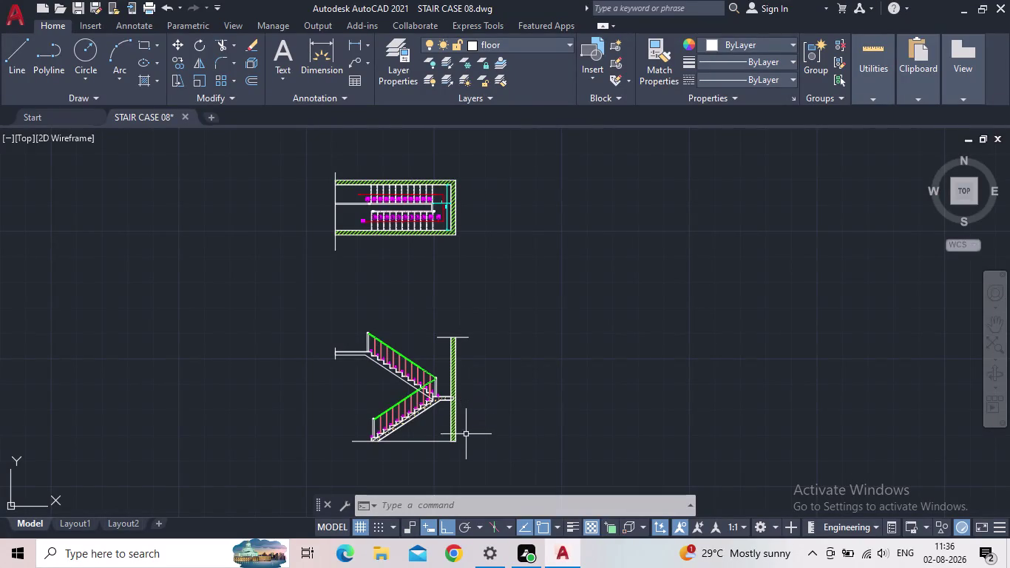
Recenter the view on the staircase plan and begin a multileader note.
scroll(up, 3)
middle_drag(488, 456, 498, 406)
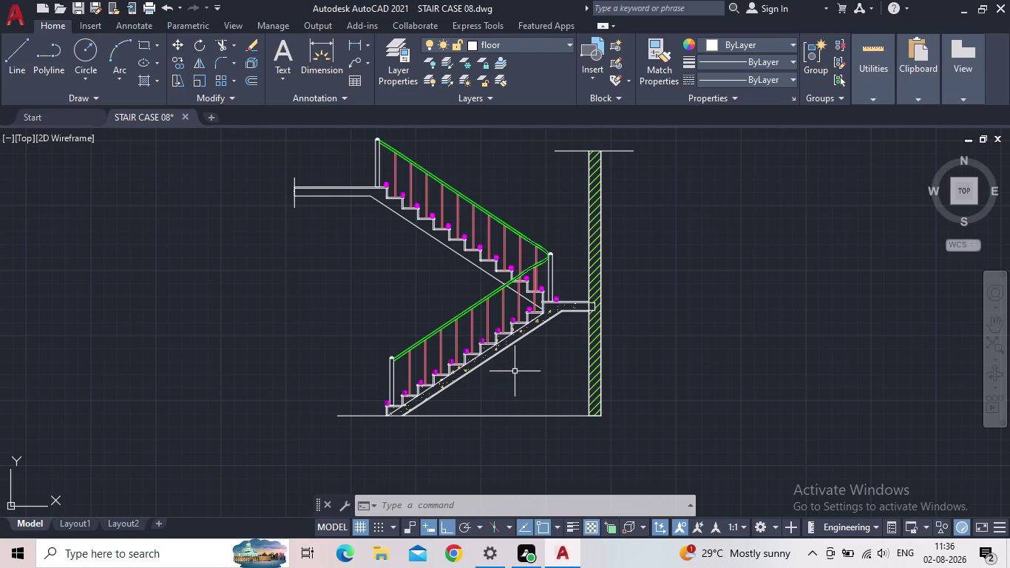
middle_drag(514, 372, 532, 471)
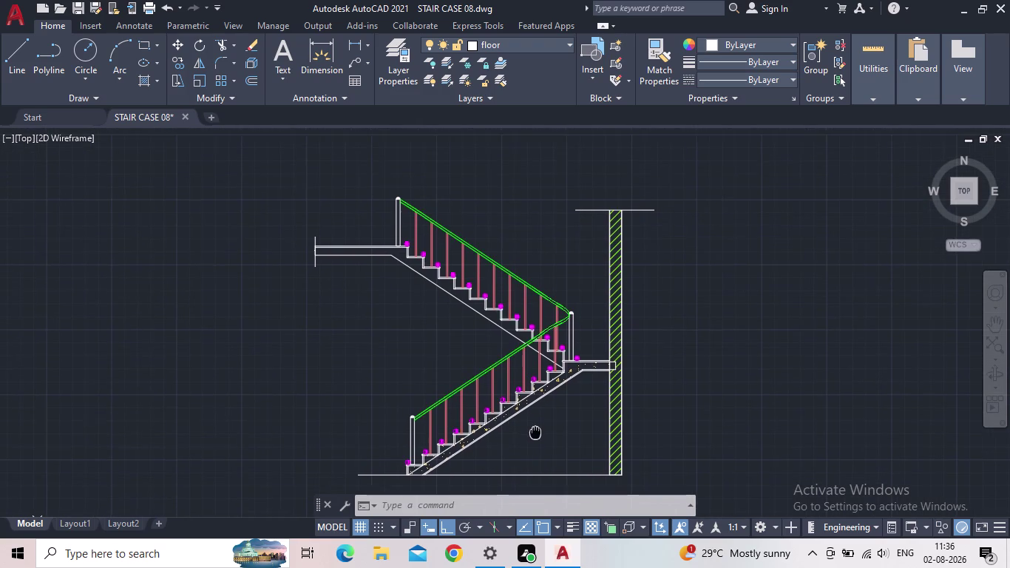
scroll(down, 3)
middle_drag(488, 228, 495, 355)
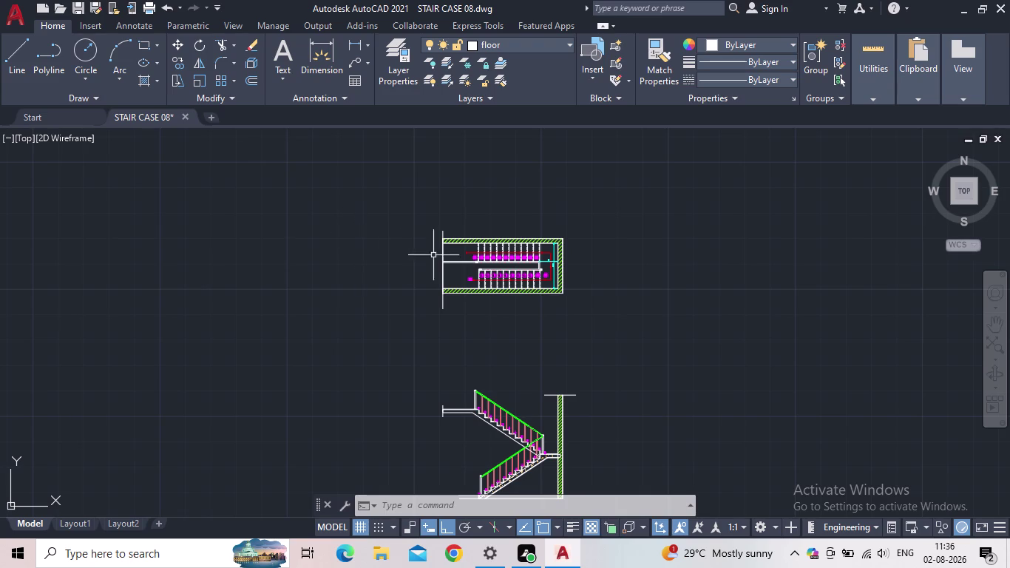
middle_drag(606, 249, 472, 288)
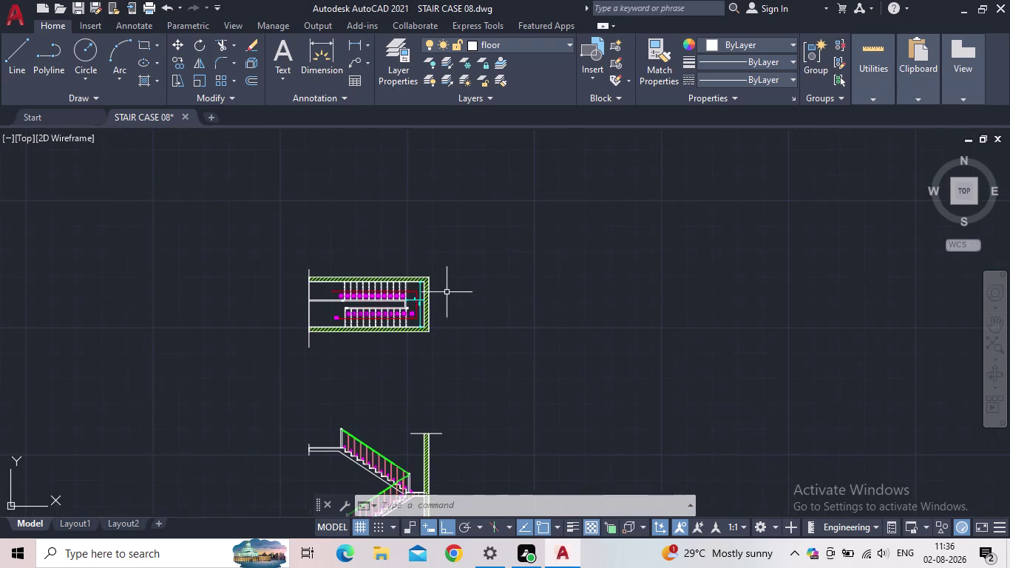
scroll(up, 3)
scroll(up, 3)
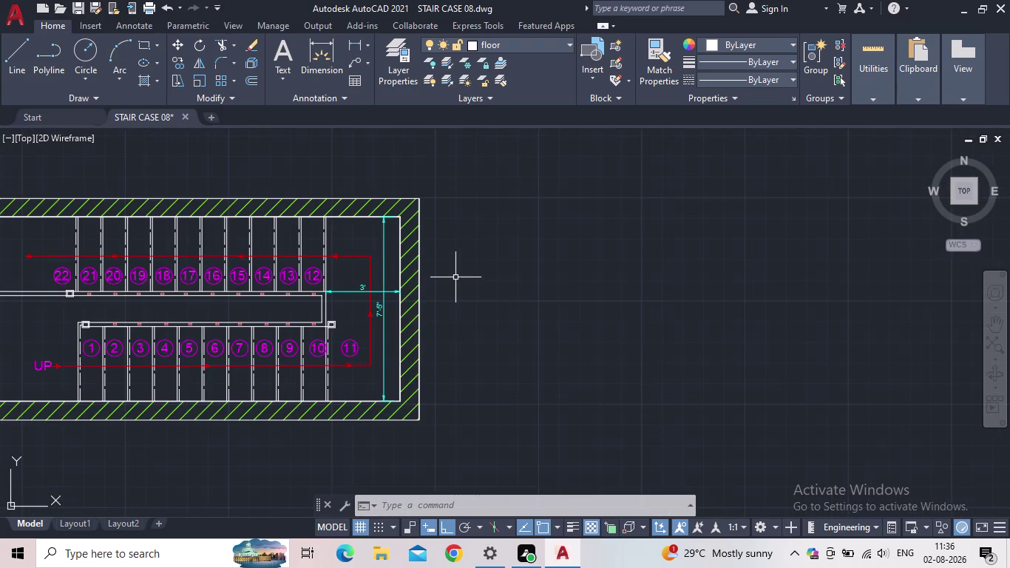
text(MULT)
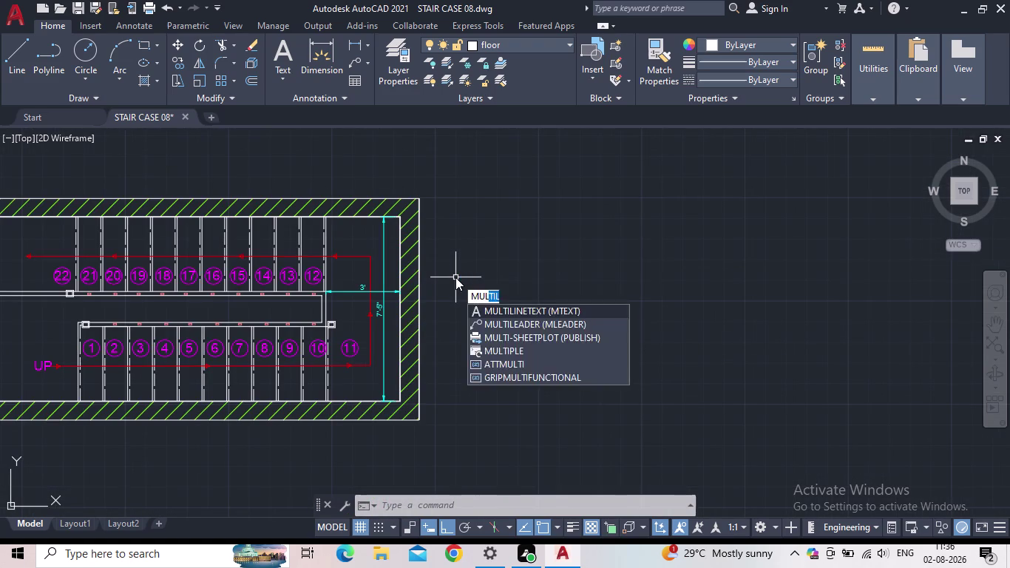
click(493, 327)
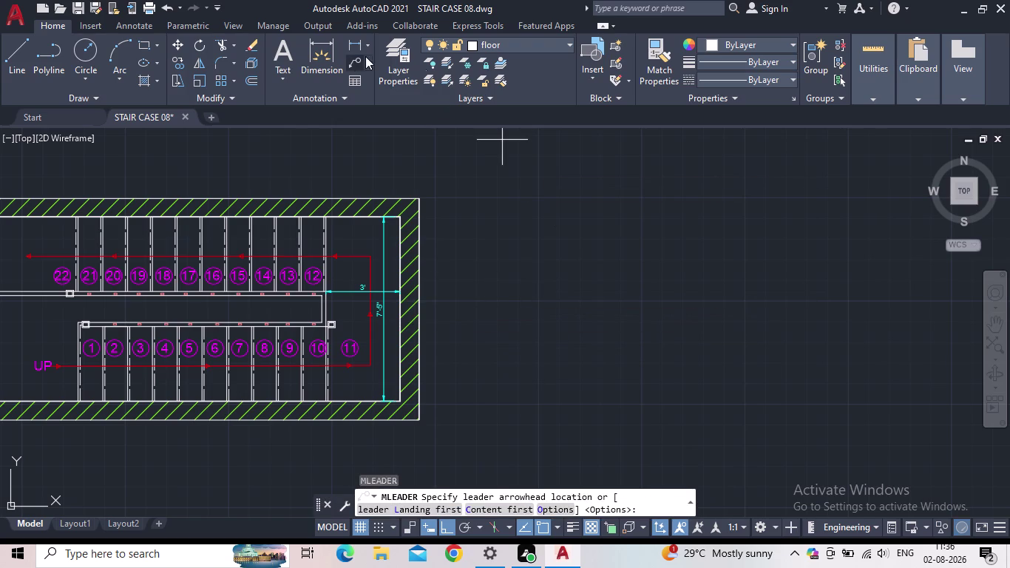
Set the 'text' layer current from the layer list and close it.
click(407, 78)
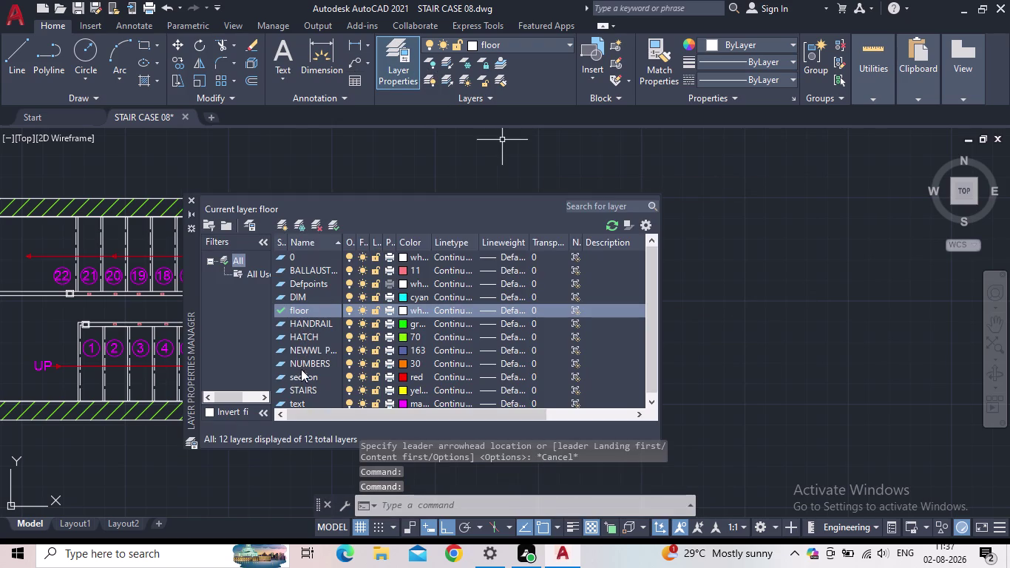
scroll(down, 3)
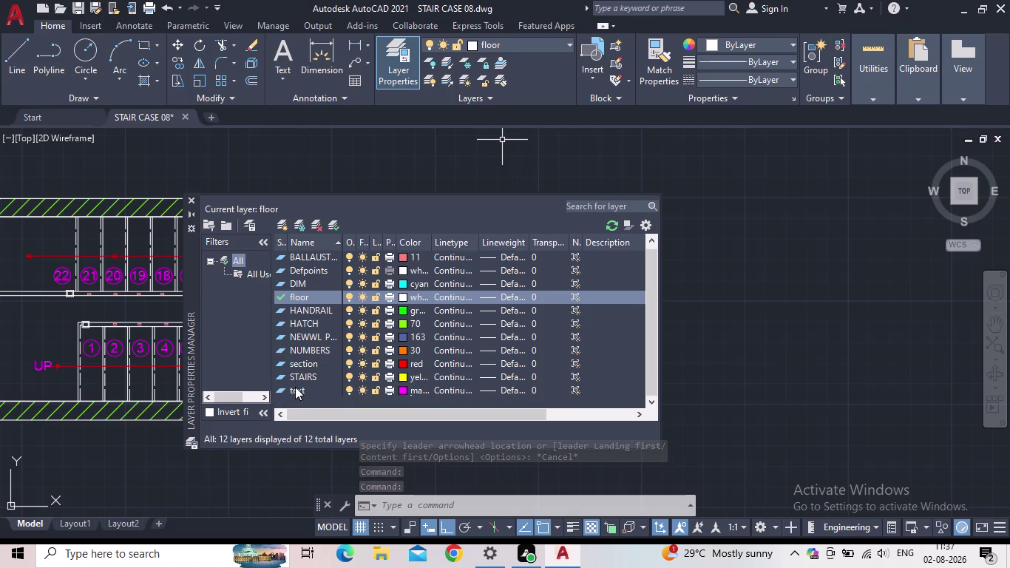
double_click(278, 388)
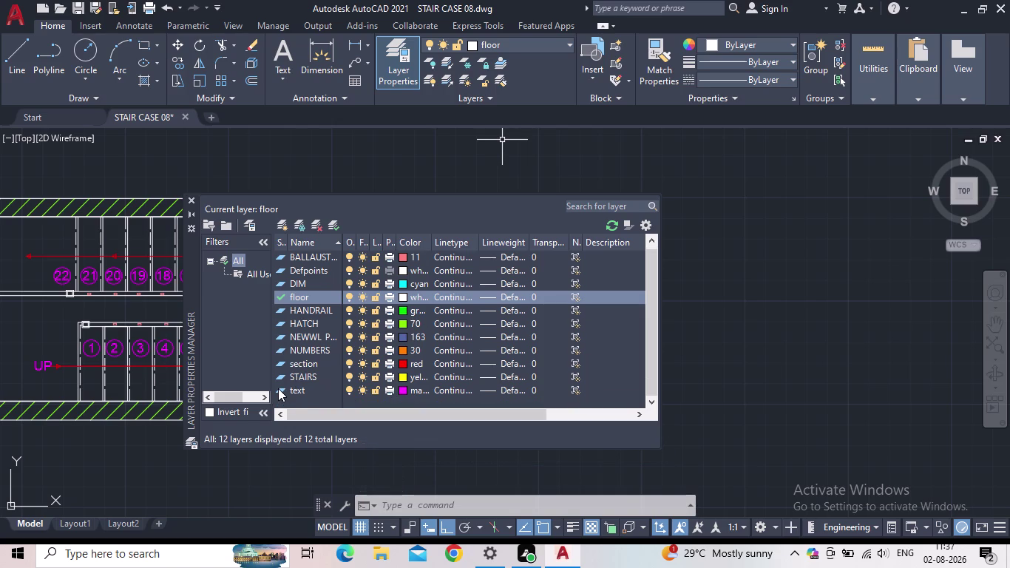
click(190, 201)
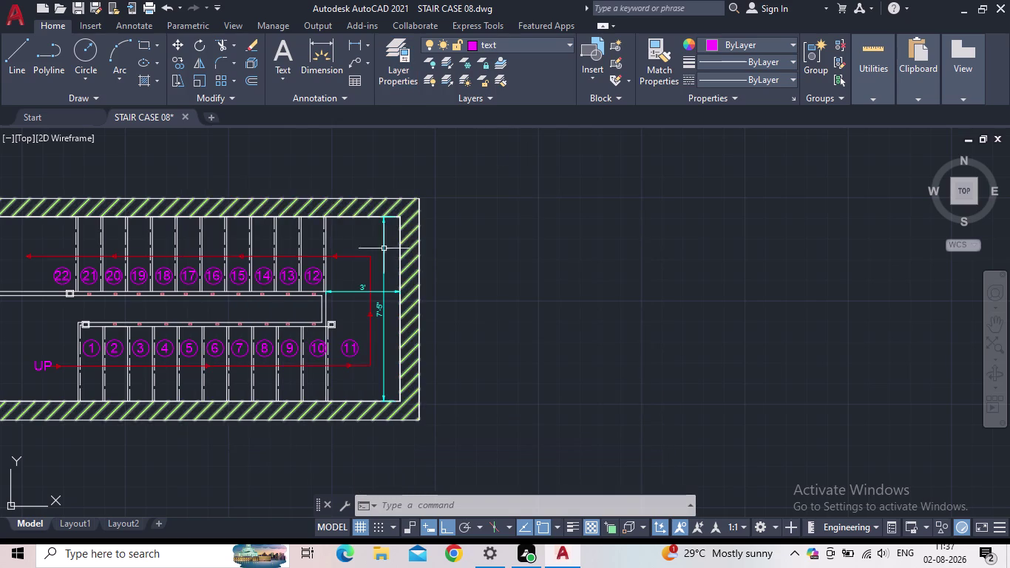
scroll(up, 3)
key(space)
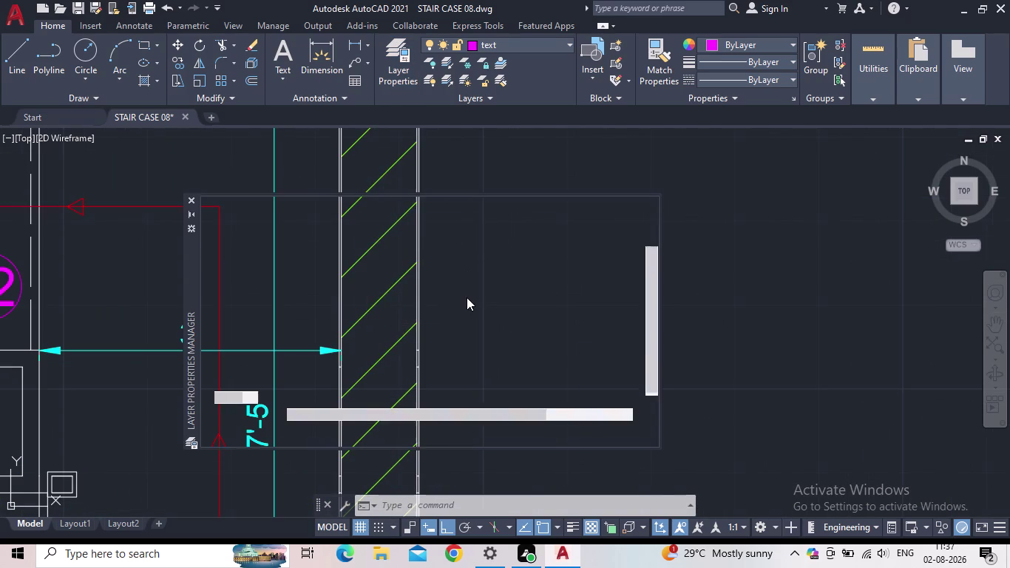
key(Escape)
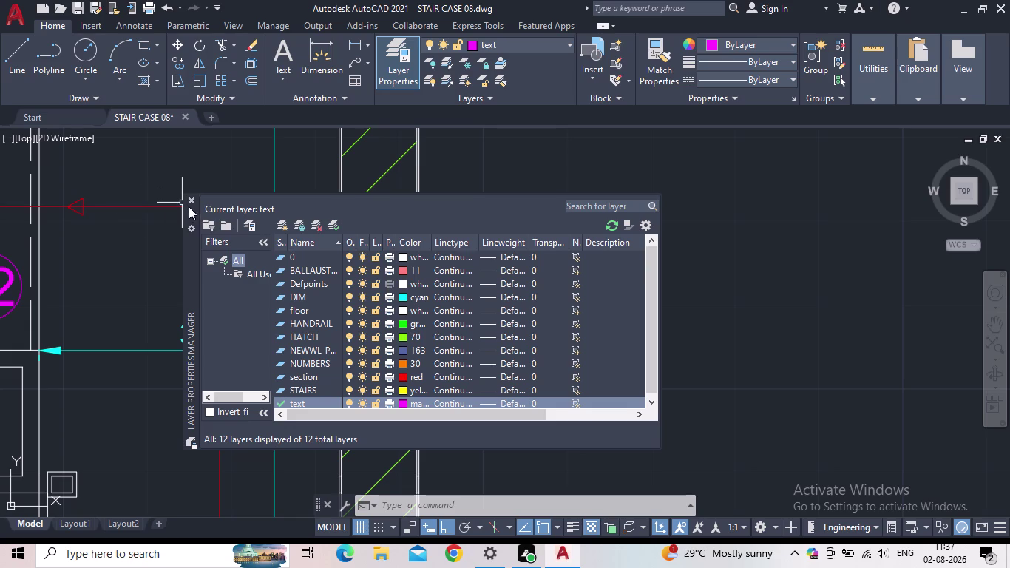
click(189, 198)
Start MLEADER with its arrowhead on the right wall's outer face and landing to its right.
key(m)
key(u)
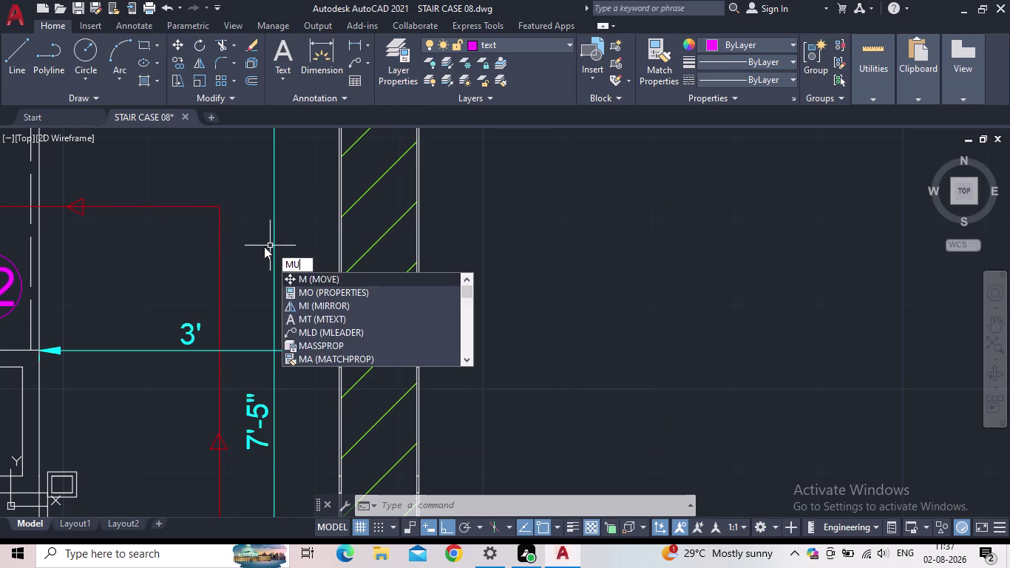
key(l)
key(t)
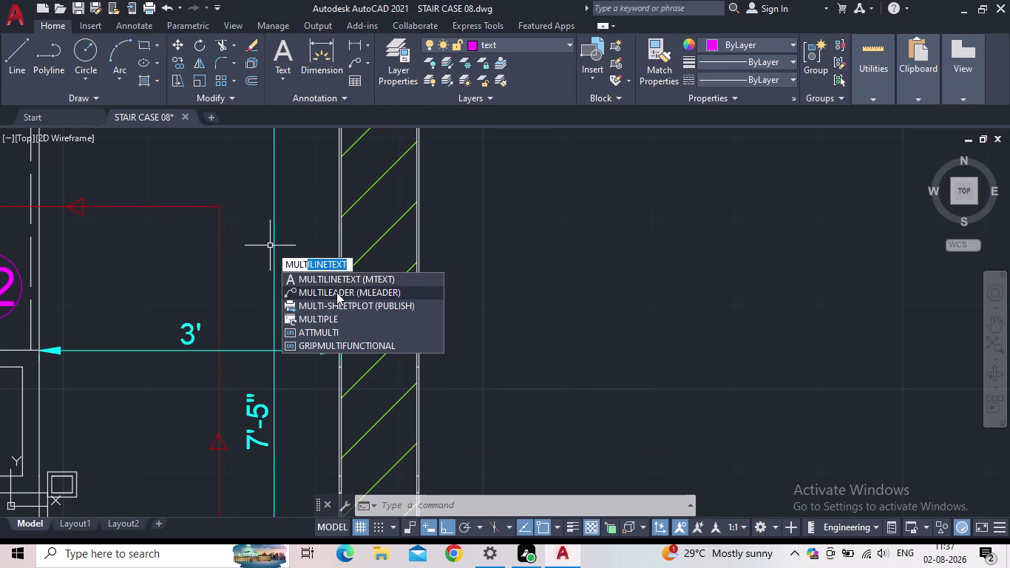
click(337, 292)
scroll(up, 3)
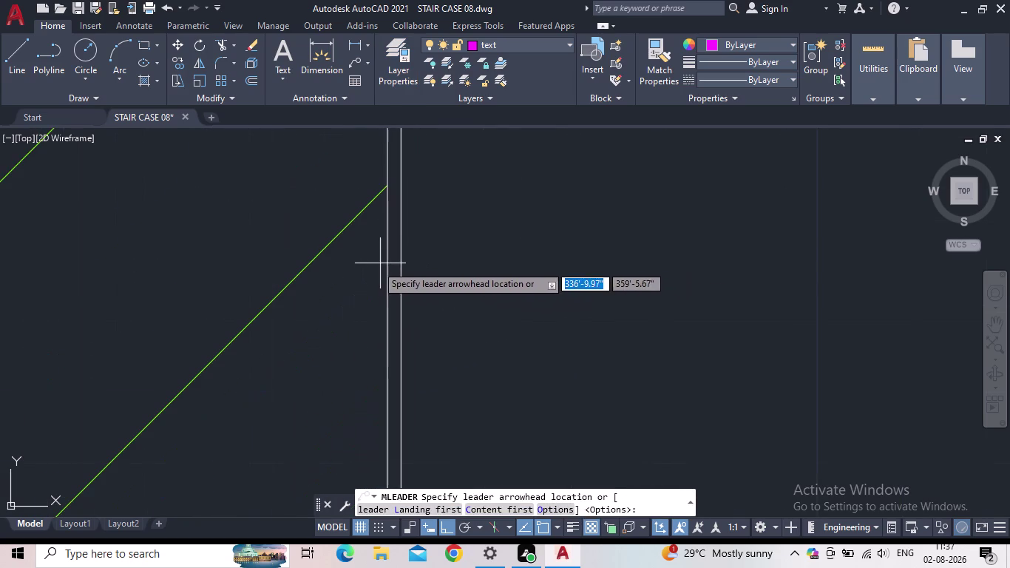
click(350, 270)
scroll(down, 3)
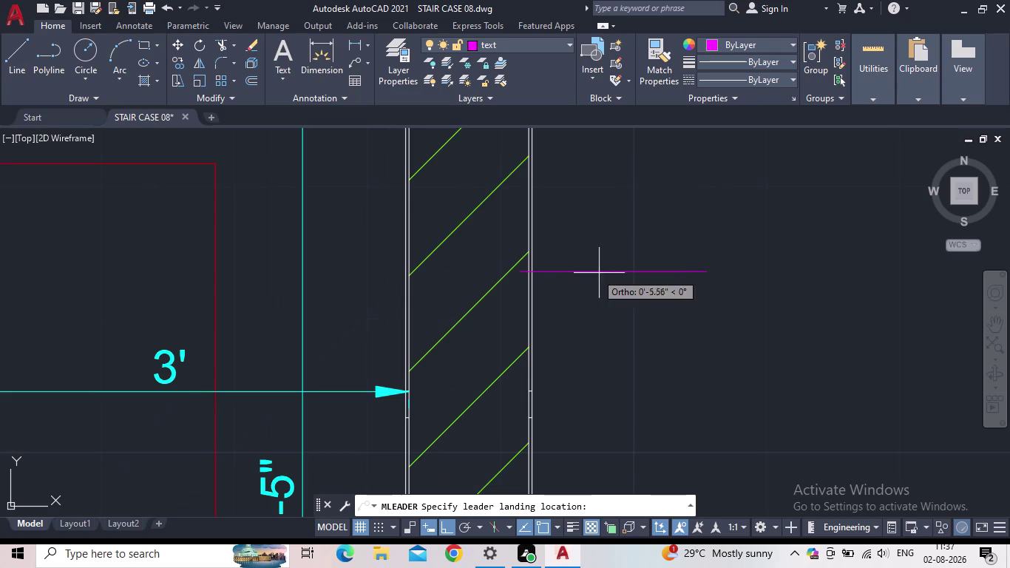
middle_drag(688, 277, 456, 276)
scroll(down, 3)
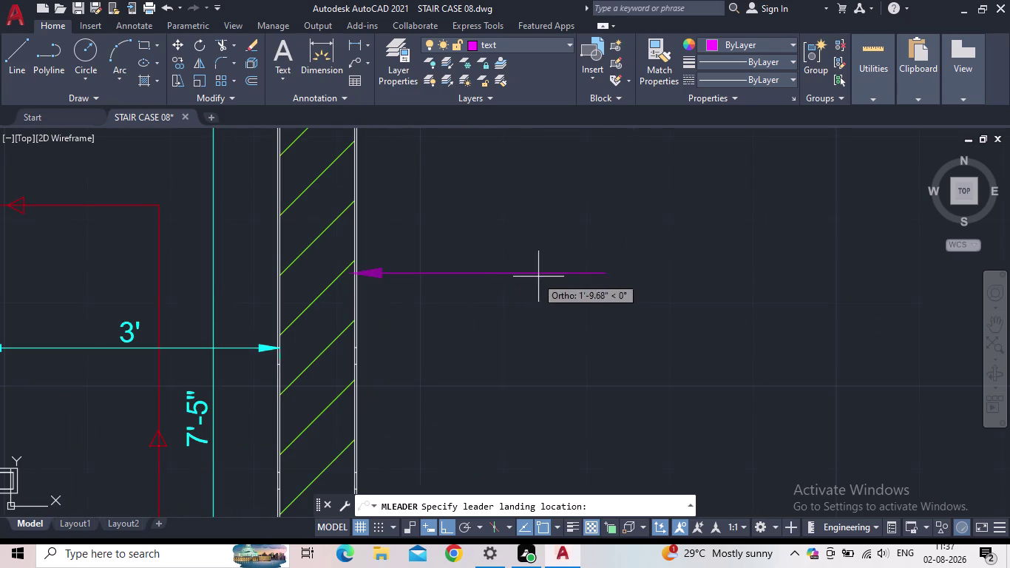
click(519, 274)
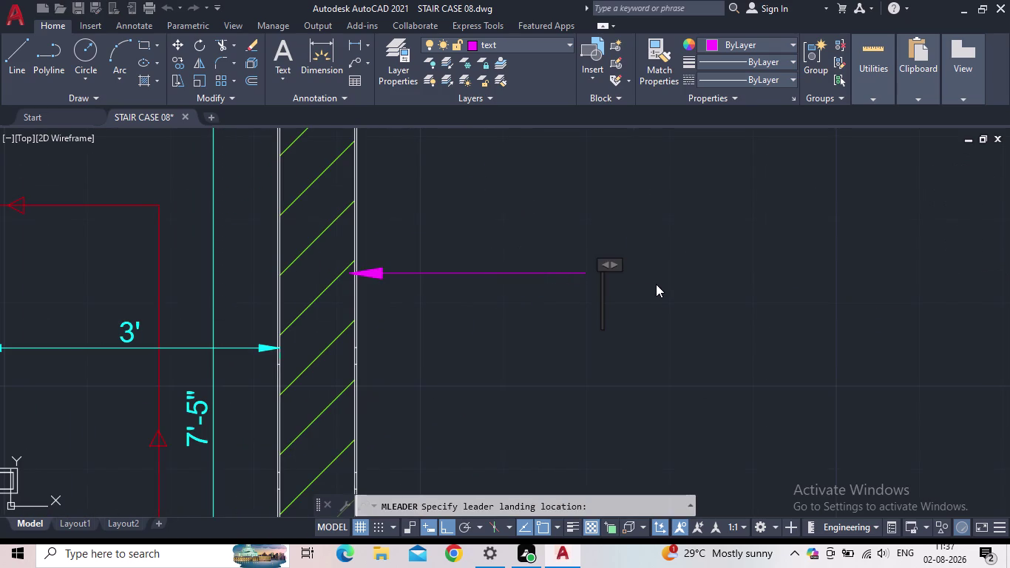
middle_drag(652, 285, 565, 290)
scroll(down, 3)
middle_drag(667, 308, 629, 302)
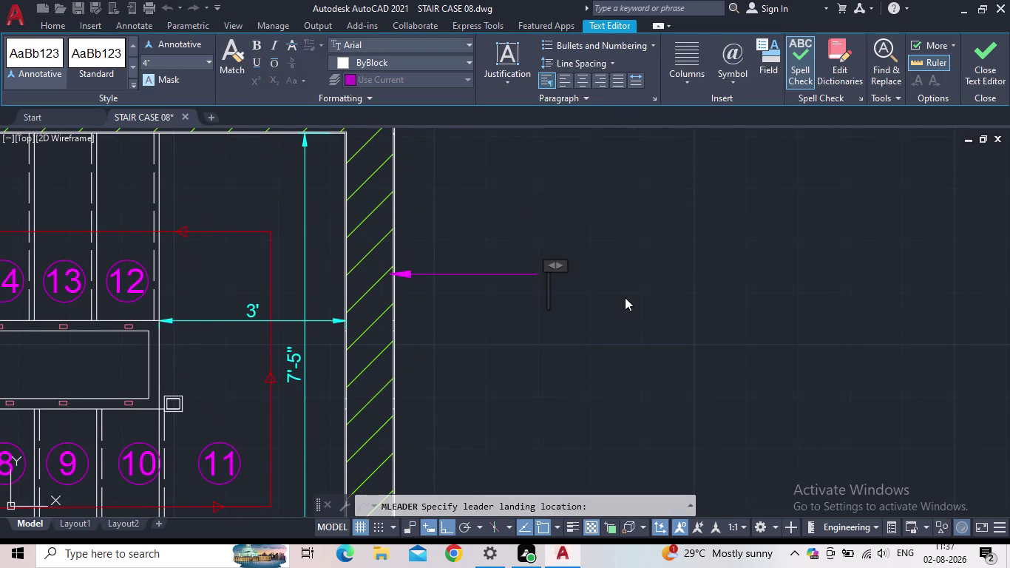
Enter the note text BRICKWALL 9" and close the text editor.
text(B)
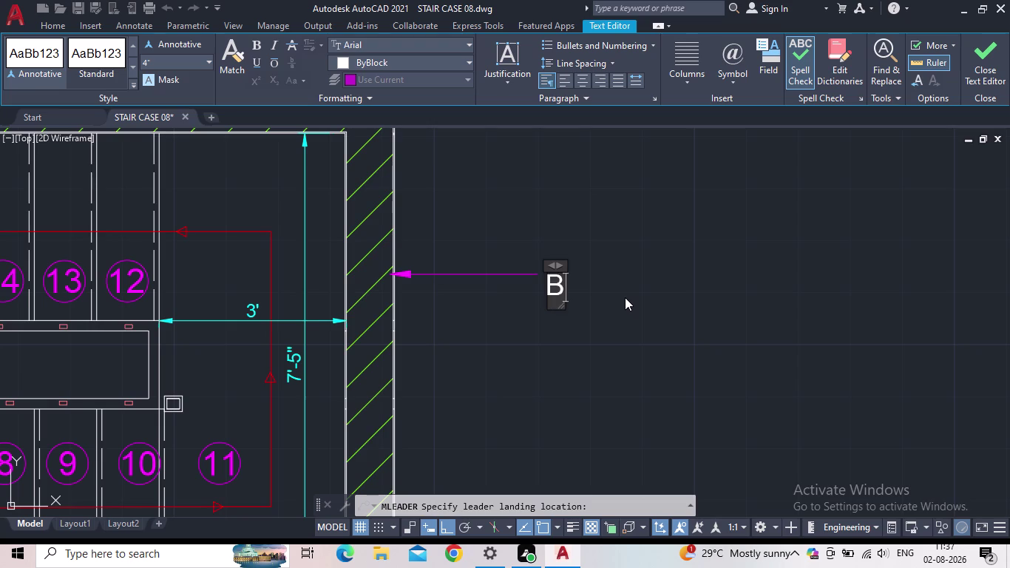
text(RI)
text(C)
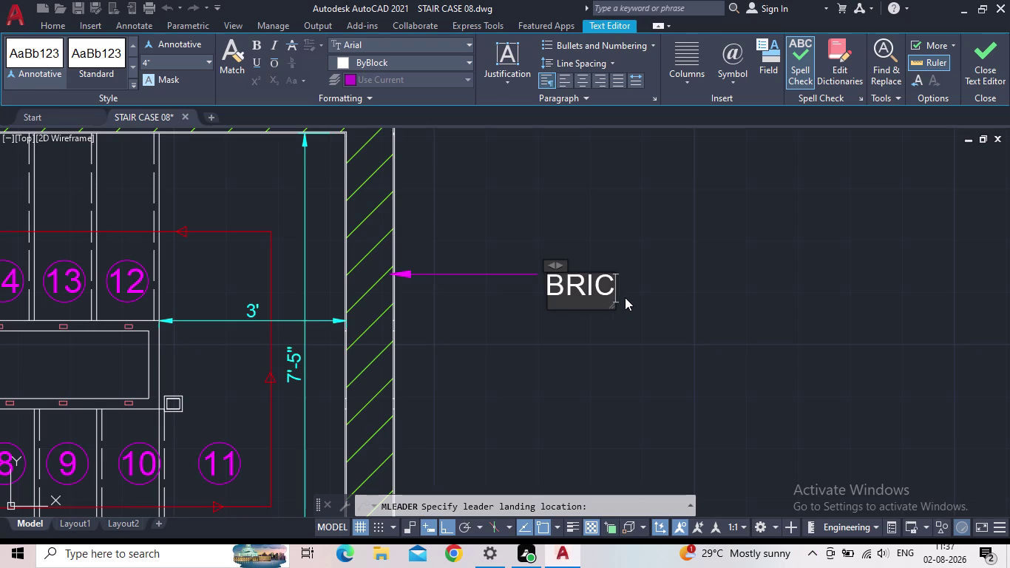
text(L)
key(BackSpace)
text(KWAL)
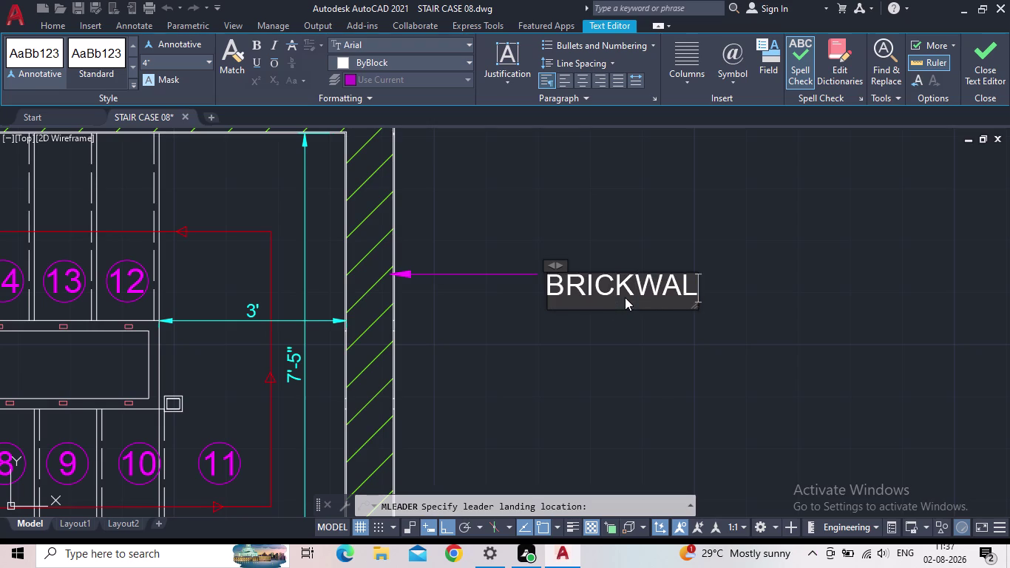
text(L)
key(space)
text(9")
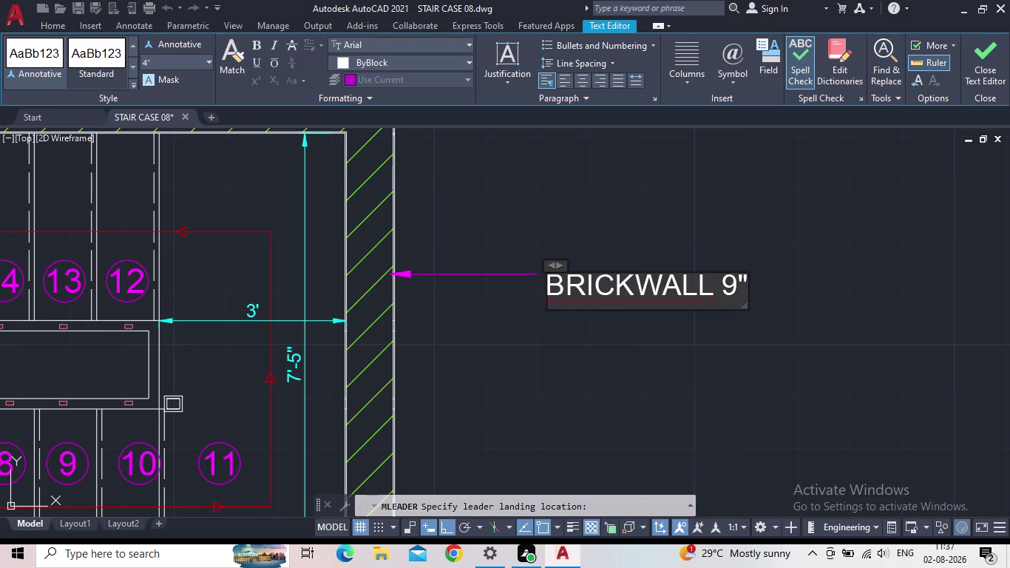
key(Return)
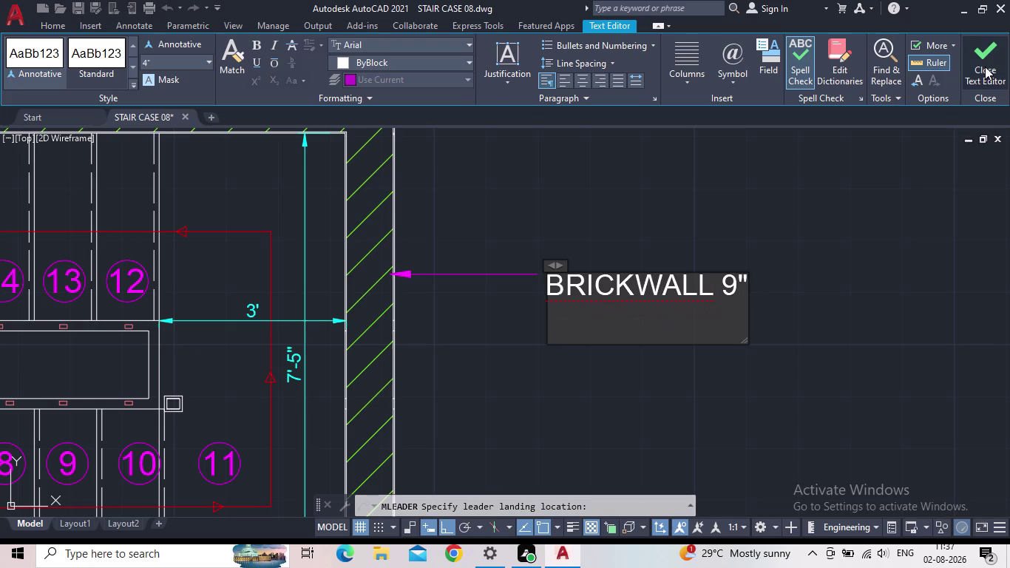
click(985, 66)
scroll(down, 3)
middle_click(486, 270)
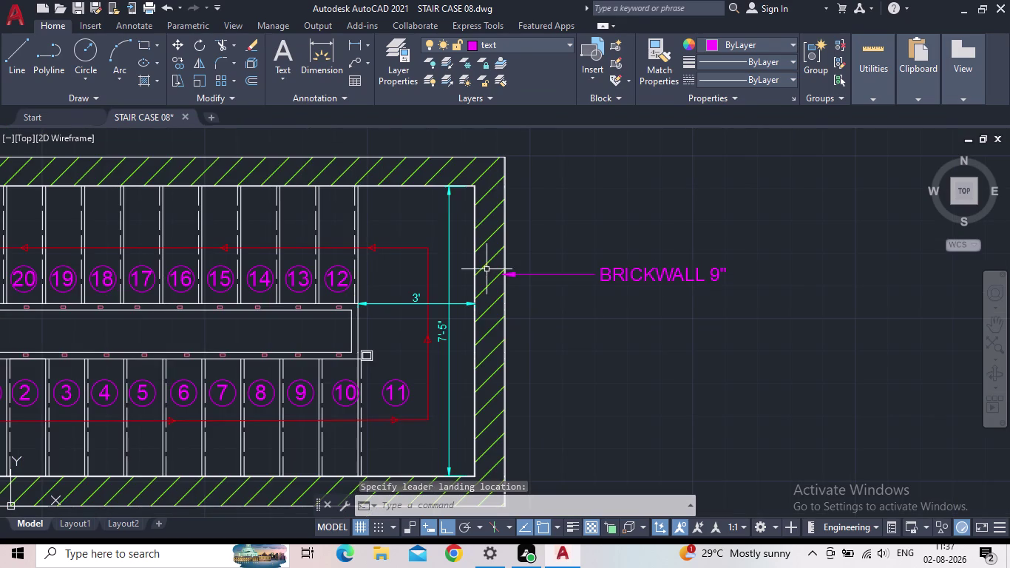
Try repositioning the leader's arrowhead, then cancel the move.
scroll(up, 3)
scroll(up, 3)
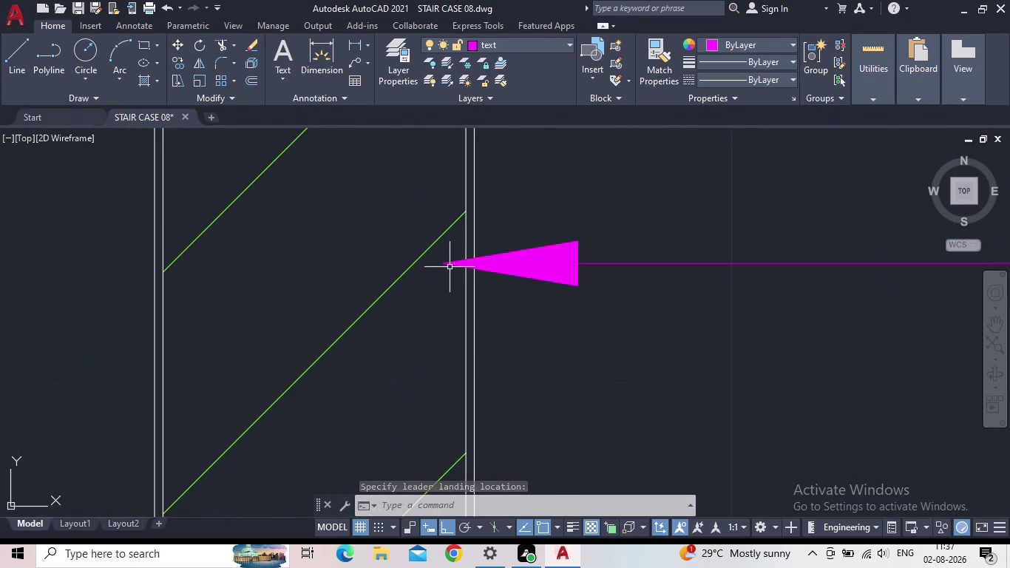
click(448, 265)
click(442, 264)
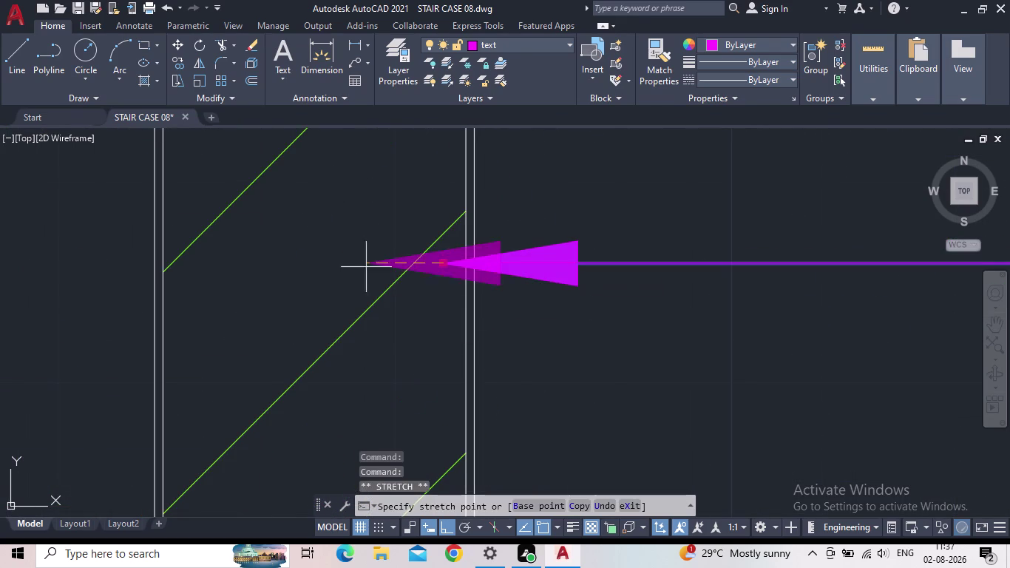
click(340, 268)
scroll(down, 3)
key(Escape)
Select the BRICKWALL 9" leader and start COPY with CO.
scroll(down, 3)
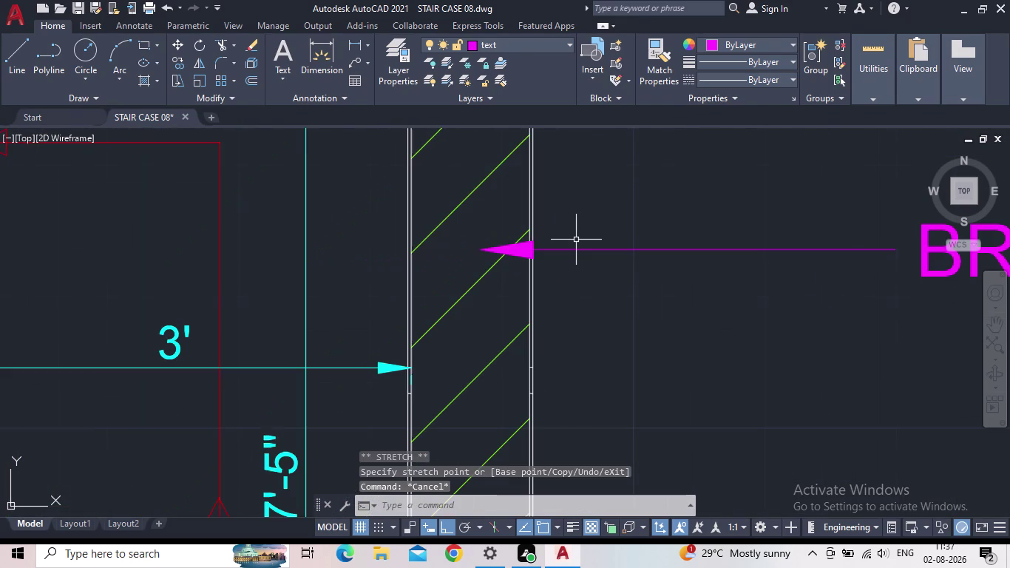
middle_drag(468, 237, 463, 250)
scroll(down, 3)
middle_drag(579, 253, 546, 210)
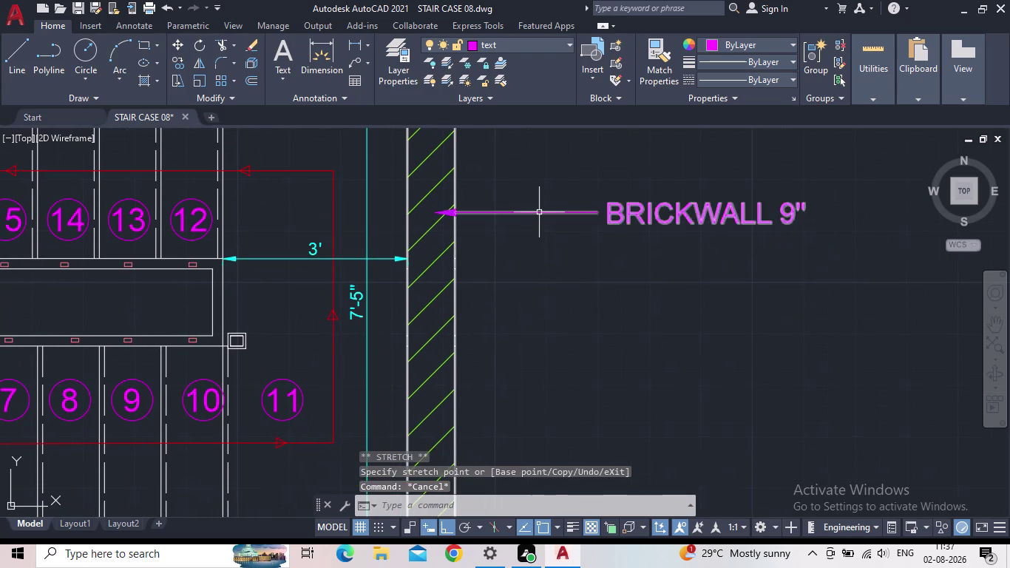
click(622, 215)
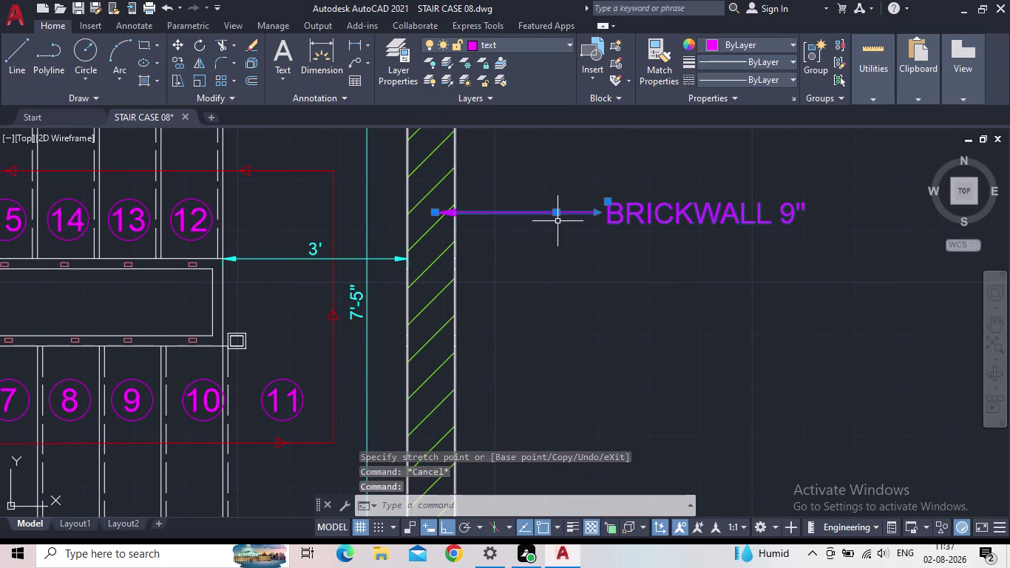
key(c)
key(o)
key(Return)
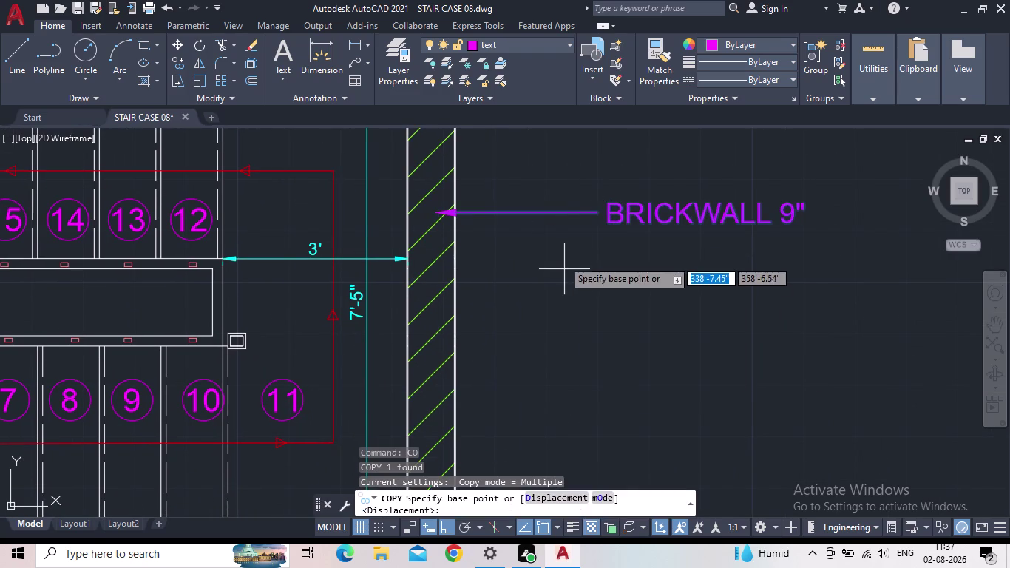
Place the copied label below the original and stretch its arrow tip to the wall line.
click(609, 225)
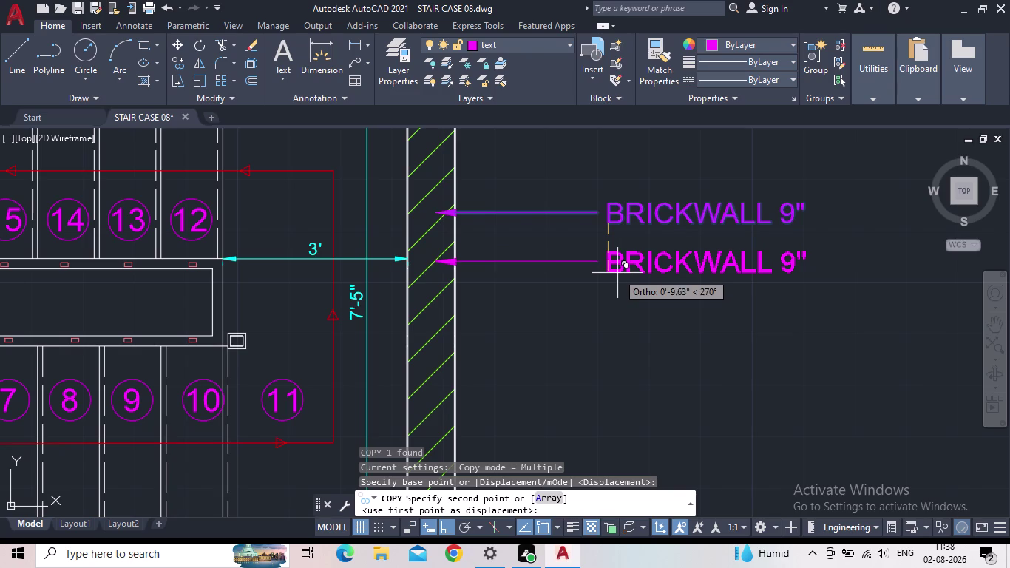
click(620, 272)
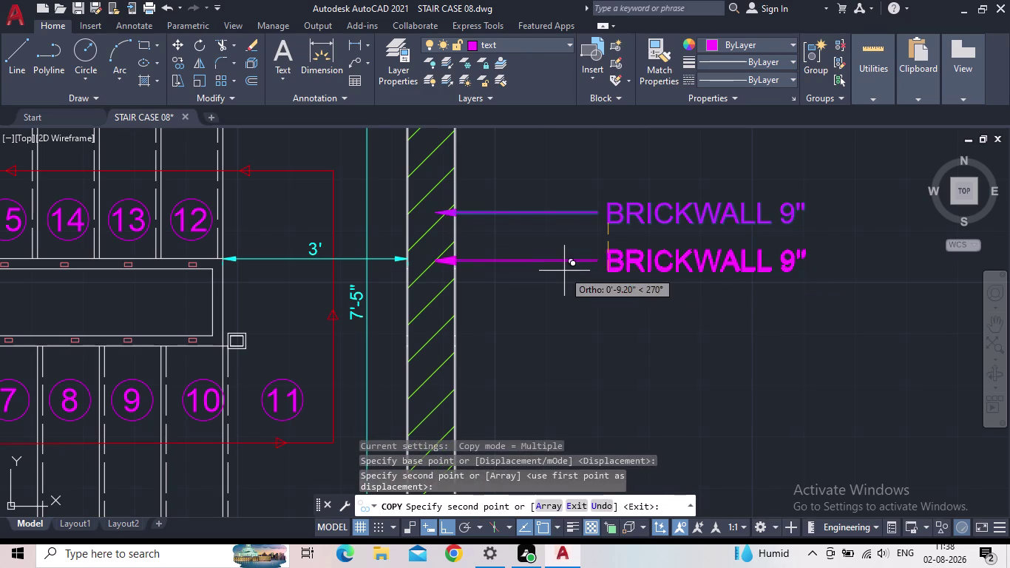
key(Escape)
scroll(up, 3)
click(338, 266)
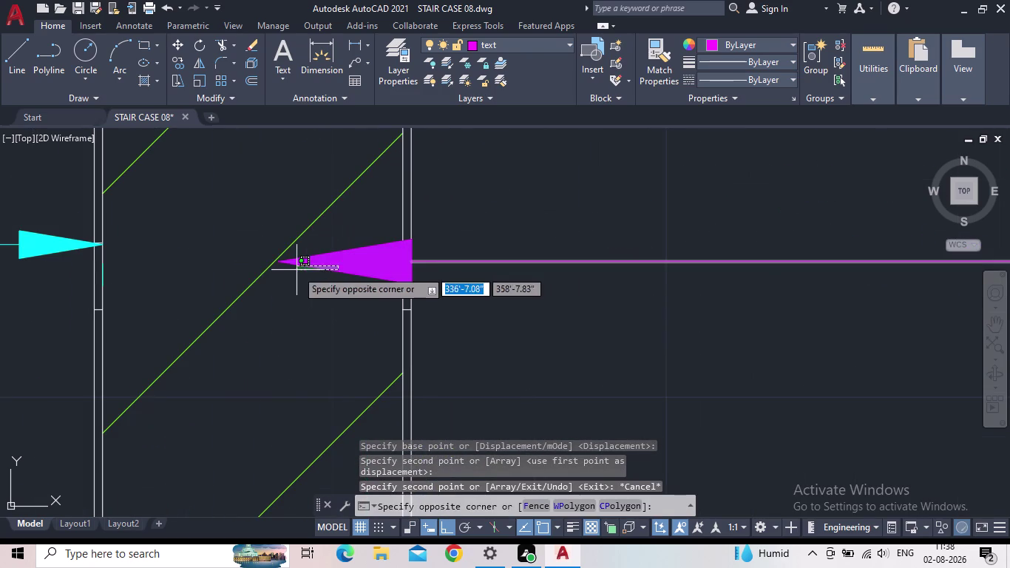
click(294, 271)
click(276, 264)
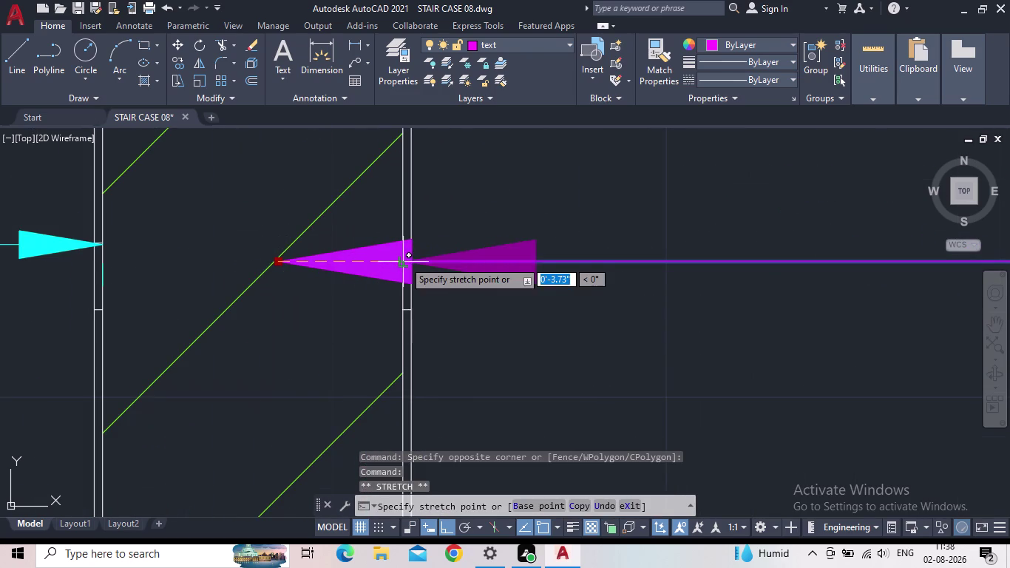
scroll(up, 3)
click(404, 261)
key(Escape)
Run a TRIM fence across the wall line, then cancel and view both labels.
scroll(down, 3)
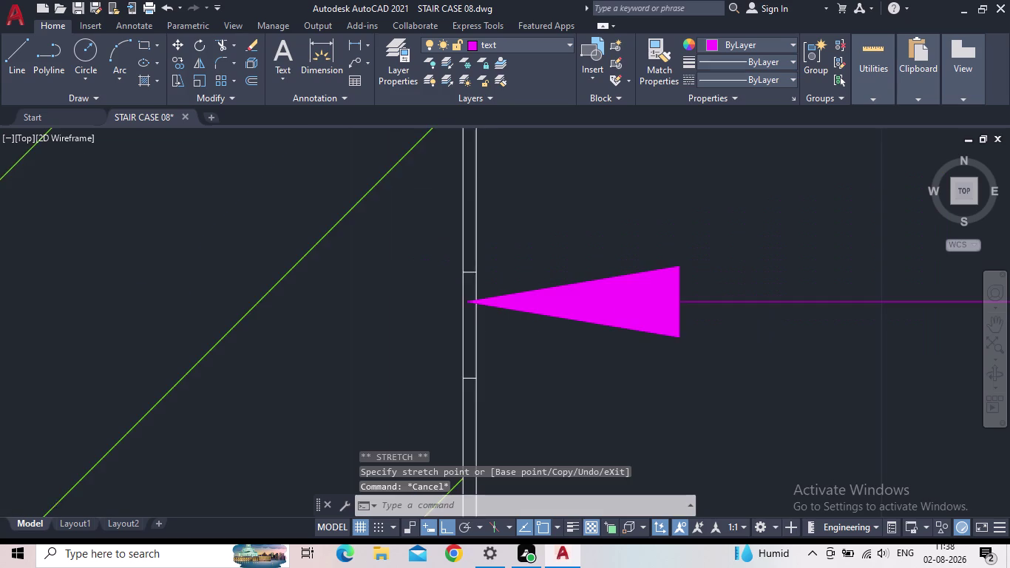
middle_drag(533, 350, 467, 315)
scroll(up, 3)
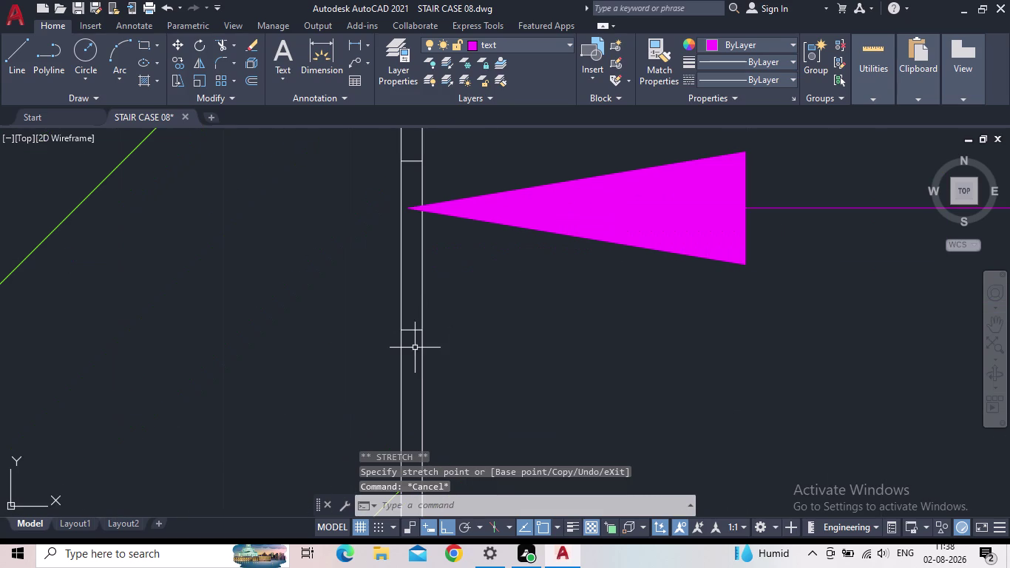
key(t)
text(R)
key(space)
click(411, 348)
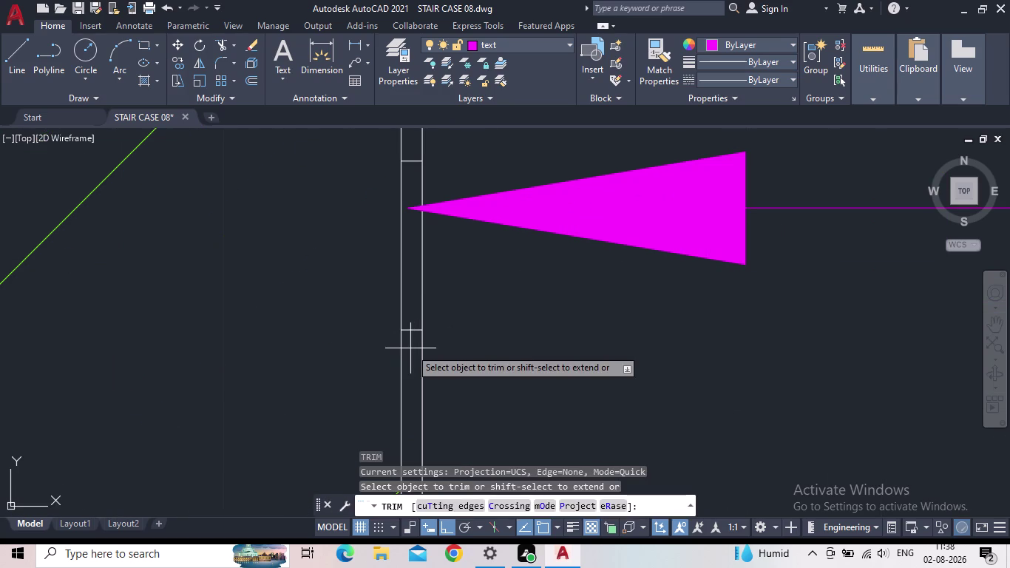
click(410, 323)
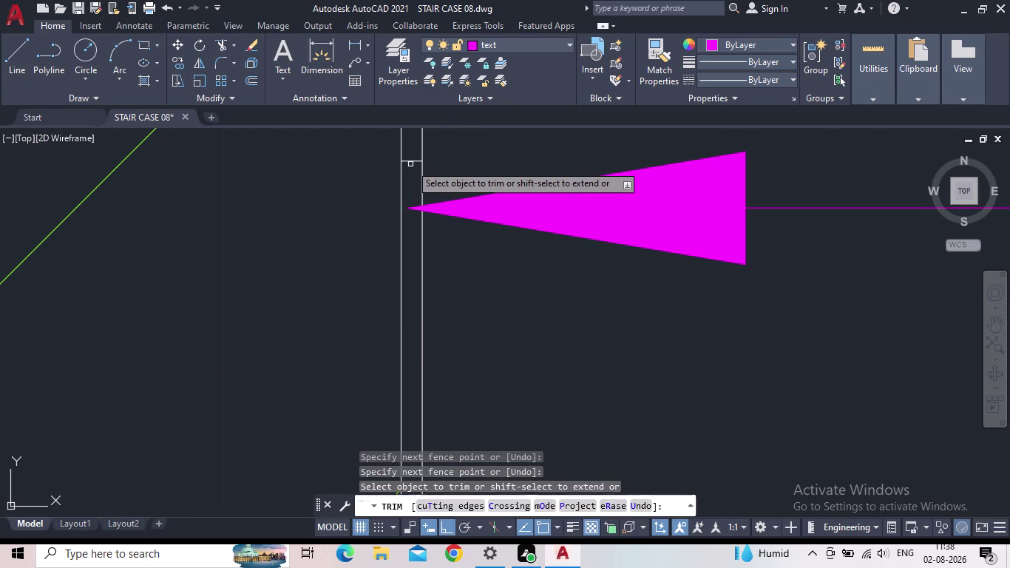
click(412, 162)
key(Escape)
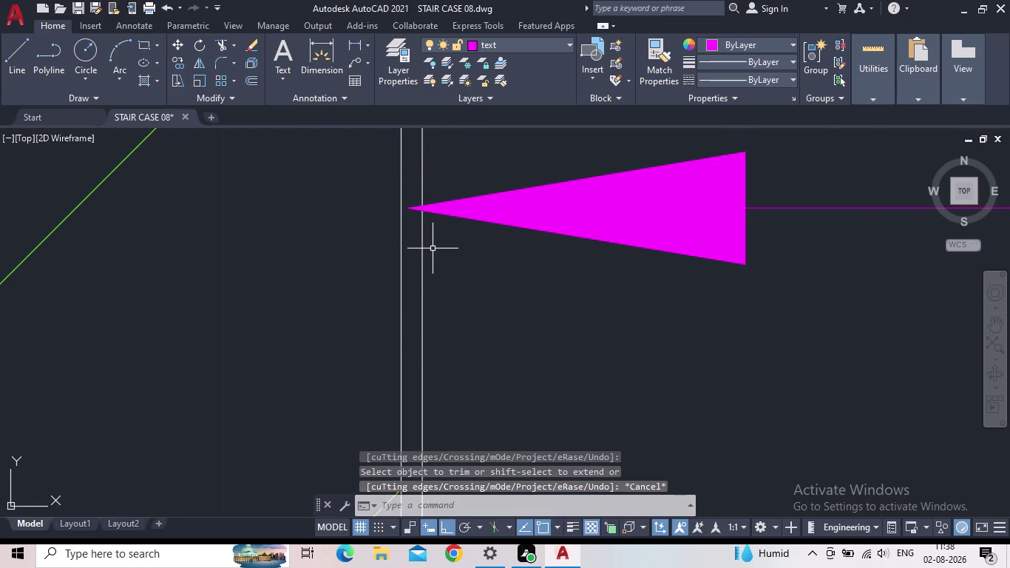
scroll(down, 3)
middle_drag(559, 367, 256, 335)
scroll(down, 3)
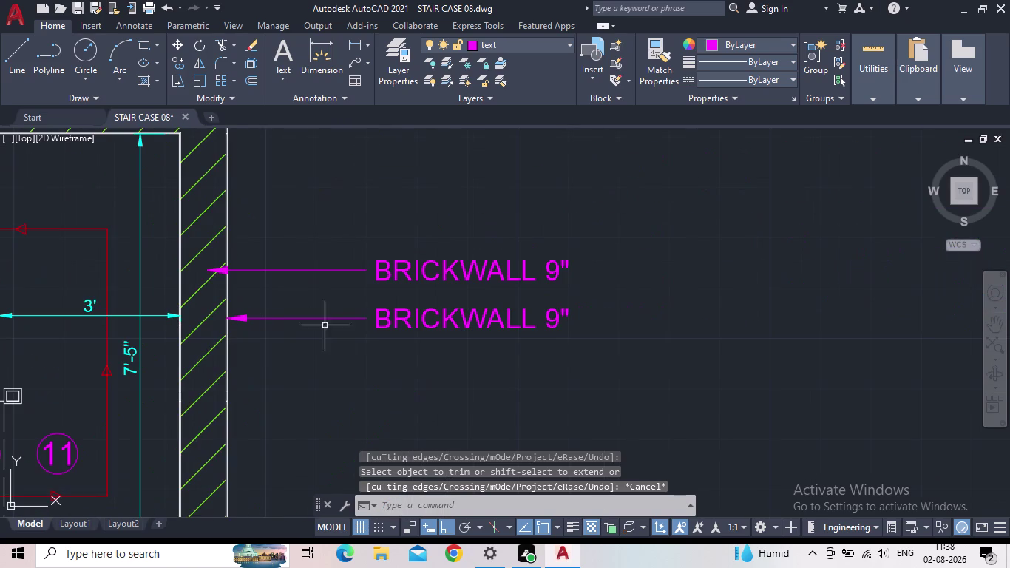
Save the drawing and select all the text of the lower label.
click(76, 7)
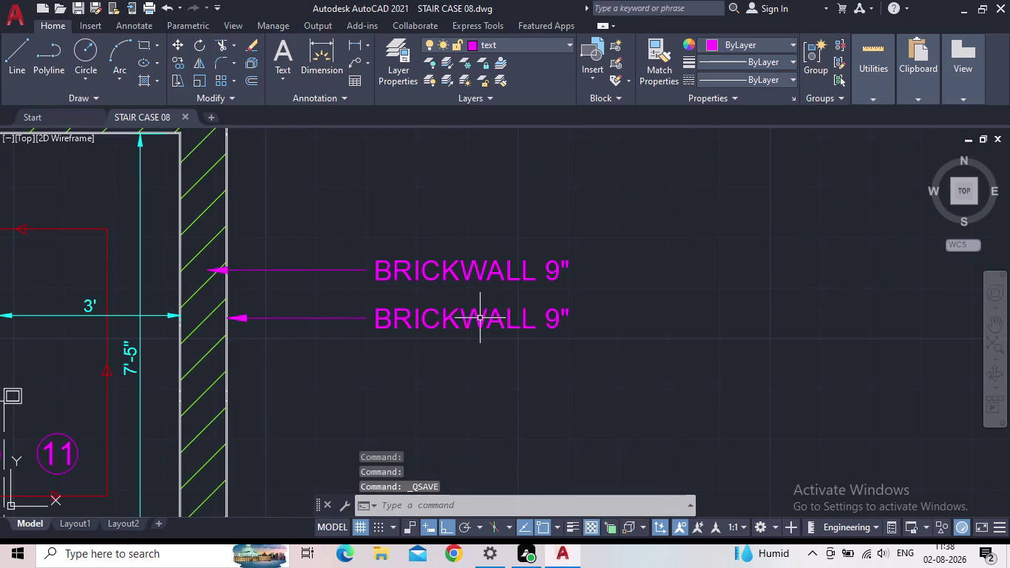
double_click(480, 318)
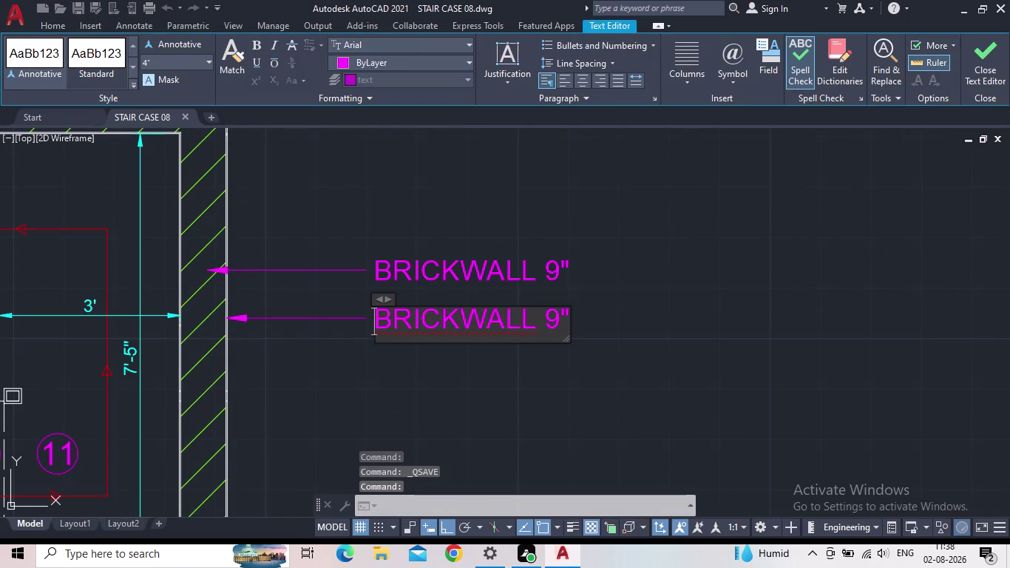
click(569, 321)
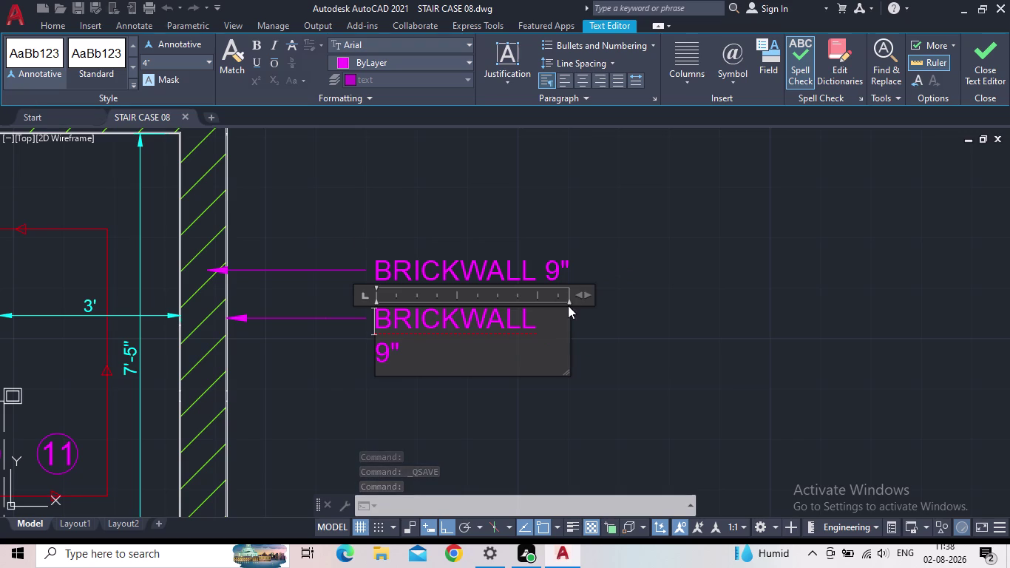
drag(568, 311, 624, 309)
drag(599, 323, 376, 324)
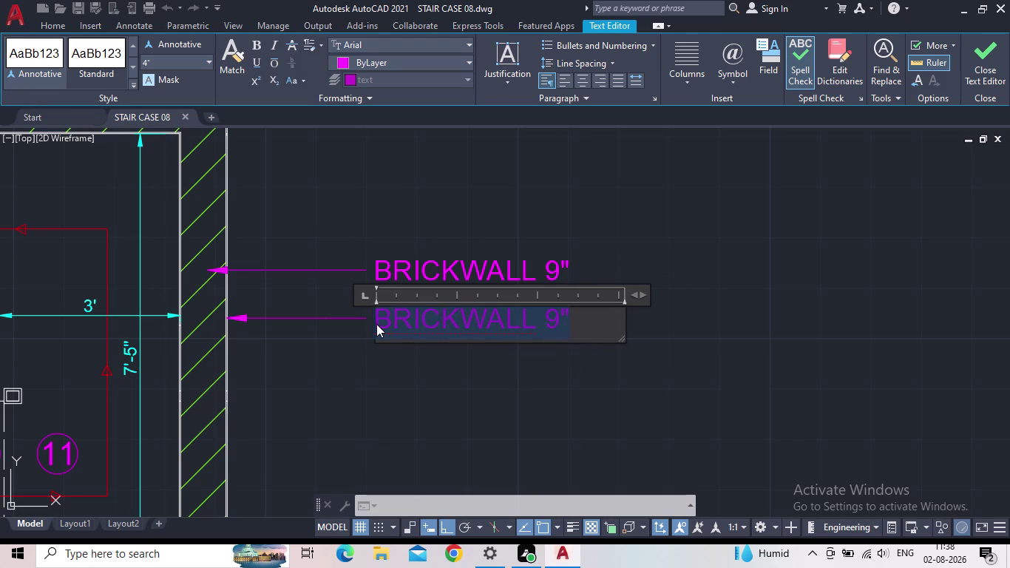
Replace the label text with CEMENT PLASTER and widen its text box to fit.
text(CE)
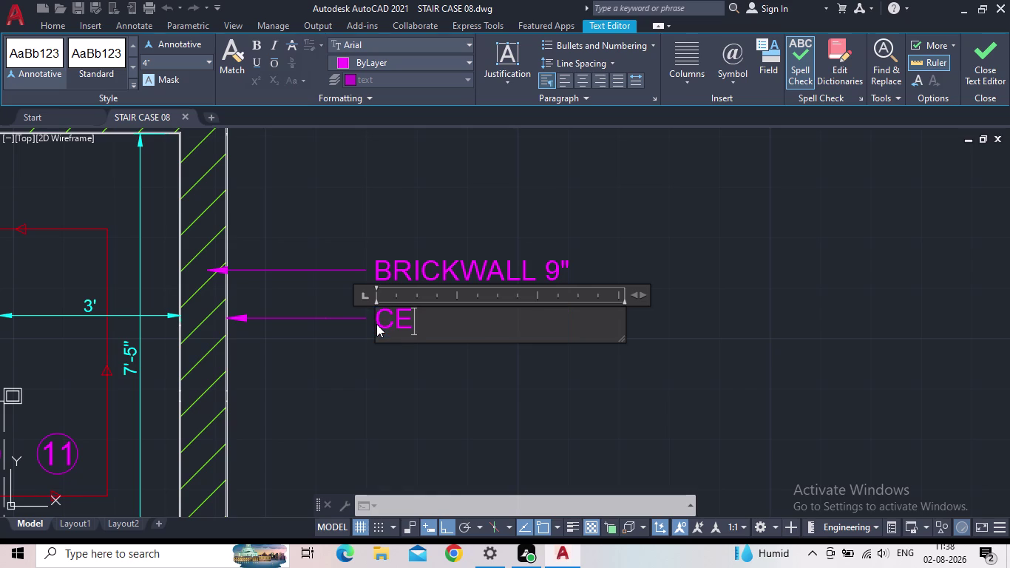
text(MENT)
key(space)
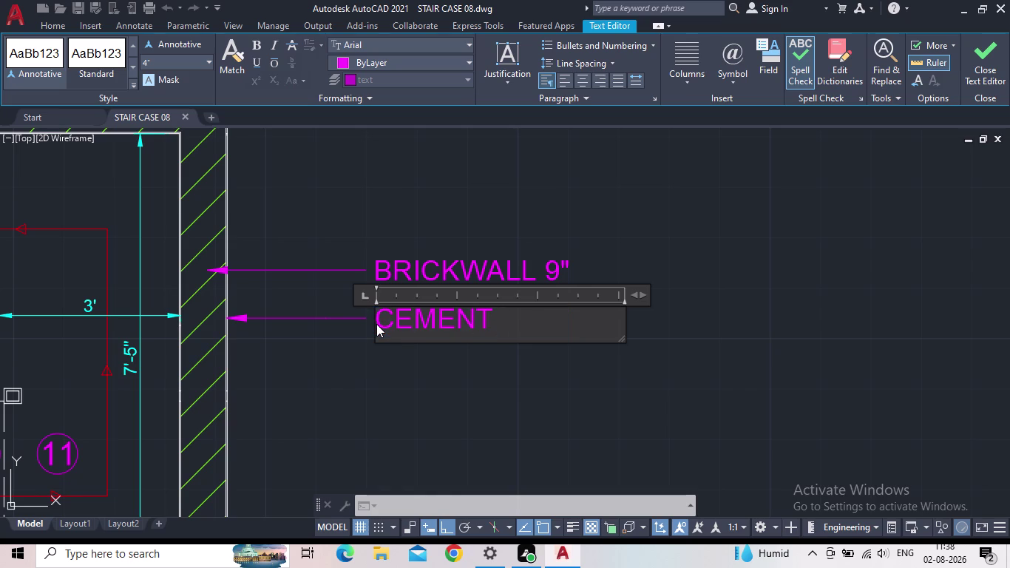
text(PLASTER)
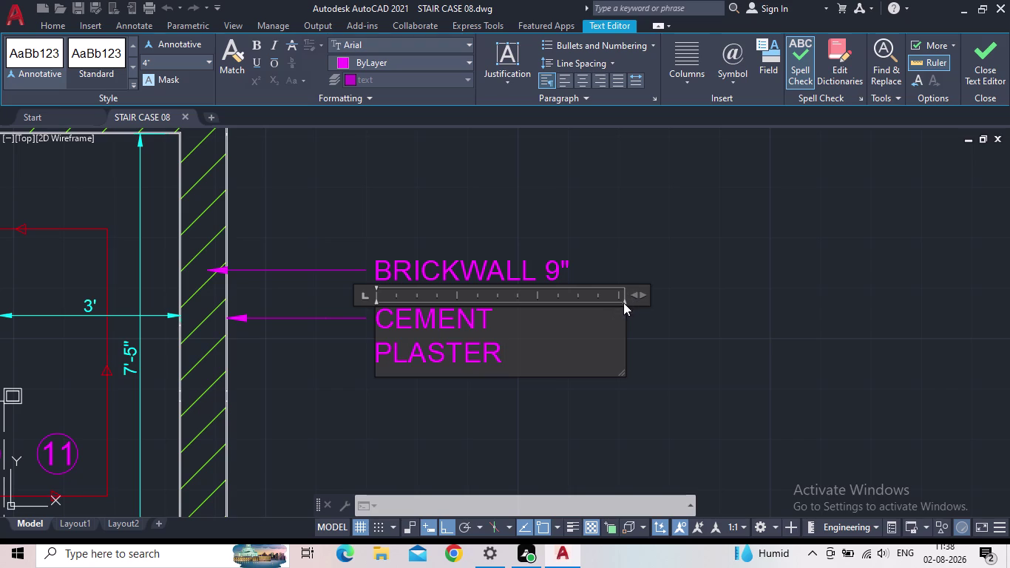
drag(625, 323, 660, 311)
drag(660, 312, 674, 310)
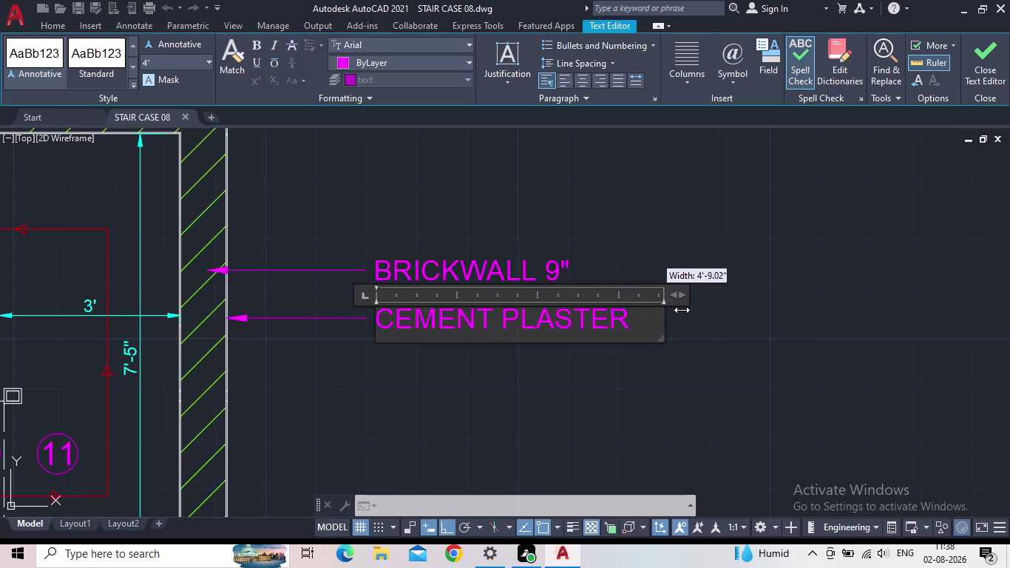
drag(674, 310, 697, 314)
drag(696, 315, 733, 311)
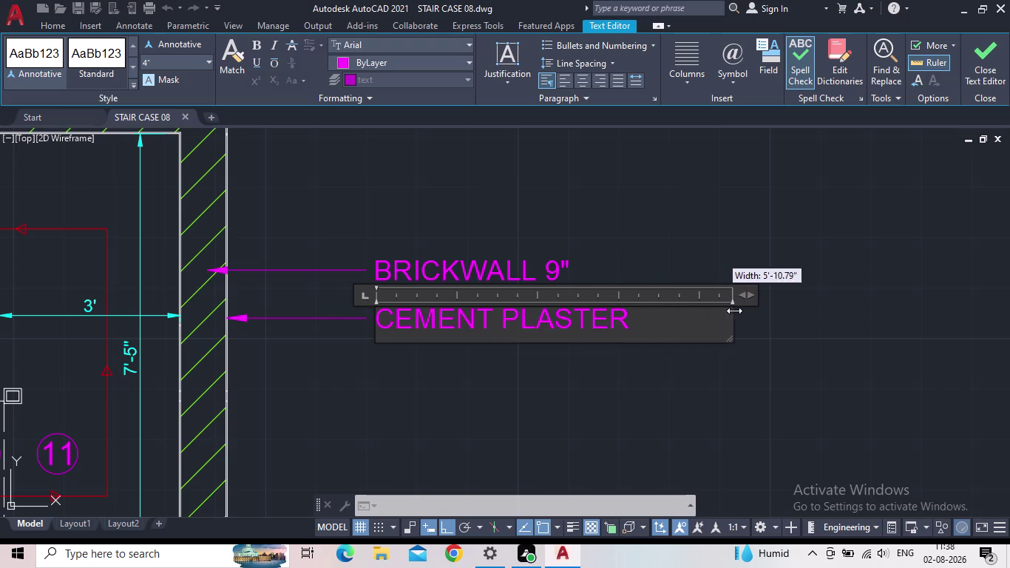
drag(732, 311, 816, 300)
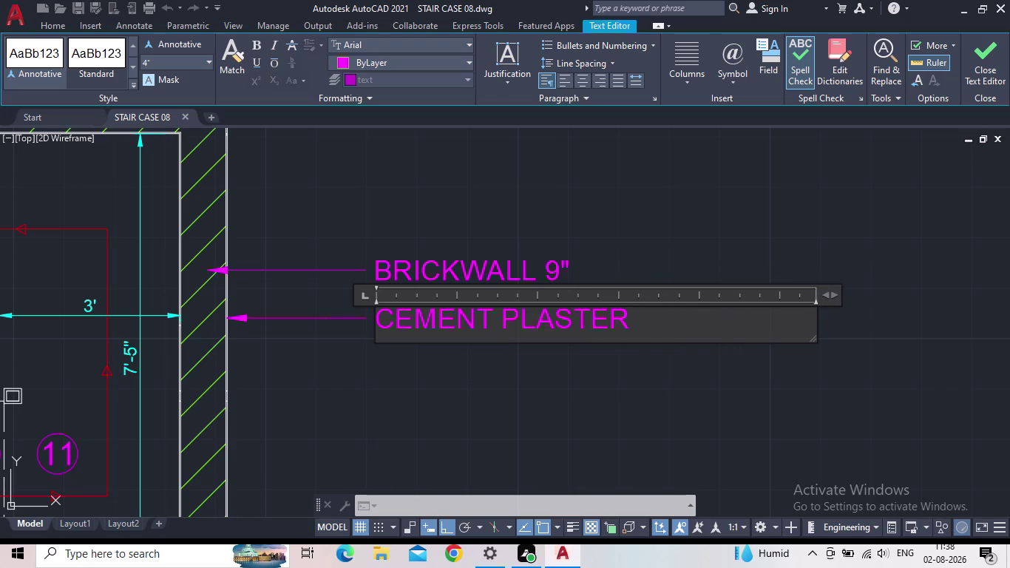
Add the thickness 0.75" after PLASTER and finish editing the label.
text(0.)
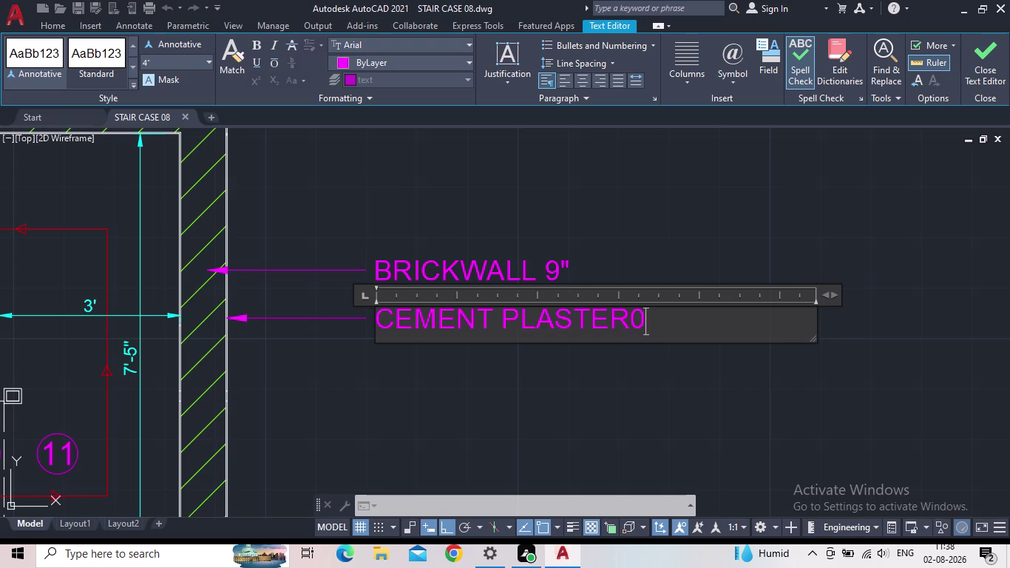
key(BackSpace)
key(BackSpace)
key(space)
text(0)
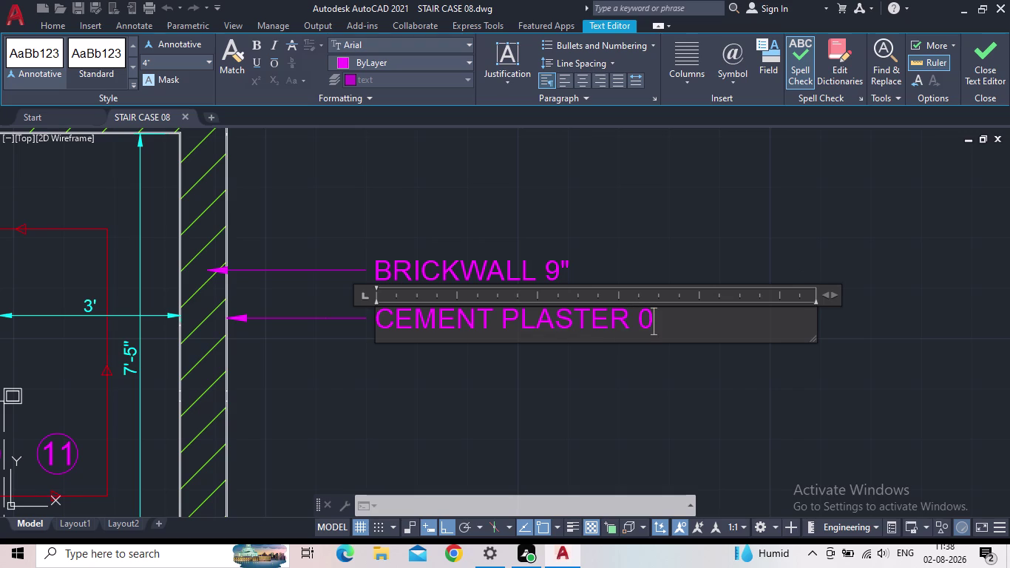
text(75")
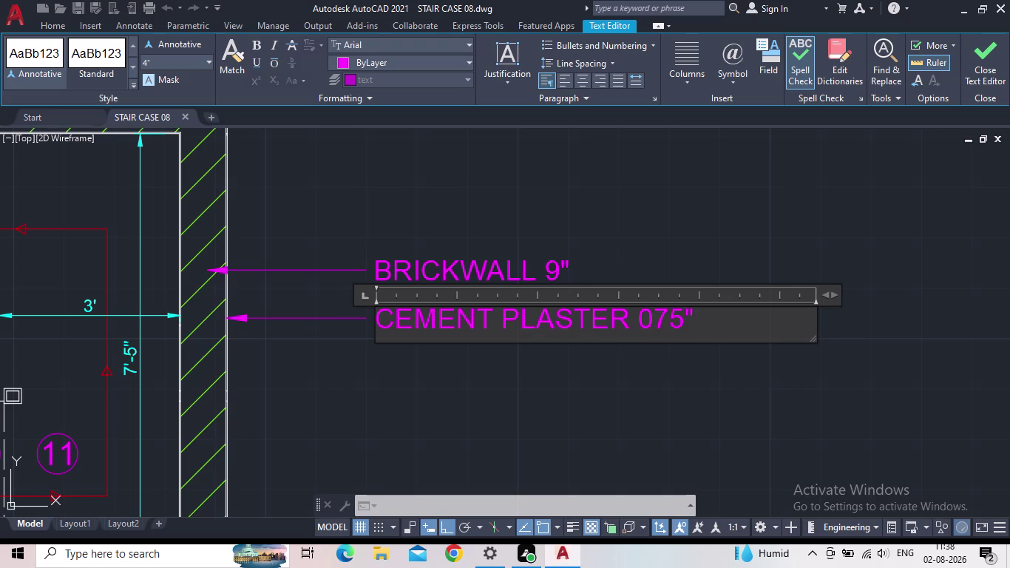
key(Left)
key(Left)
key(Left)
key(period)
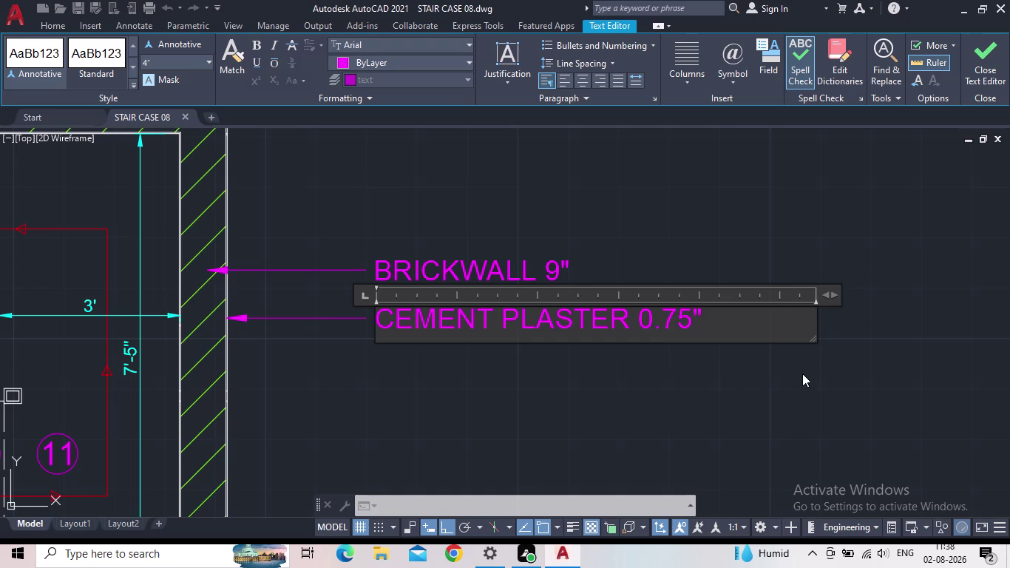
click(978, 65)
Zoom and pan around the plan to inspect both wall labels and arrow tips.
scroll(down, 3)
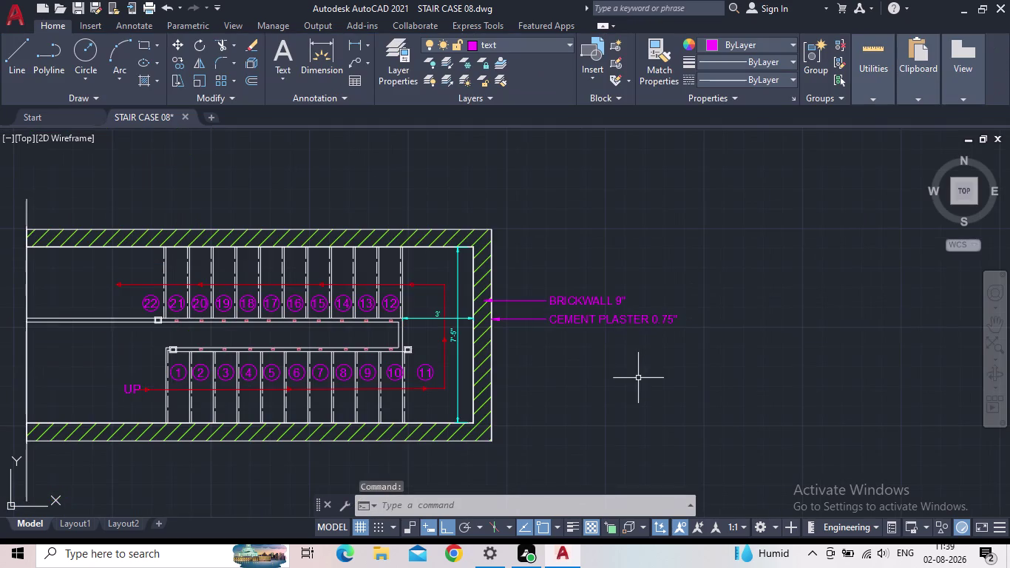
middle_drag(614, 361, 520, 286)
scroll(up, 3)
scroll(up, 3)
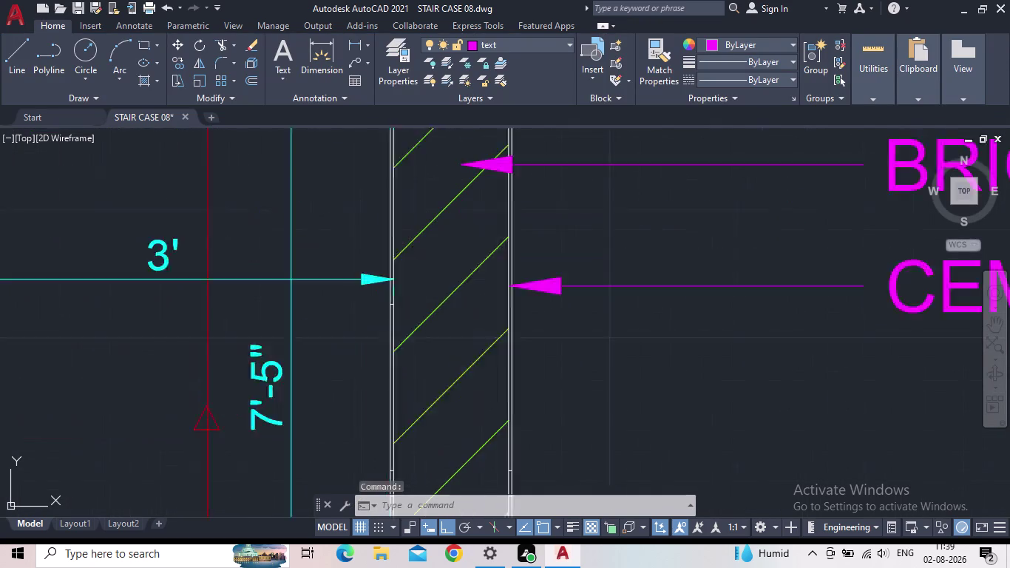
scroll(up, 3)
scroll(up, 3)
middle_drag(641, 325, 548, 304)
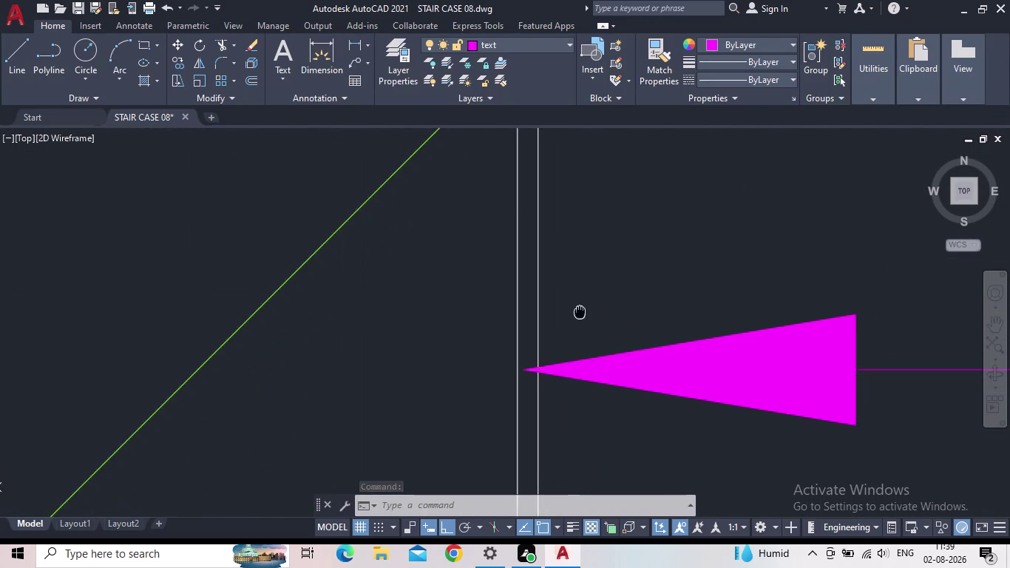
scroll(down, 3)
middle_drag(711, 385, 573, 330)
scroll(down, 3)
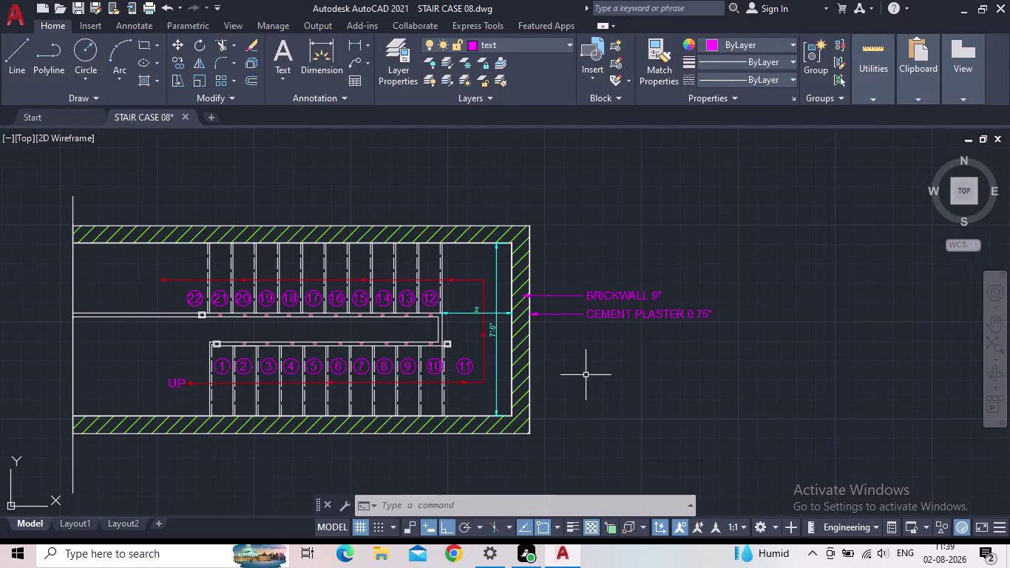
middle_drag(564, 390, 544, 349)
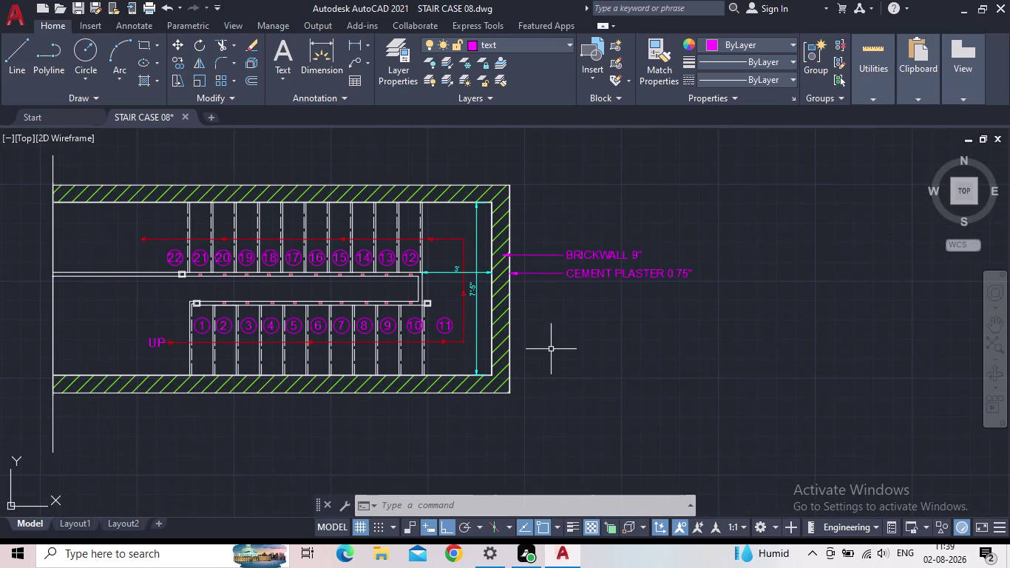
scroll(down, 3)
scroll(up, 3)
scroll(up, 3)
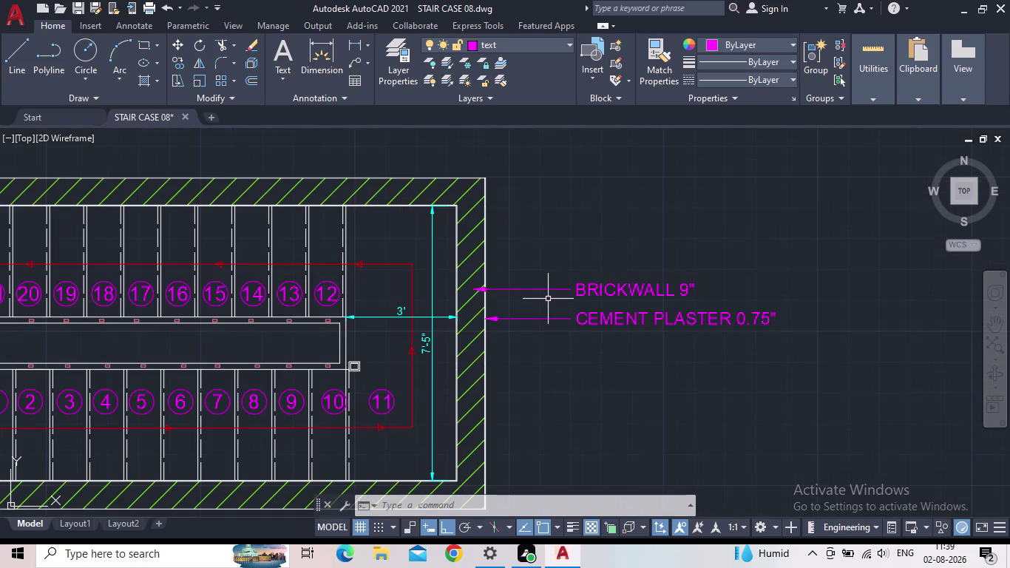
Start the COPY command with CO.
key(c)
key(o)
key(Return)
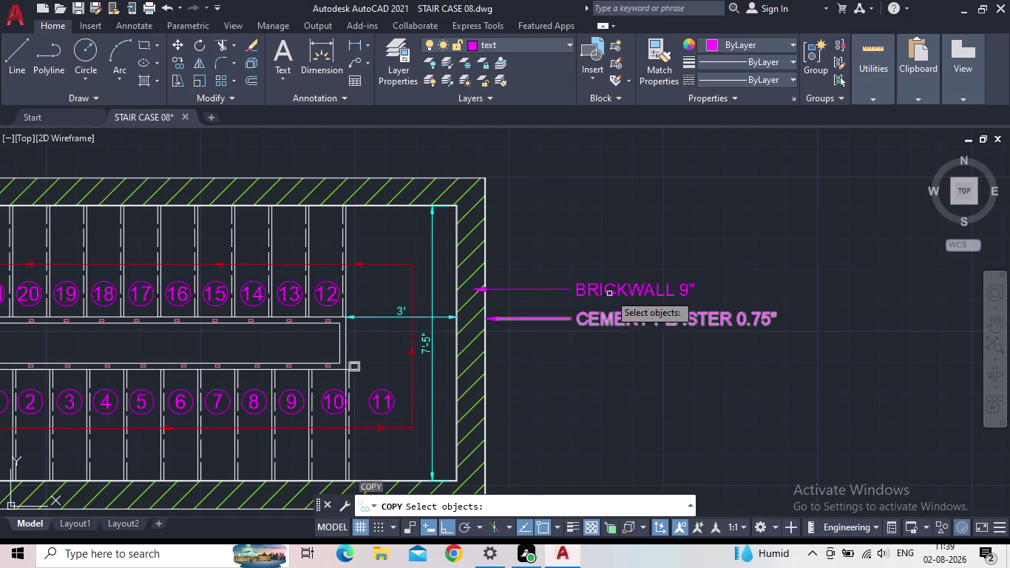
Copy the BRICKWALL 9" label to two spots beside the section wall.
click(609, 294)
key(Return)
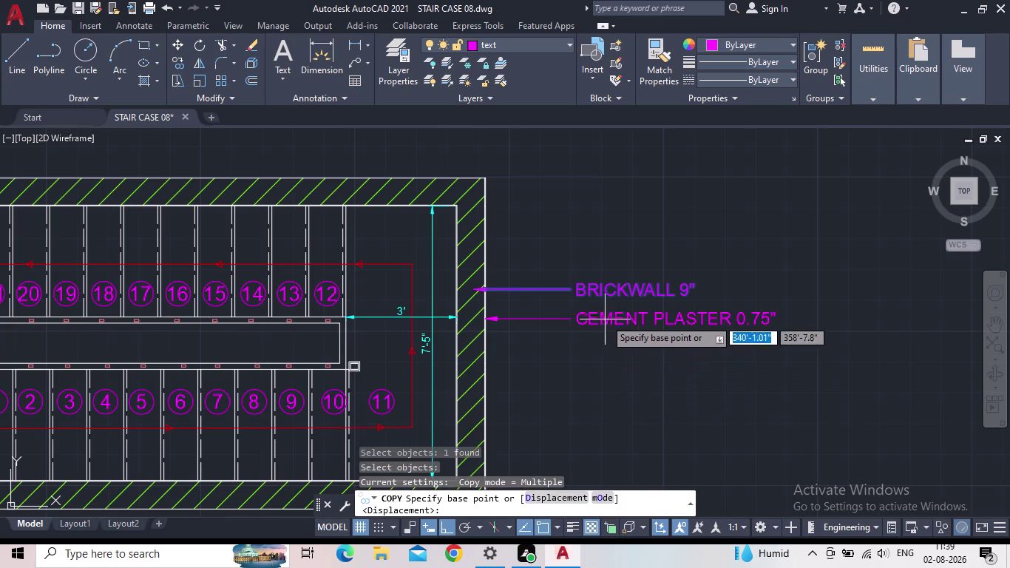
drag(577, 299, 585, 314)
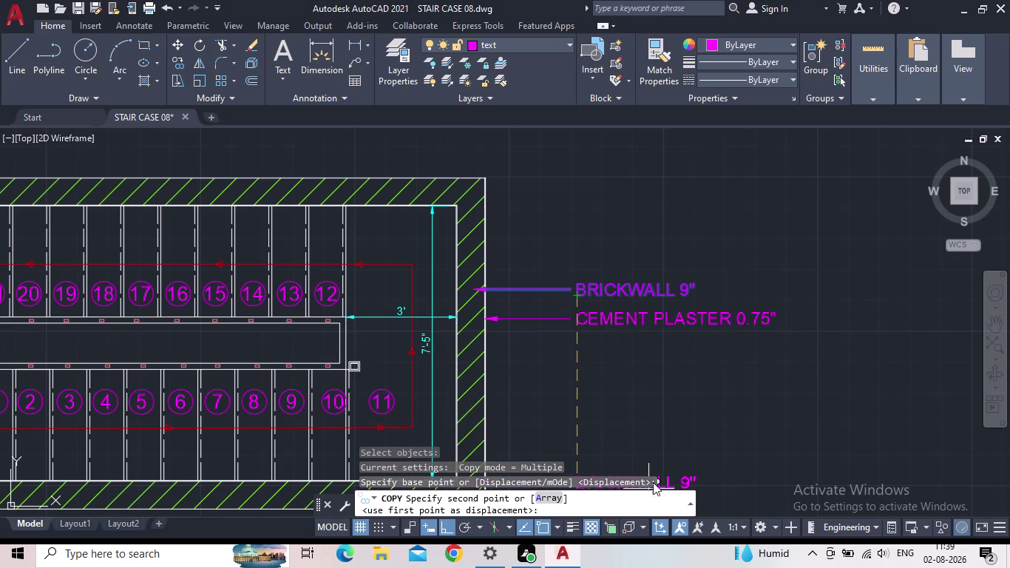
middle_drag(669, 420, 686, 342)
scroll(down, 3)
scroll(down, 3)
middle_drag(701, 407, 697, 307)
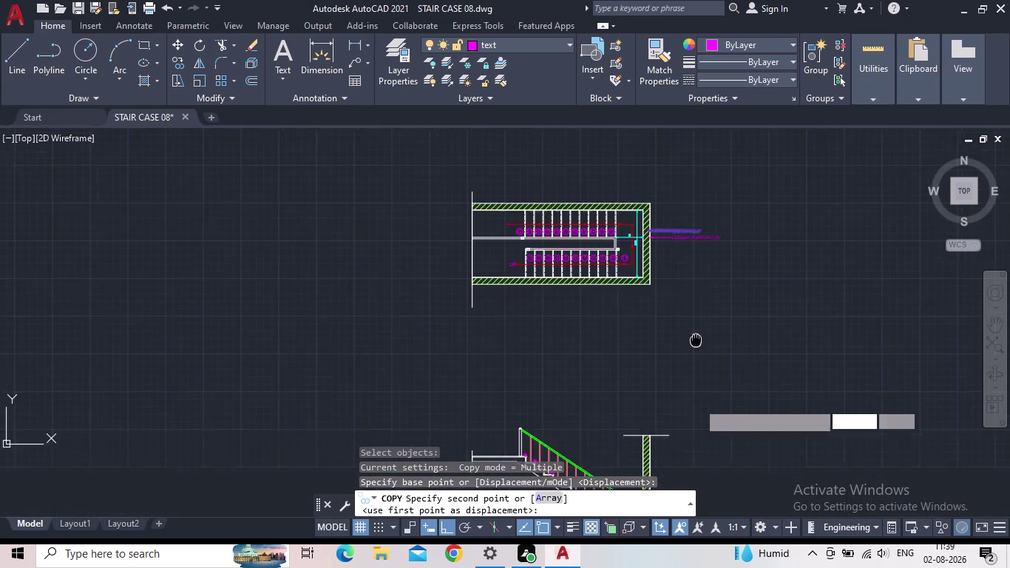
middle_drag(697, 308, 691, 285)
scroll(down, 3)
scroll(up, 3)
scroll(up, 3)
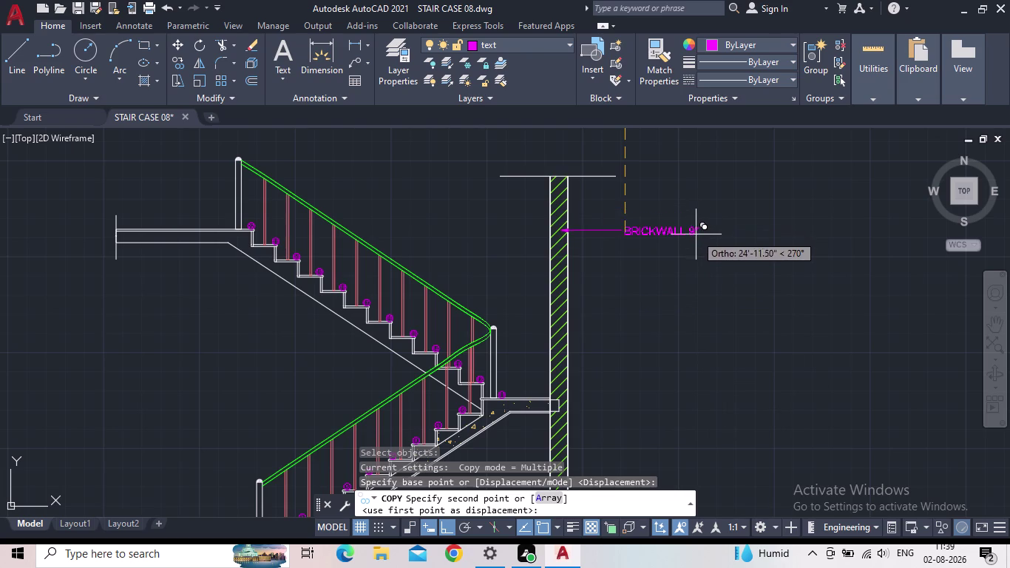
middle_click(699, 240)
scroll(up, 3)
click(698, 242)
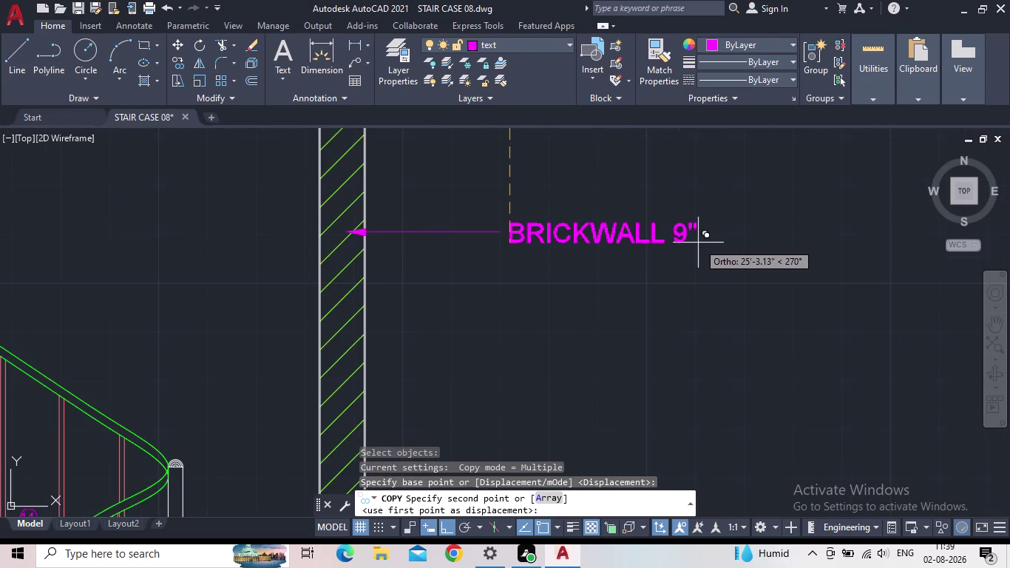
click(701, 314)
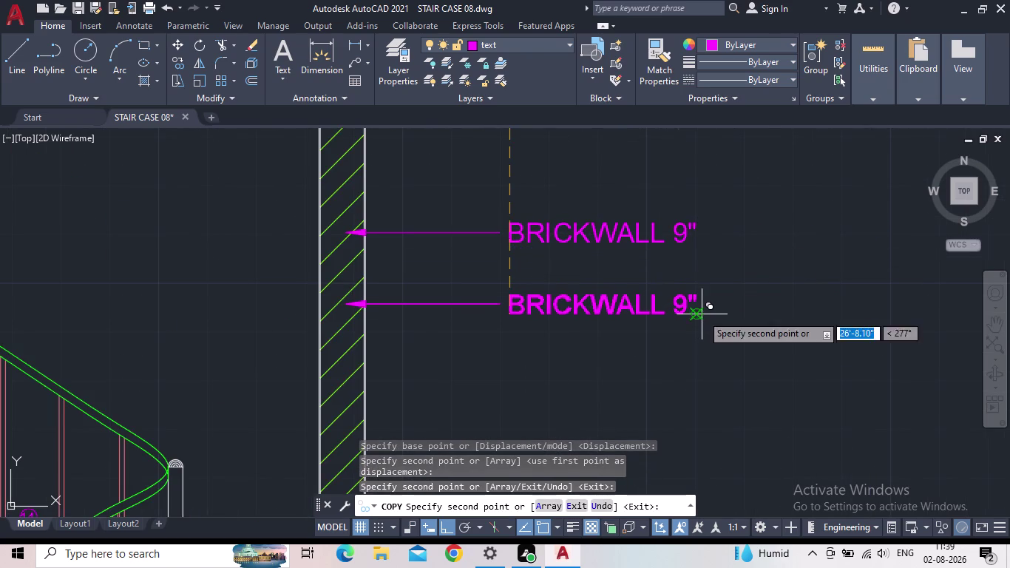
With ortho off, place more BRICKWALL 9" copies along the stair and left of it.
scroll(down, 3)
middle_drag(742, 343, 783, 275)
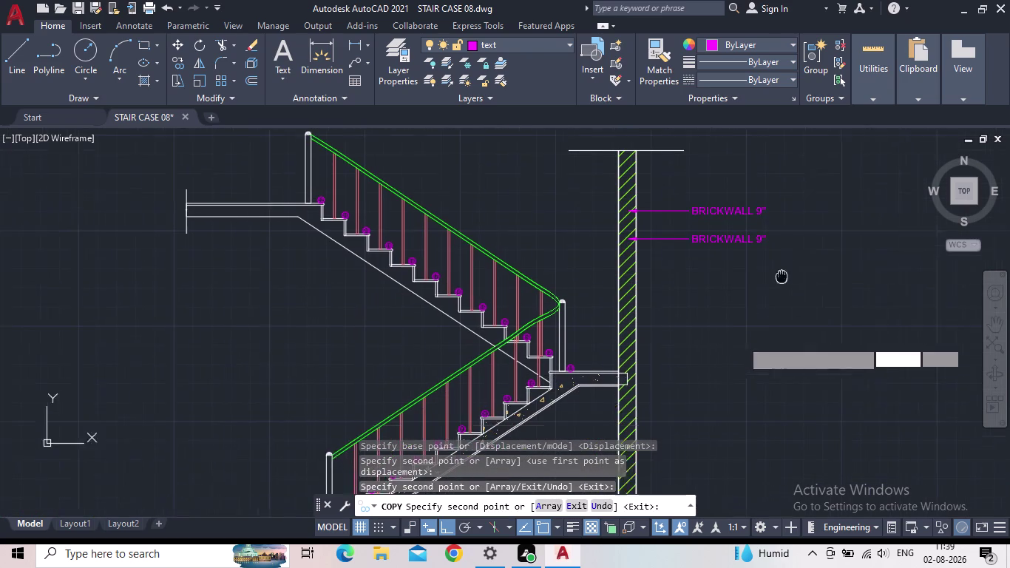
middle_drag(783, 275, 786, 273)
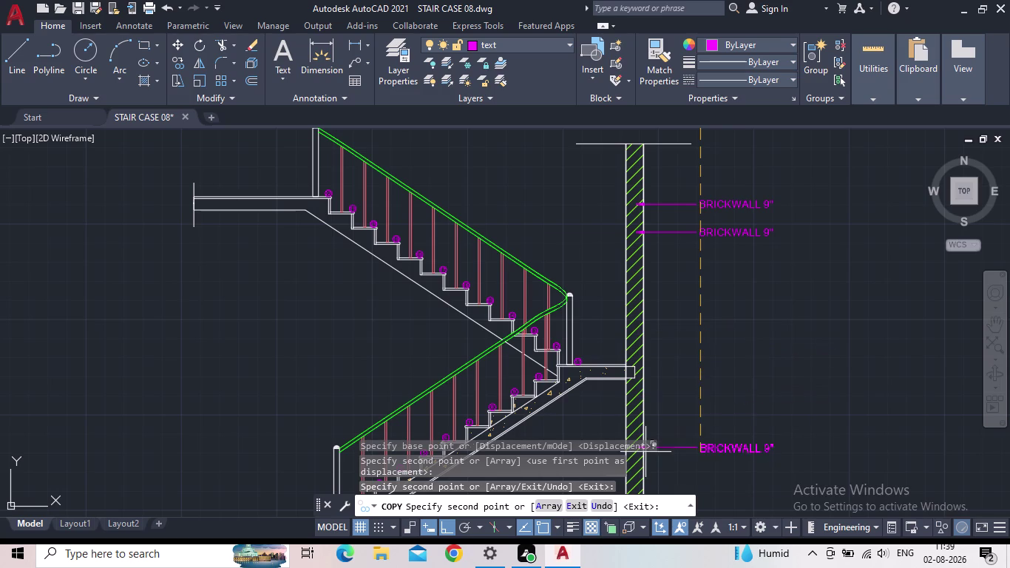
click(448, 526)
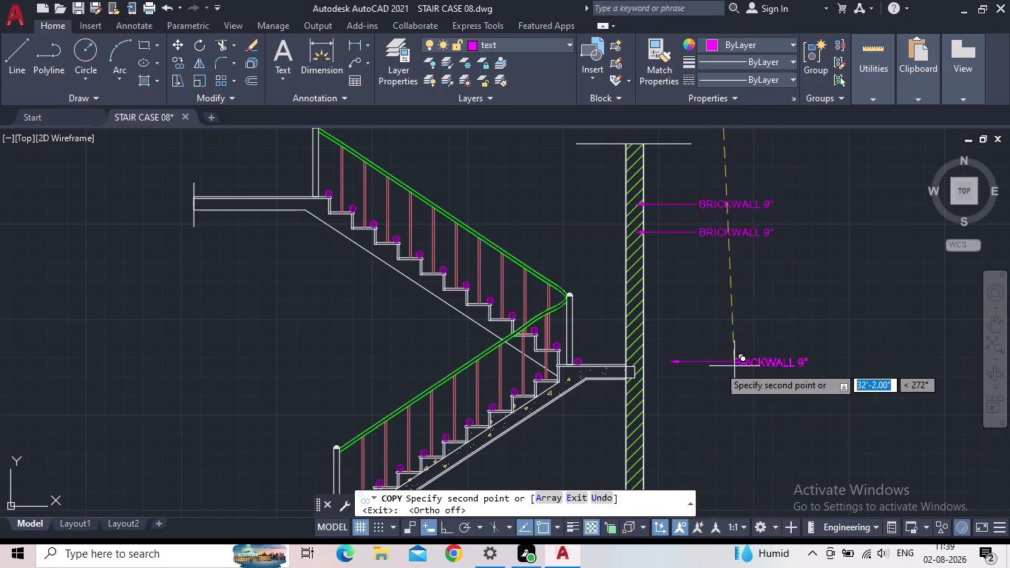
scroll(up, 3)
scroll(up, 3)
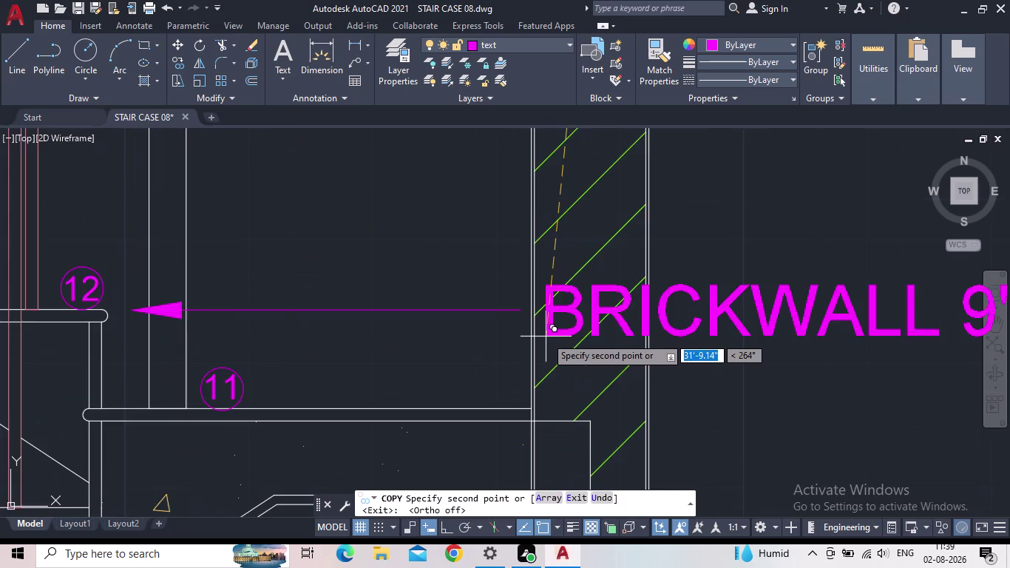
scroll(down, 3)
scroll(down, 3)
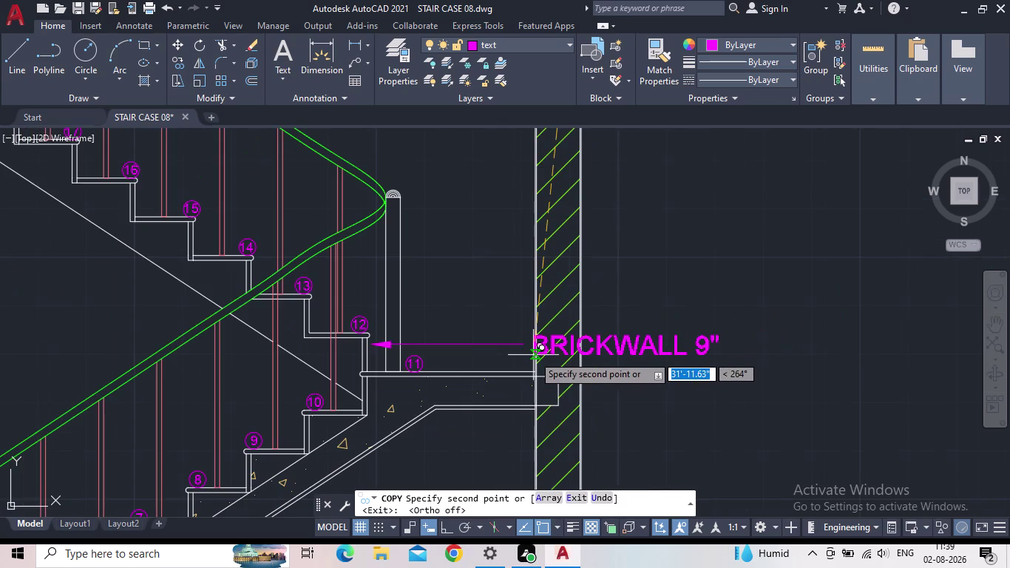
middle_drag(511, 390, 885, 235)
middle_drag(568, 353, 825, 197)
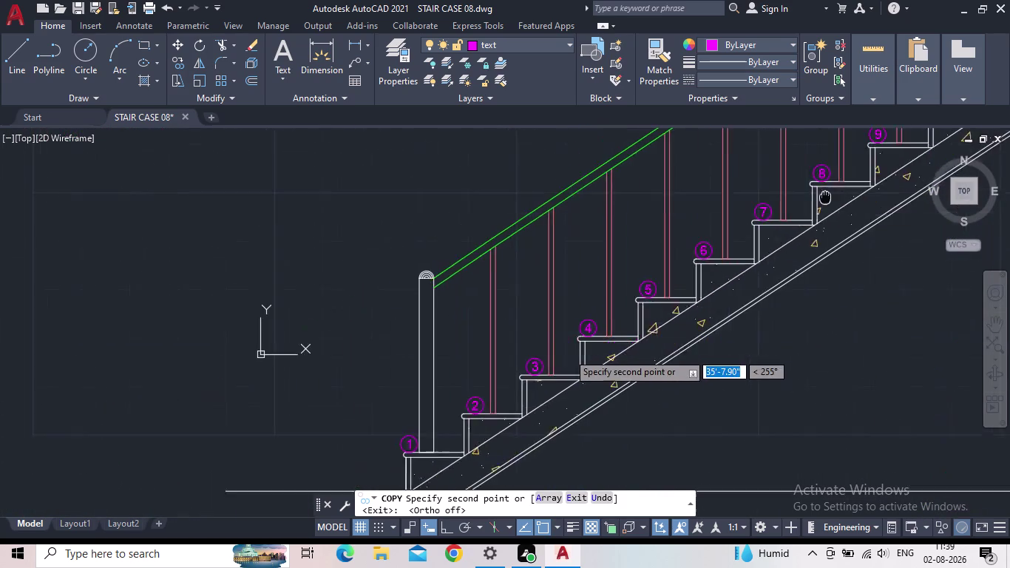
scroll(down, 3)
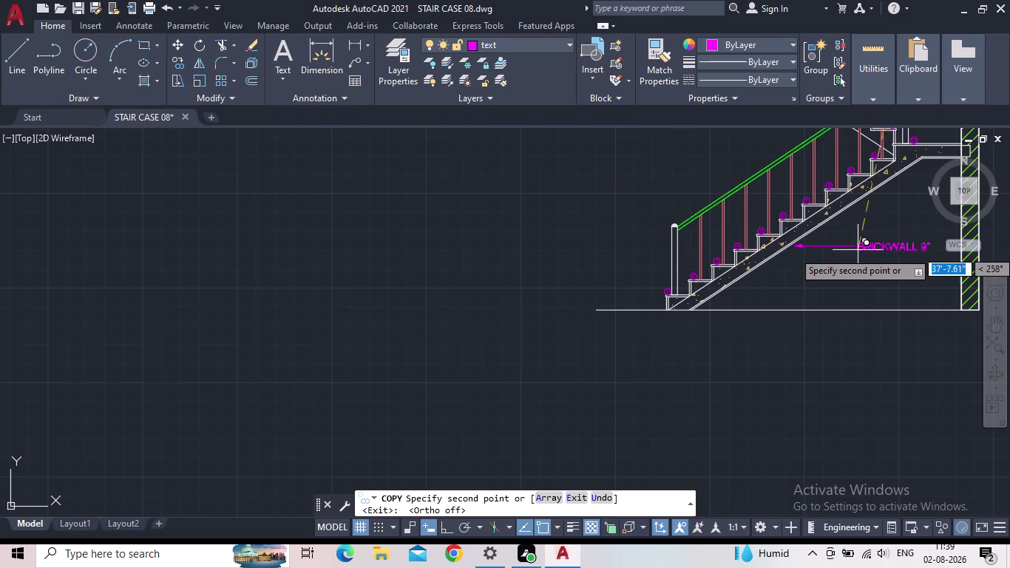
middle_drag(849, 255, 650, 309)
scroll(up, 3)
scroll(up, 3)
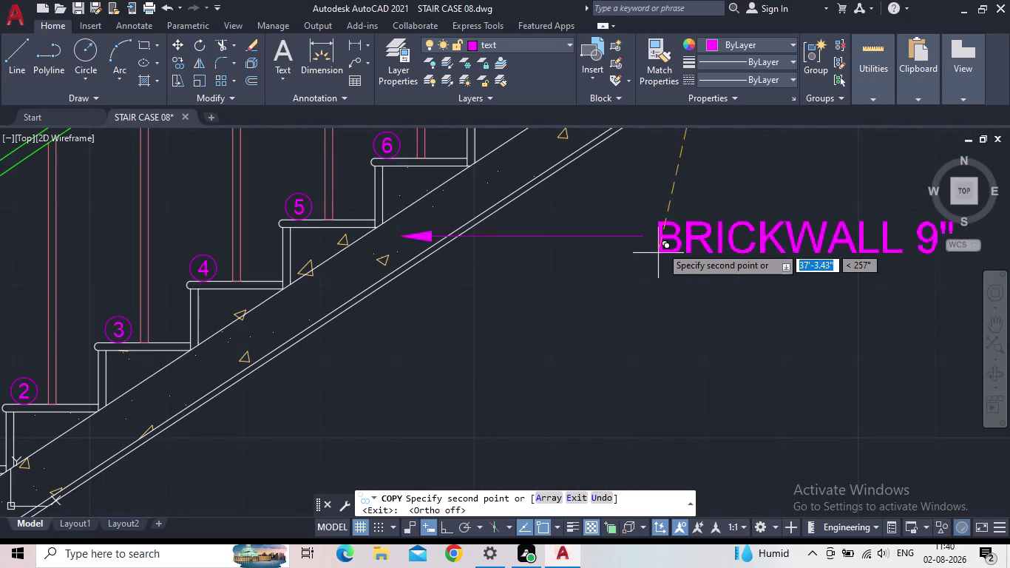
scroll(down, 3)
middle_drag(656, 237, 611, 283)
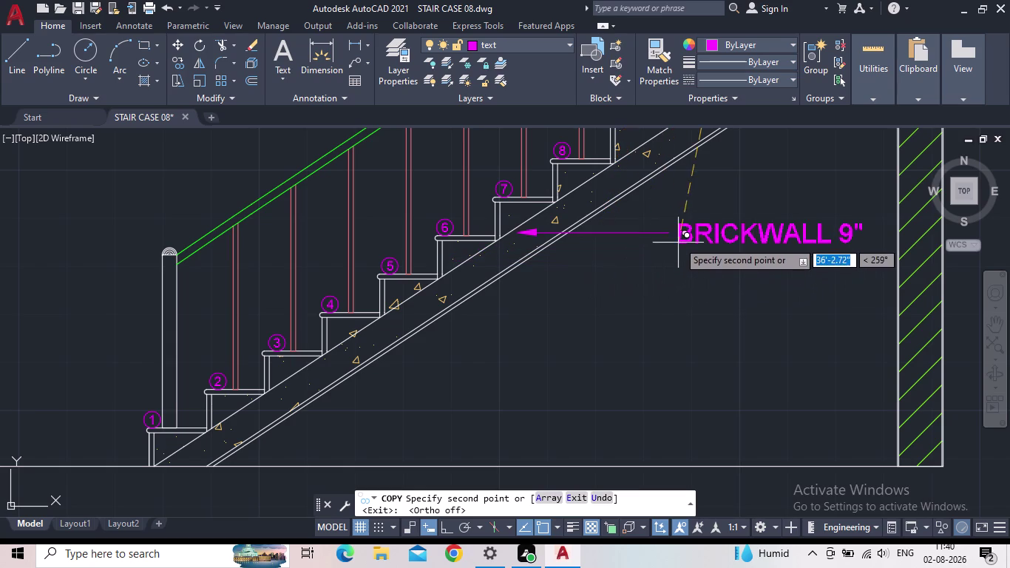
click(607, 272)
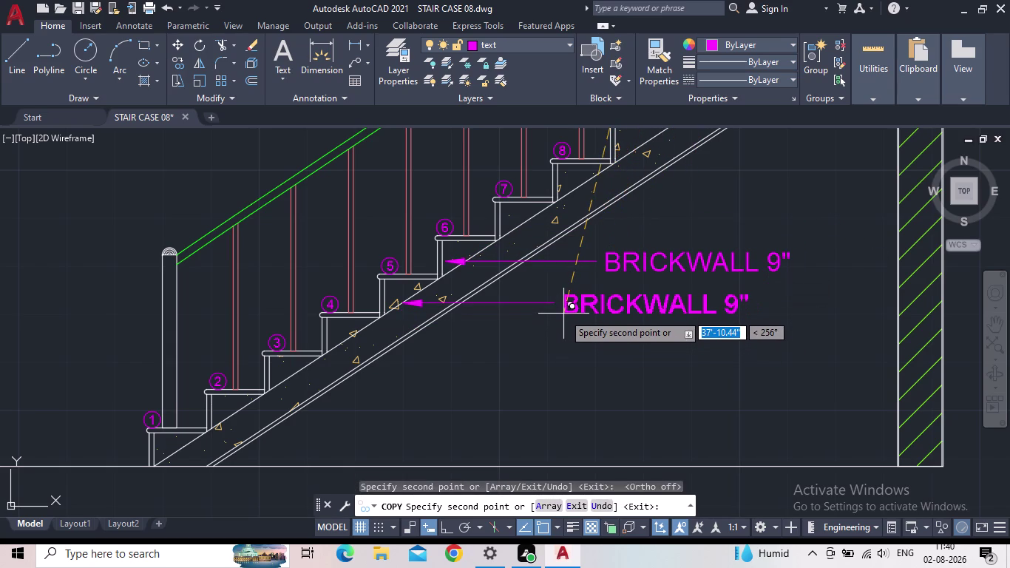
click(578, 323)
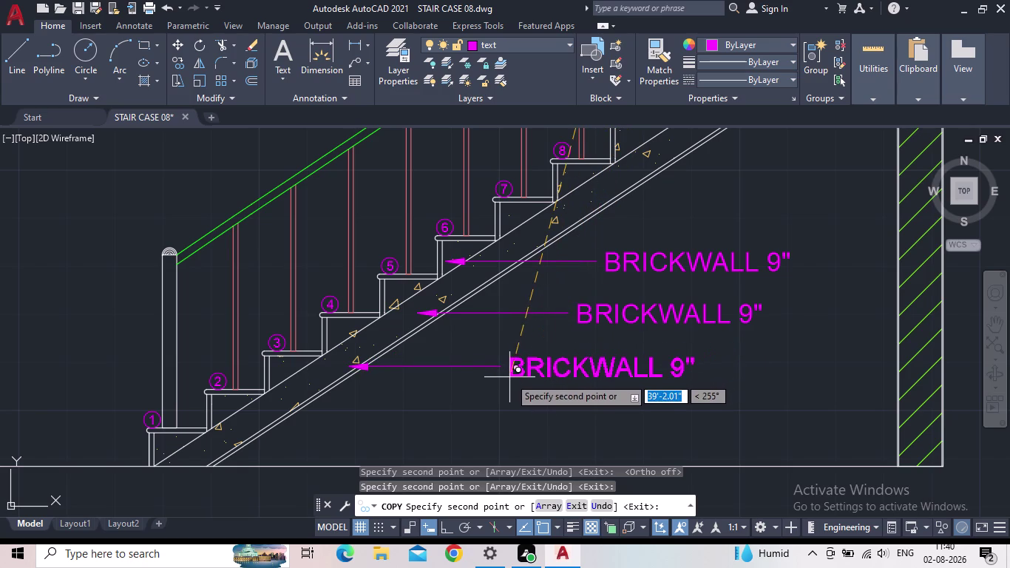
middle_drag(530, 390, 584, 390)
scroll(down, 3)
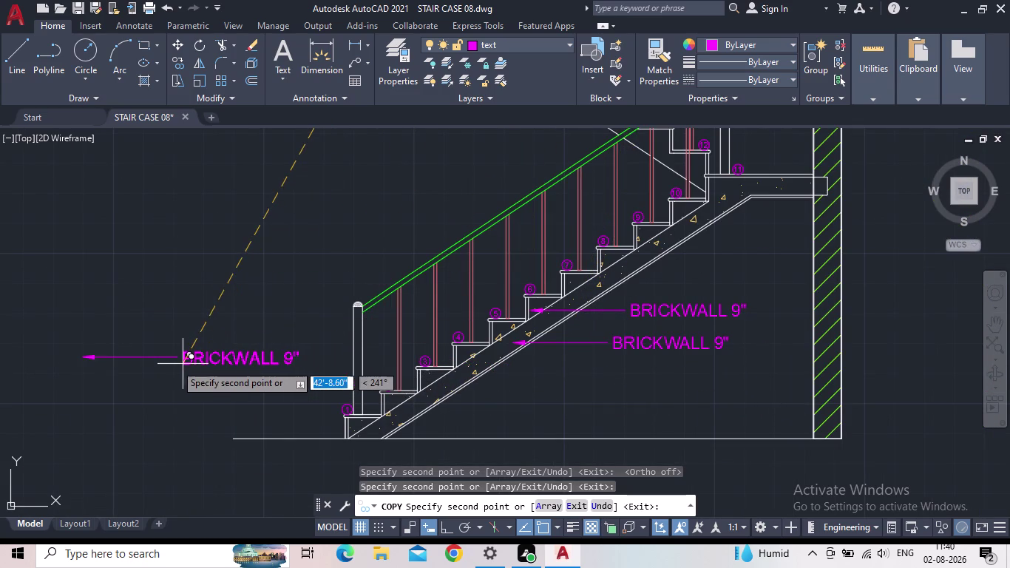
click(174, 365)
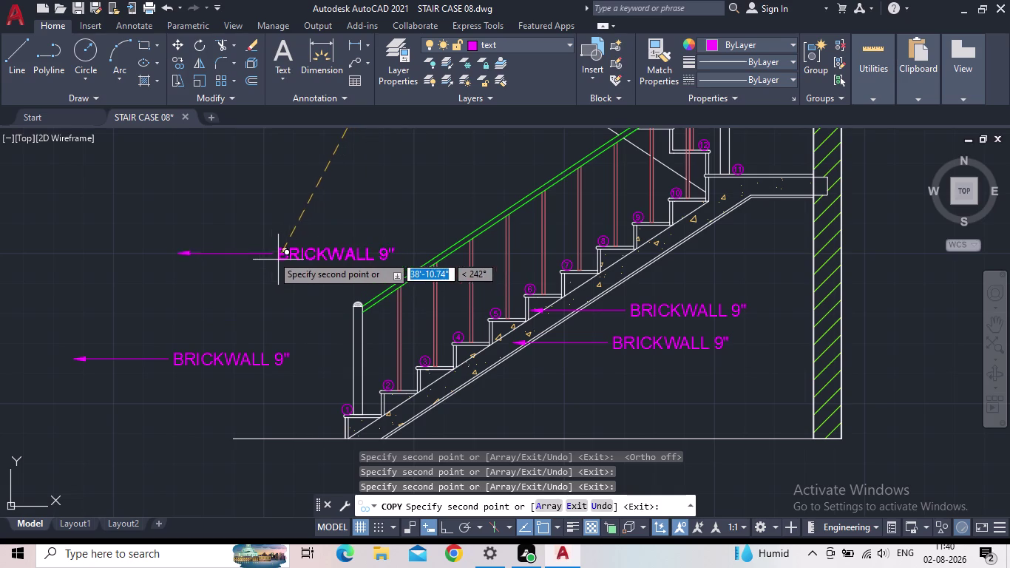
middle_drag(251, 216, 335, 373)
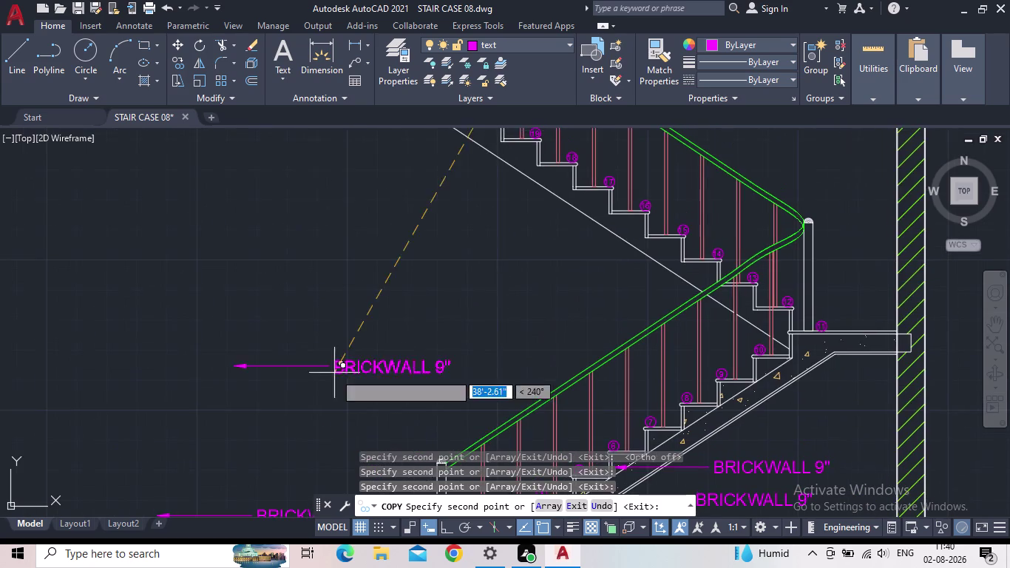
scroll(down, 3)
key(Escape)
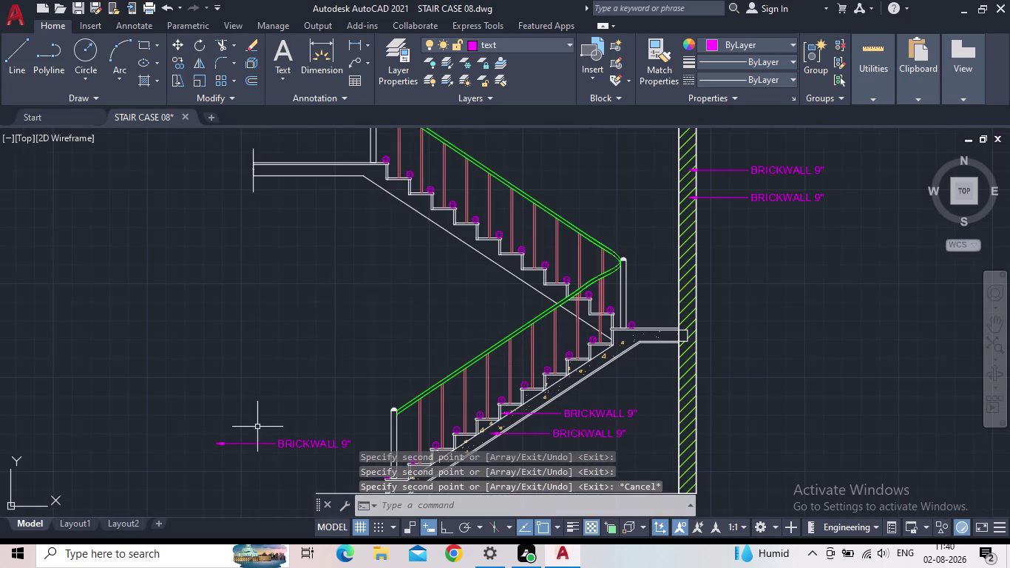
Re-aim the leftmost BRICKWALL 9" label's arrow tip at the stair.
click(247, 442)
scroll(up, 3)
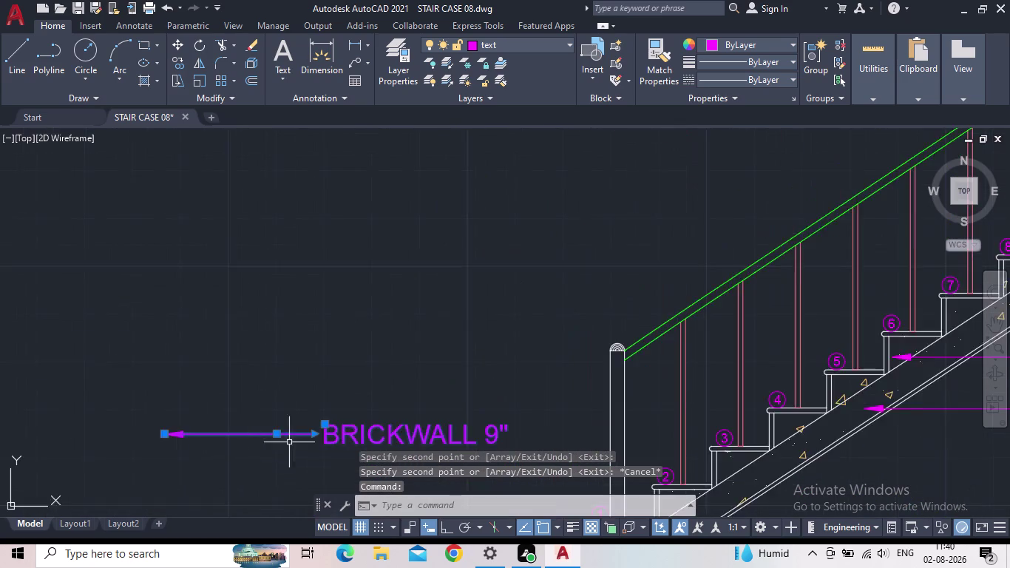
scroll(up, 3)
scroll(down, 3)
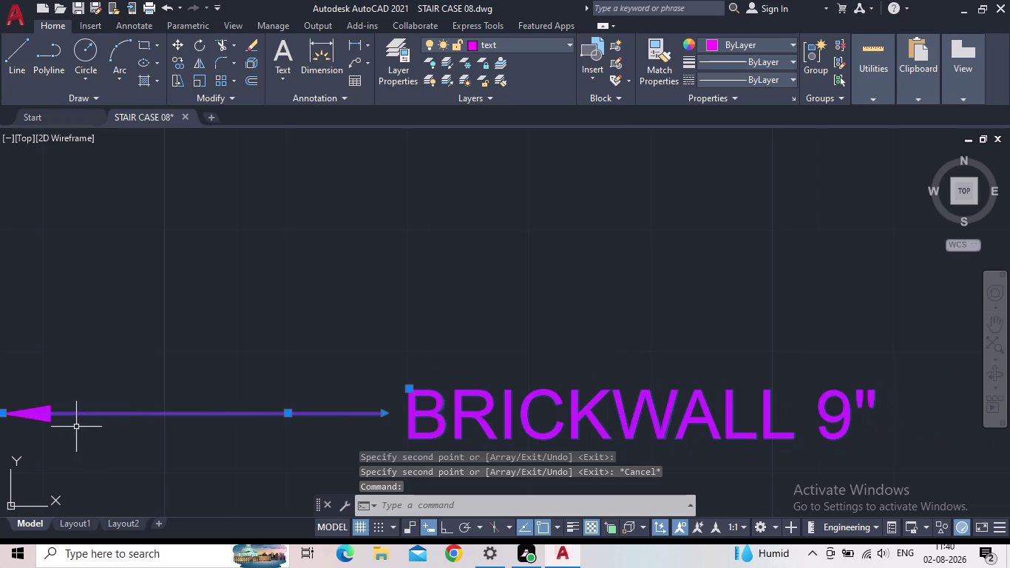
scroll(down, 3)
middle_click(77, 416)
click(26, 414)
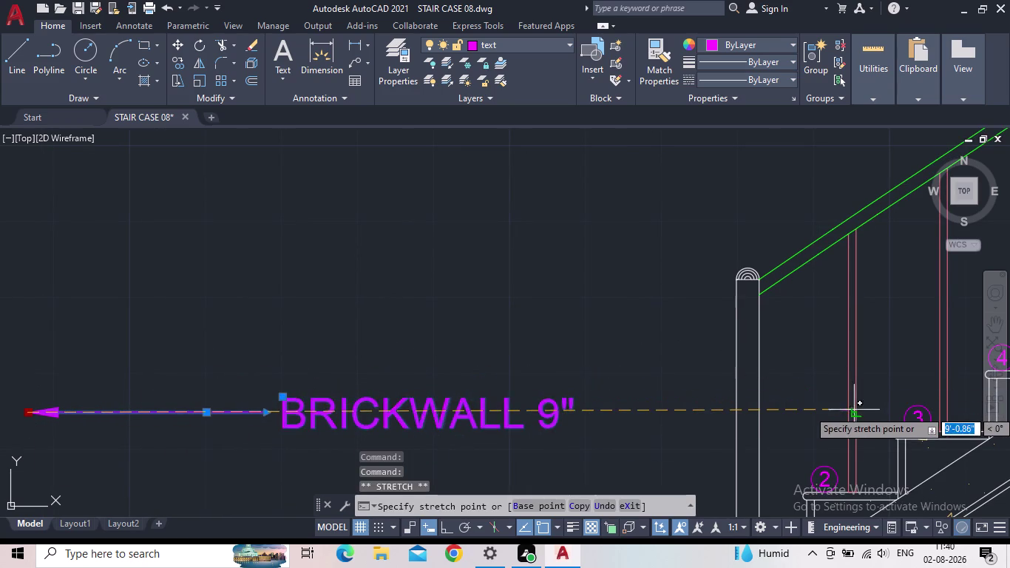
middle_drag(846, 415, 541, 372)
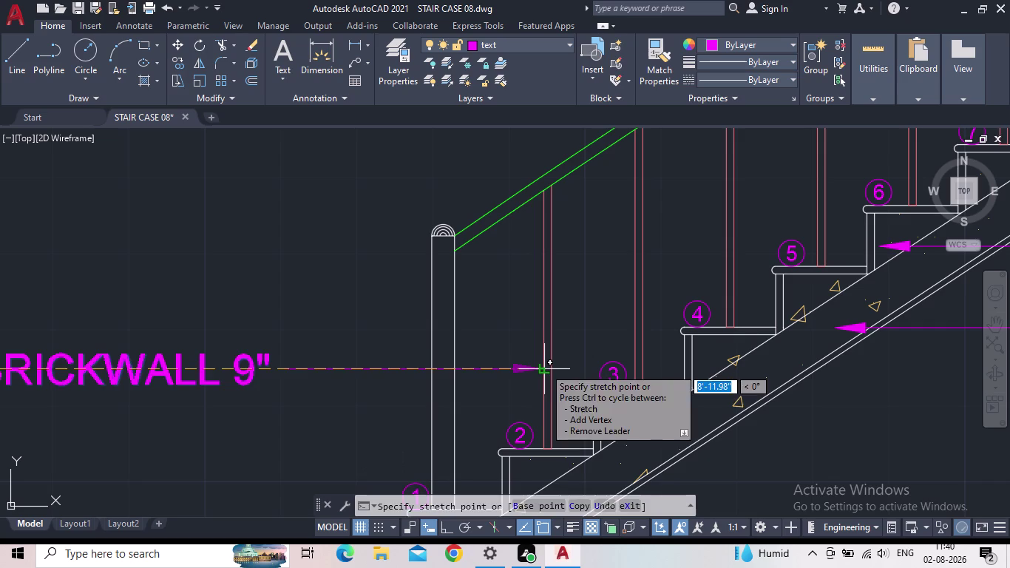
click(544, 368)
key(Escape)
Move the adjusted label's text into its new position.
scroll(down, 3)
middle_drag(405, 392, 403, 359)
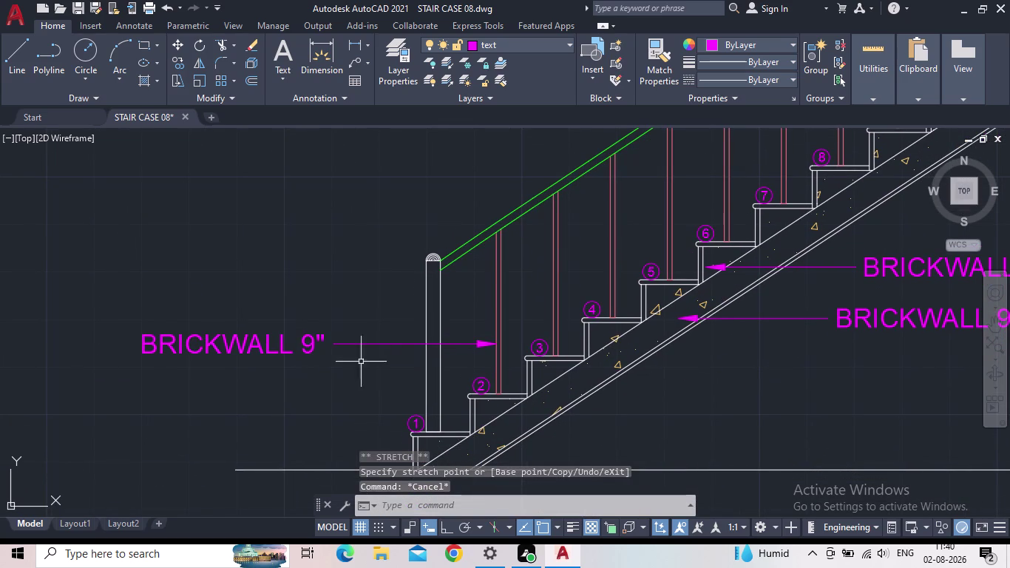
click(298, 351)
click(264, 349)
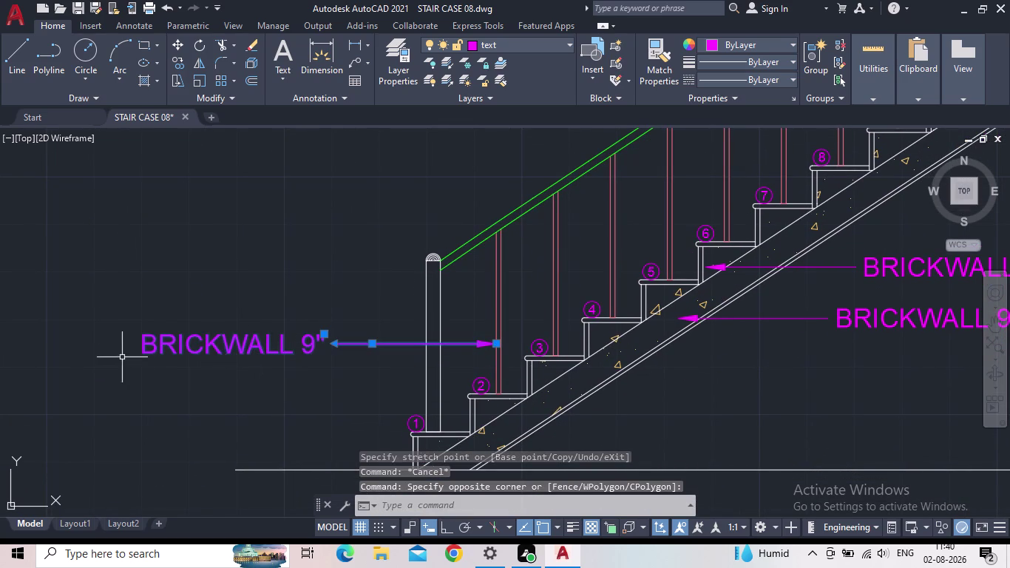
click(325, 335)
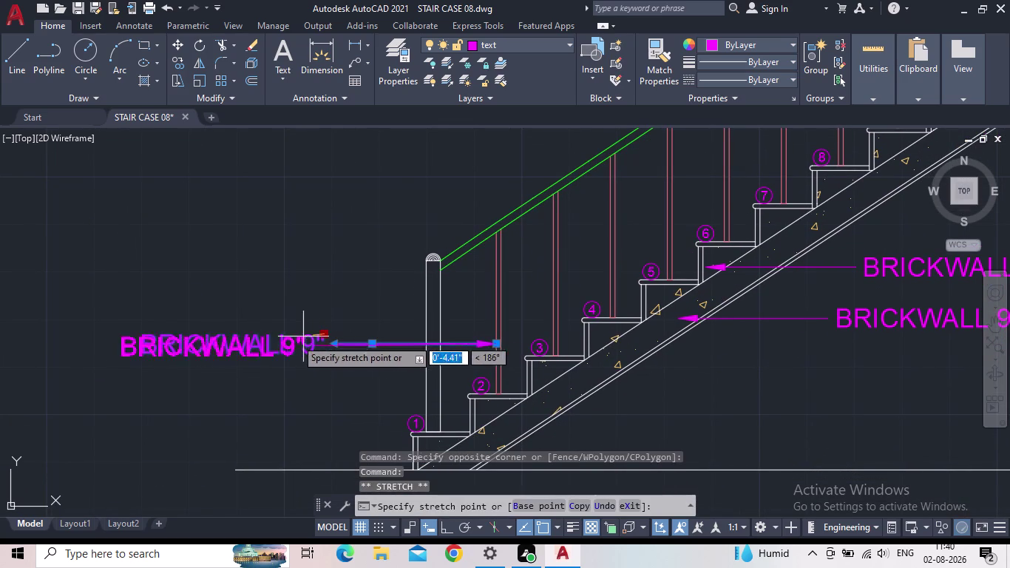
click(266, 330)
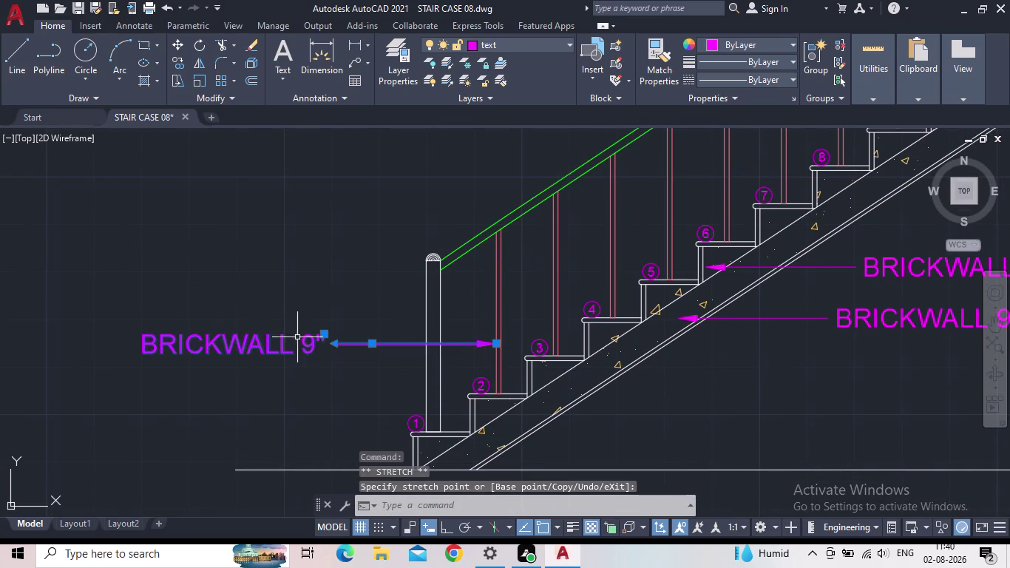
key(Escape)
Shorten the label's arrow so it ends at the stair post's edge.
click(367, 342)
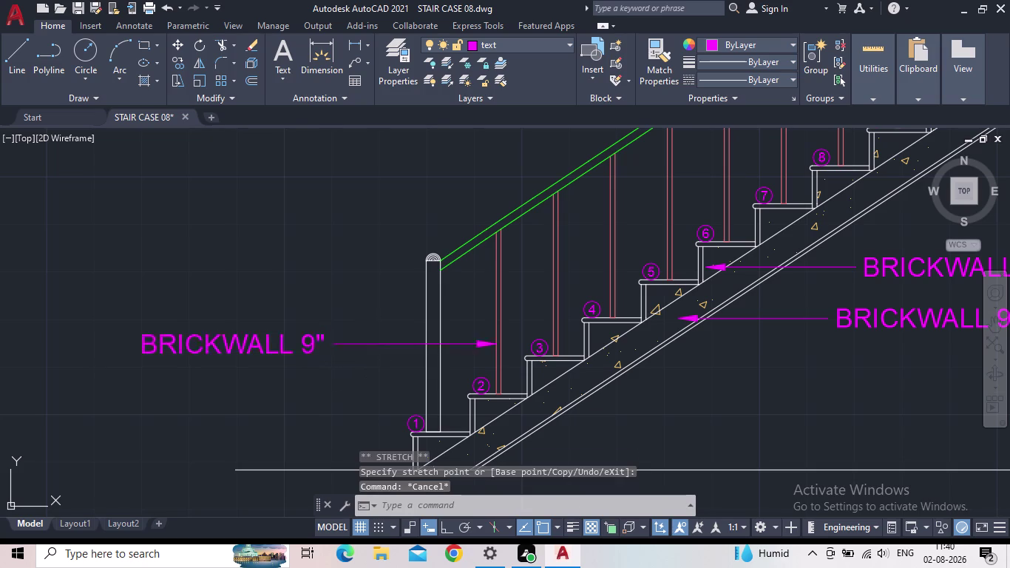
click(497, 342)
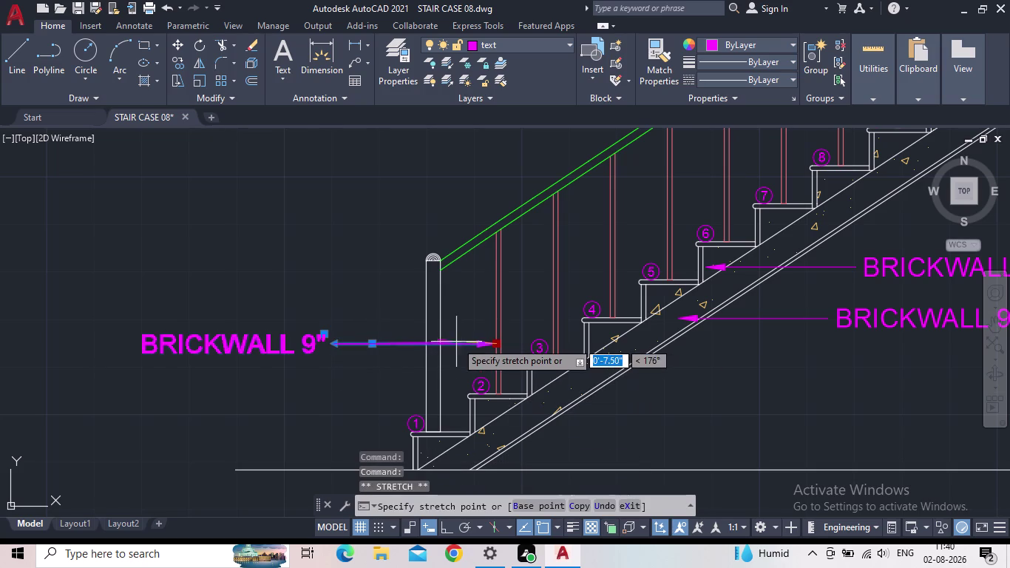
click(422, 344)
key(Escape)
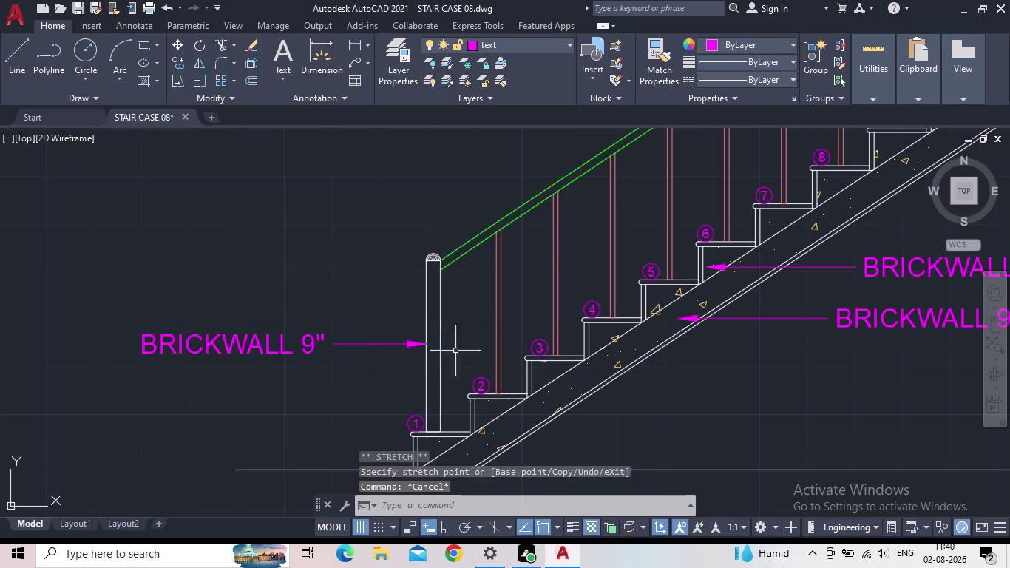
double_click(278, 342)
double_click(303, 341)
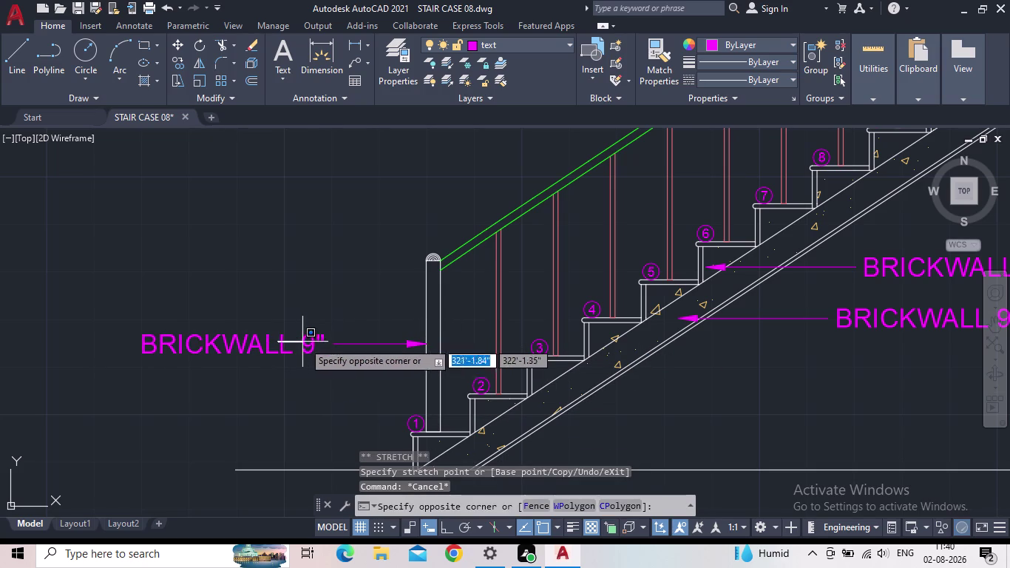
Replace the copied BRICKWALL 9" text with NEWEL POST 3' HIGH and close the editor.
double_click(314, 340)
drag(326, 342, 84, 351)
text(N)
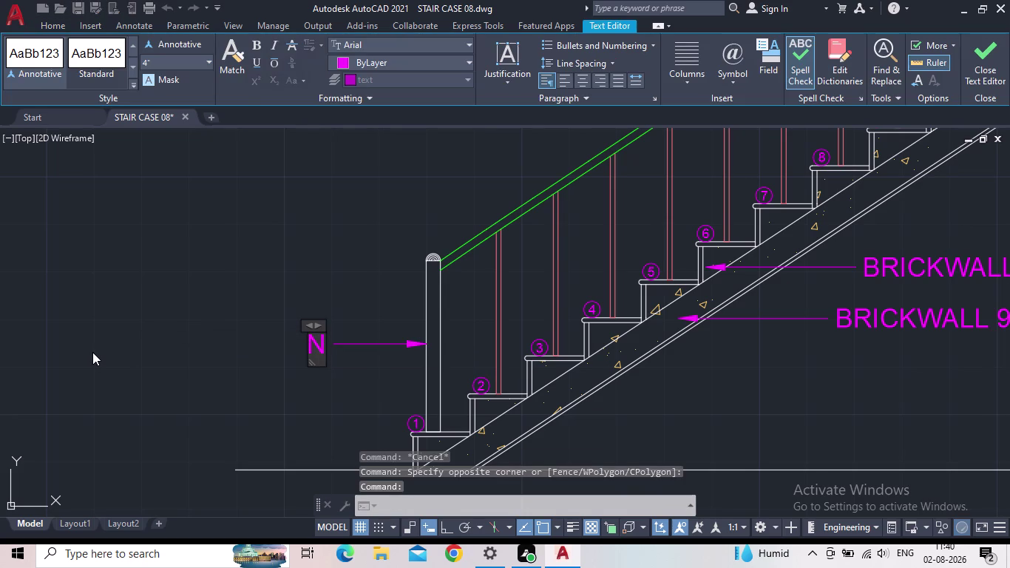
text(EW)
text(EL)
key(space)
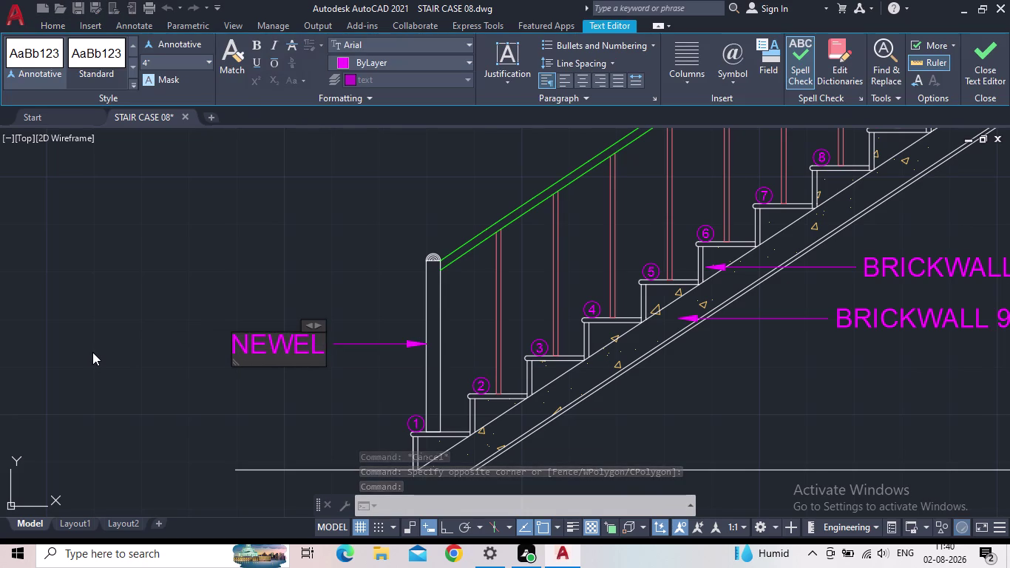
text(O)
key(s)
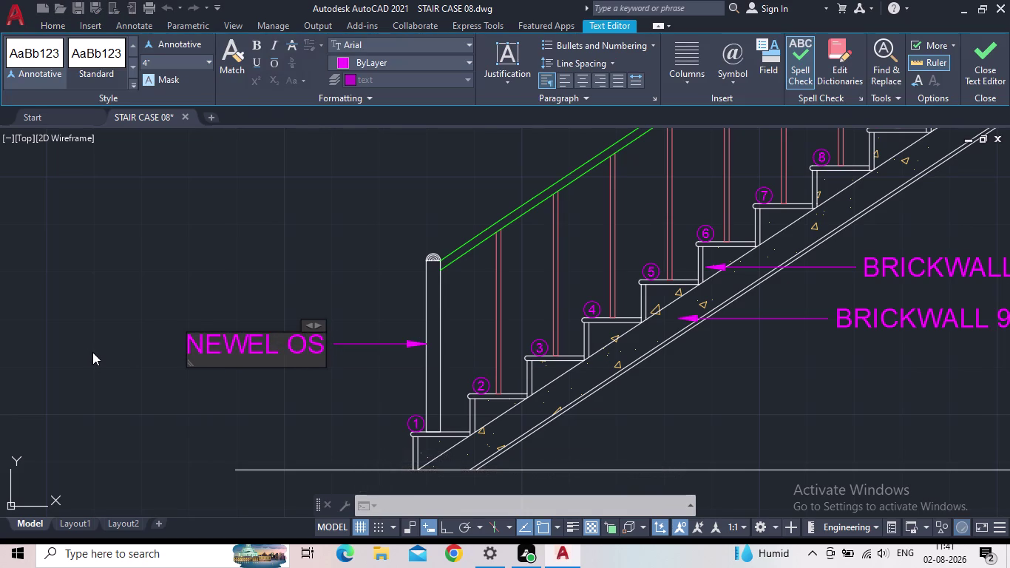
key(BackSpace)
key(BackSpace)
key(o)
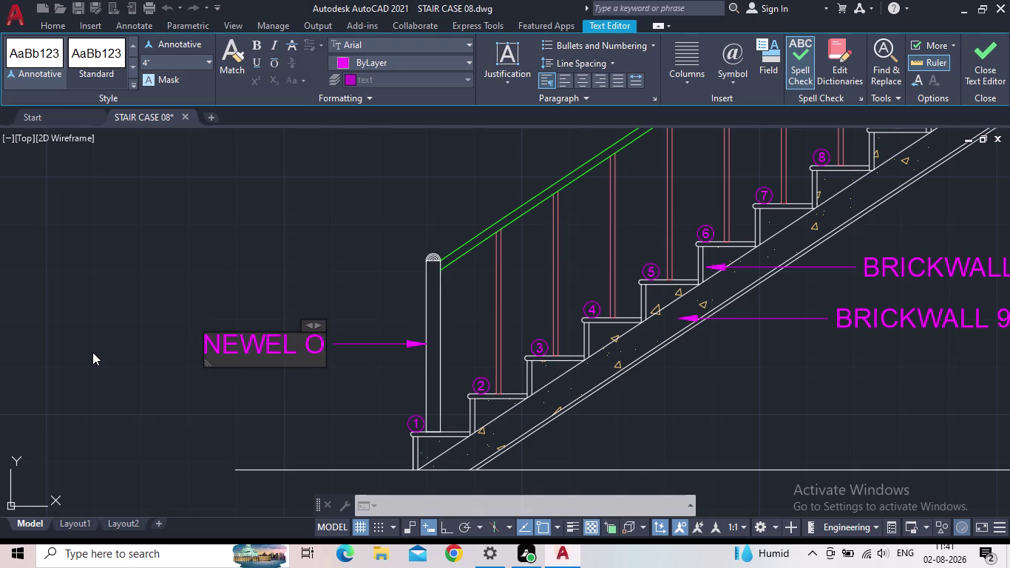
key(BackSpace)
text(POST)
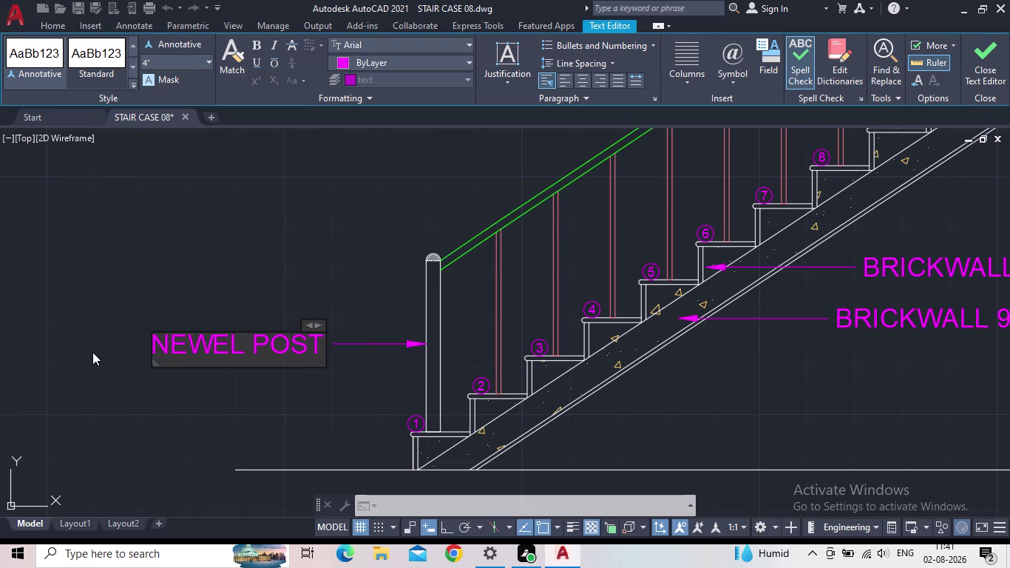
key(minus)
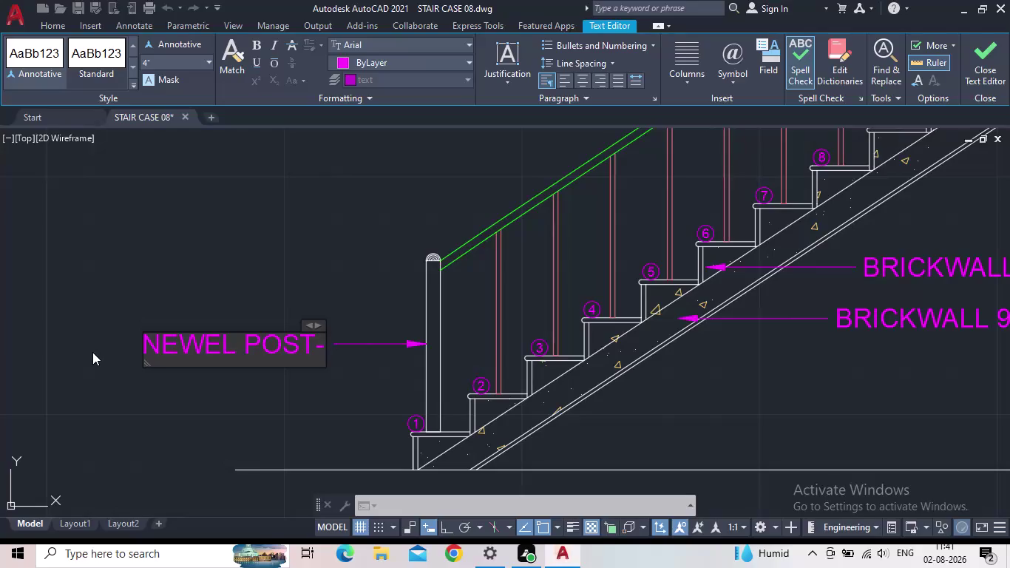
key(BackSpace)
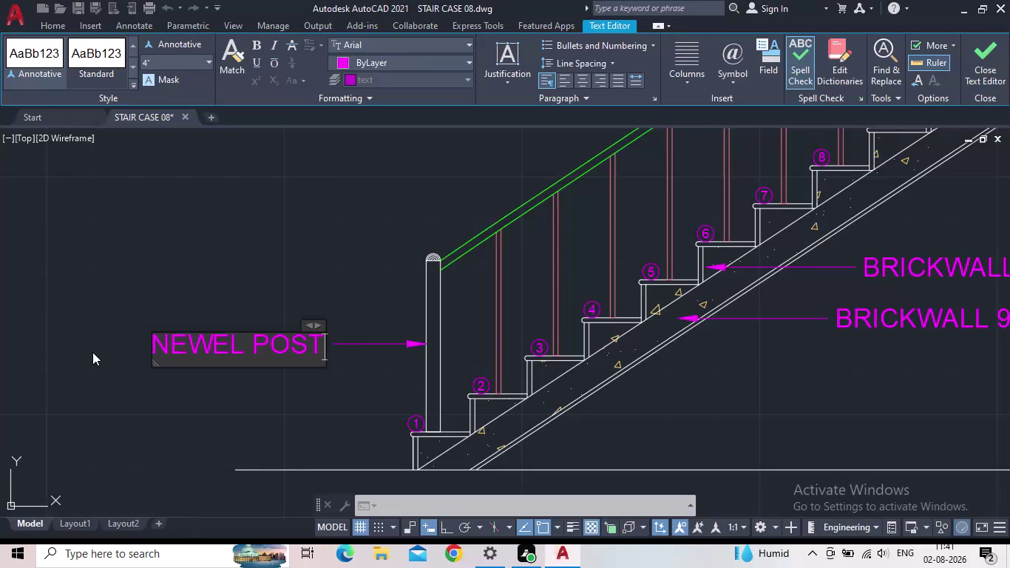
key(Return)
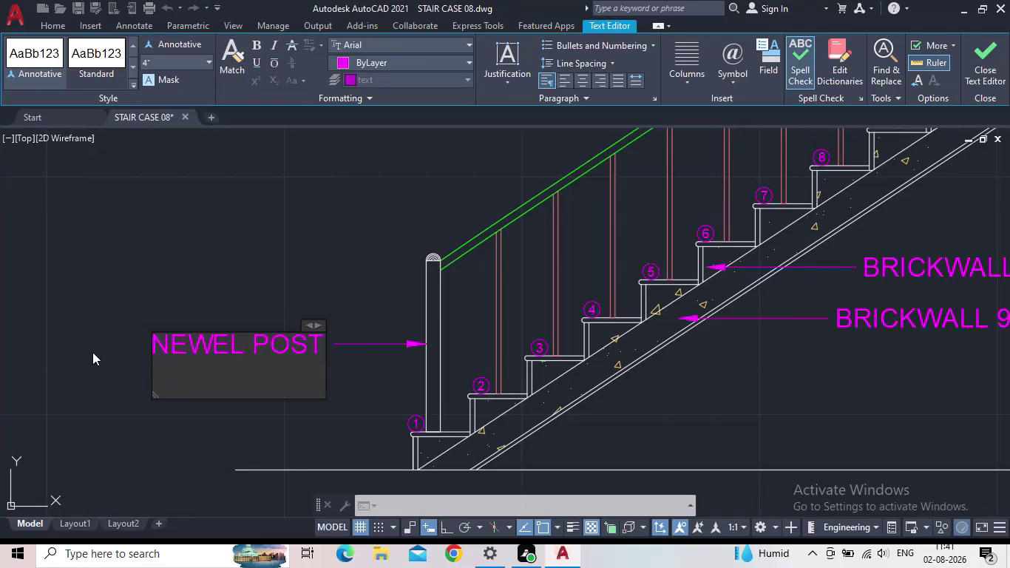
key(3)
key(BackSpace)
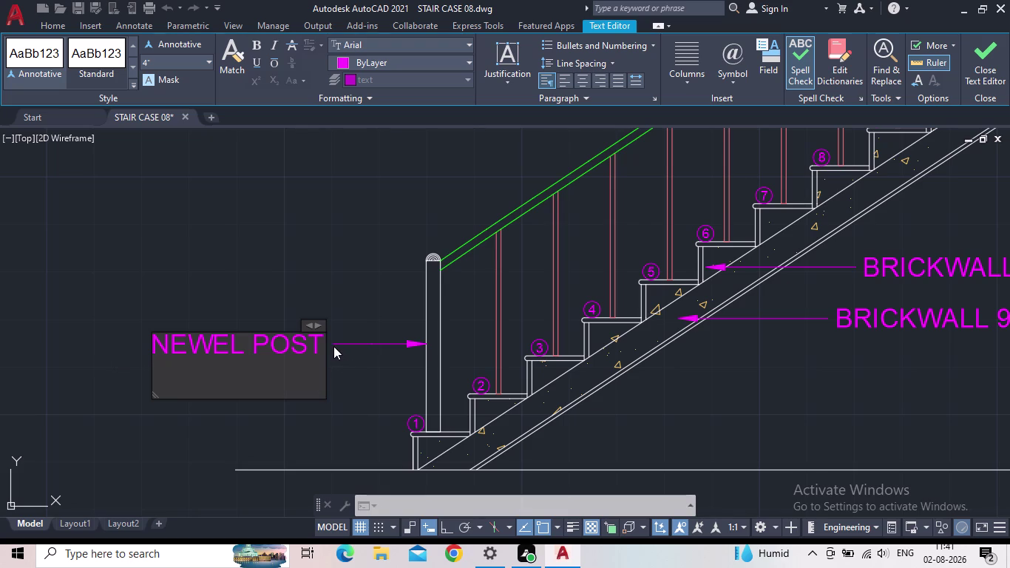
key(BackSpace)
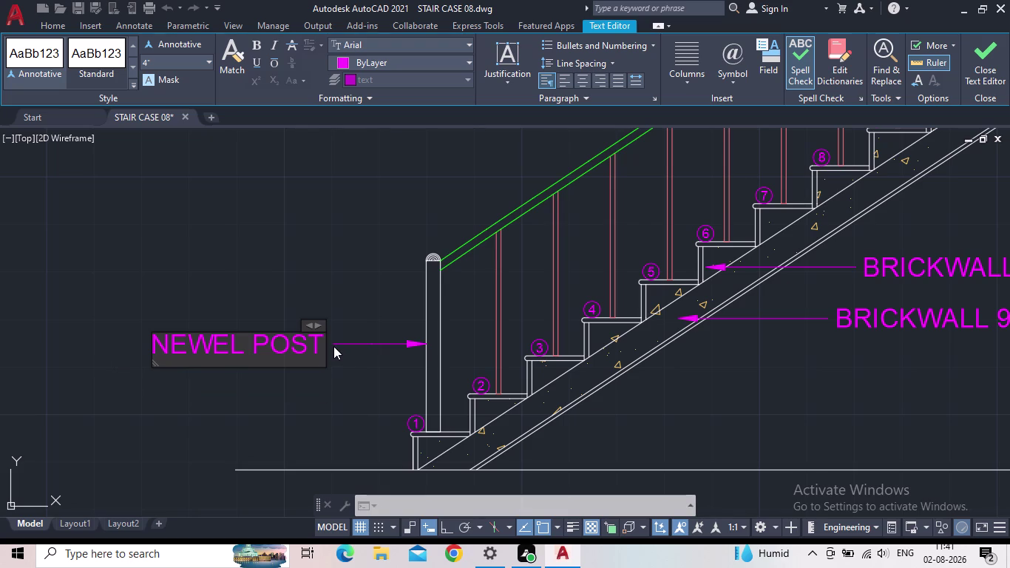
key(Down)
key(space)
text(3)
key(apostrophe)
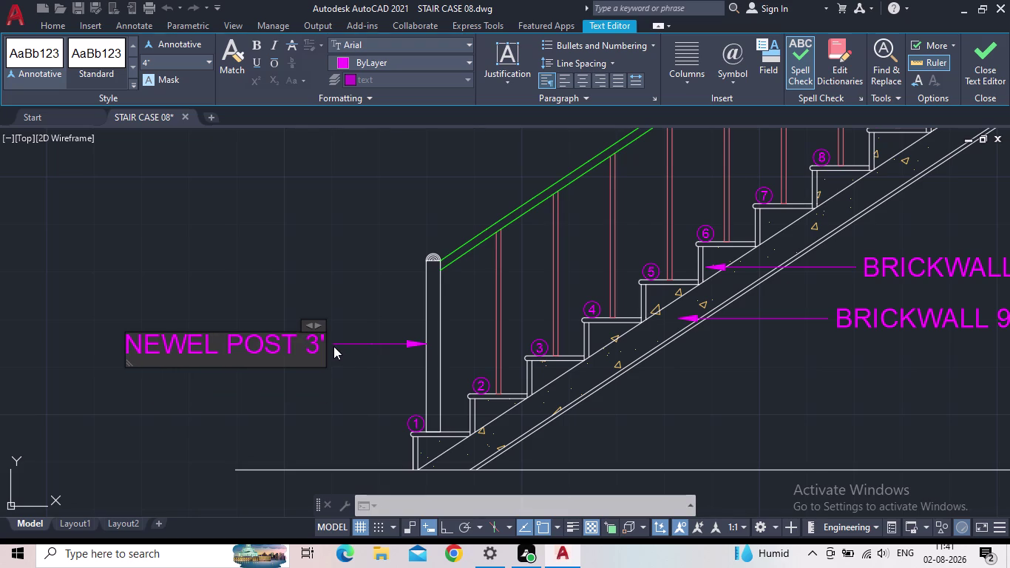
key(space)
text(HI)
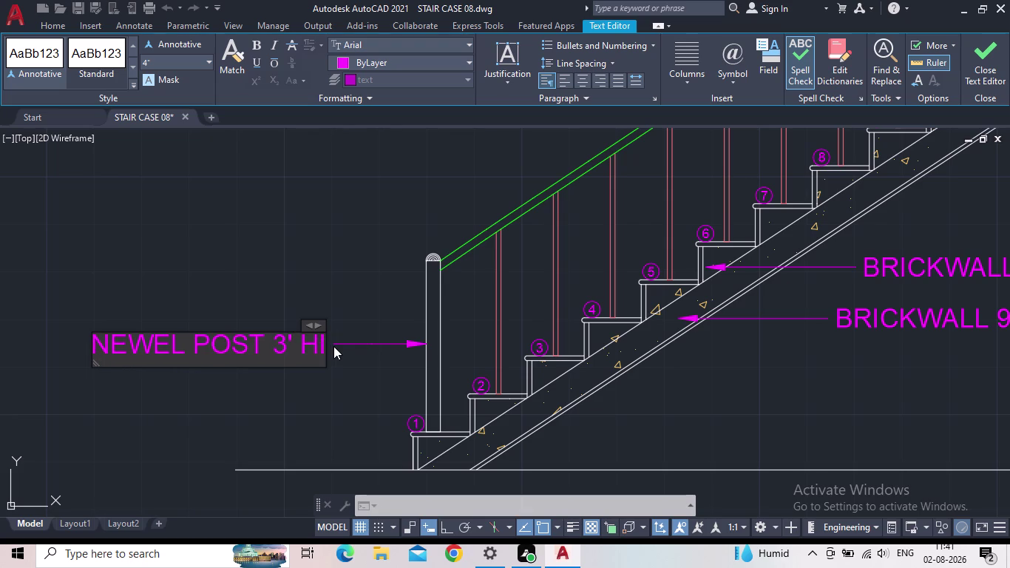
text(GH)
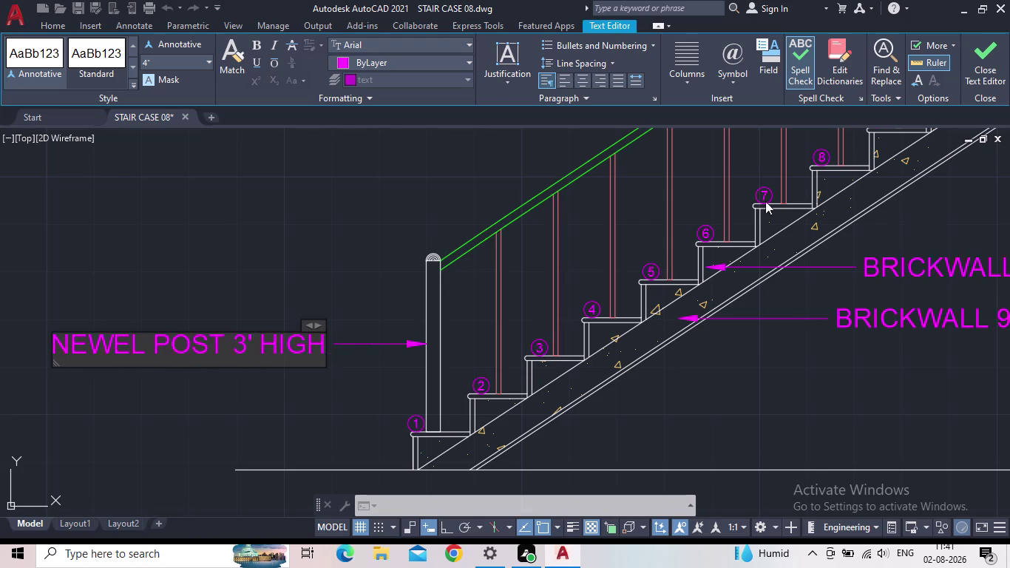
click(990, 74)
scroll(down, 3)
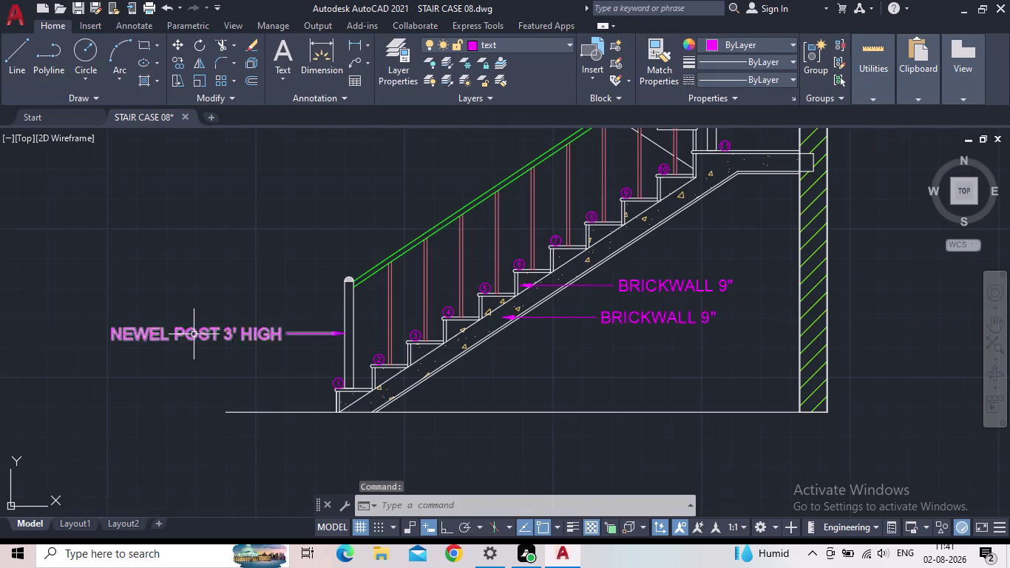
Copy the NEWEL POST 3' HIGH label, based at its arrow tip, to step 6.
middle_drag(192, 334, 209, 384)
middle_drag(224, 377, 172, 395)
key(c)
key(o)
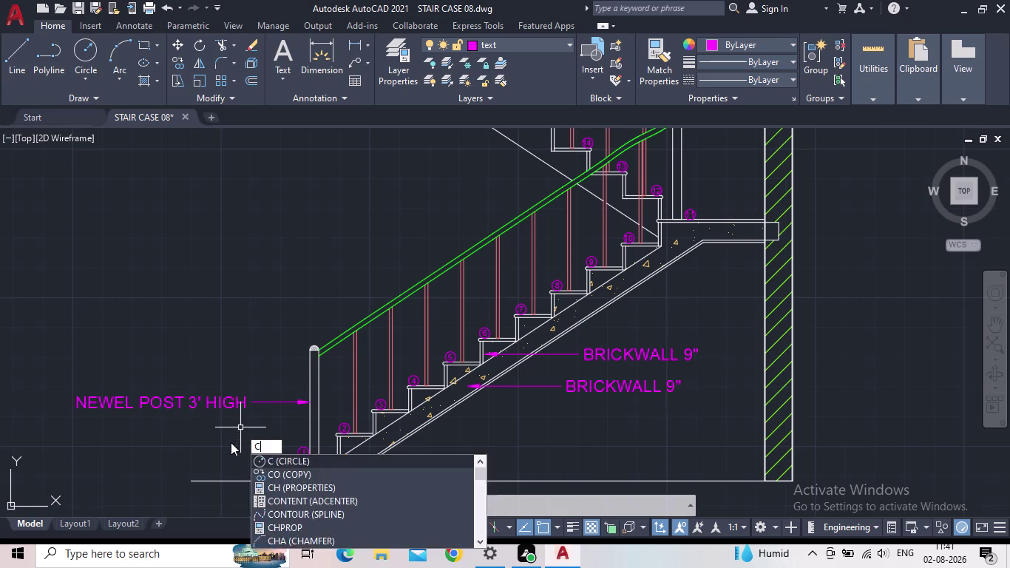
key(Return)
drag(222, 444, 208, 432)
click(167, 378)
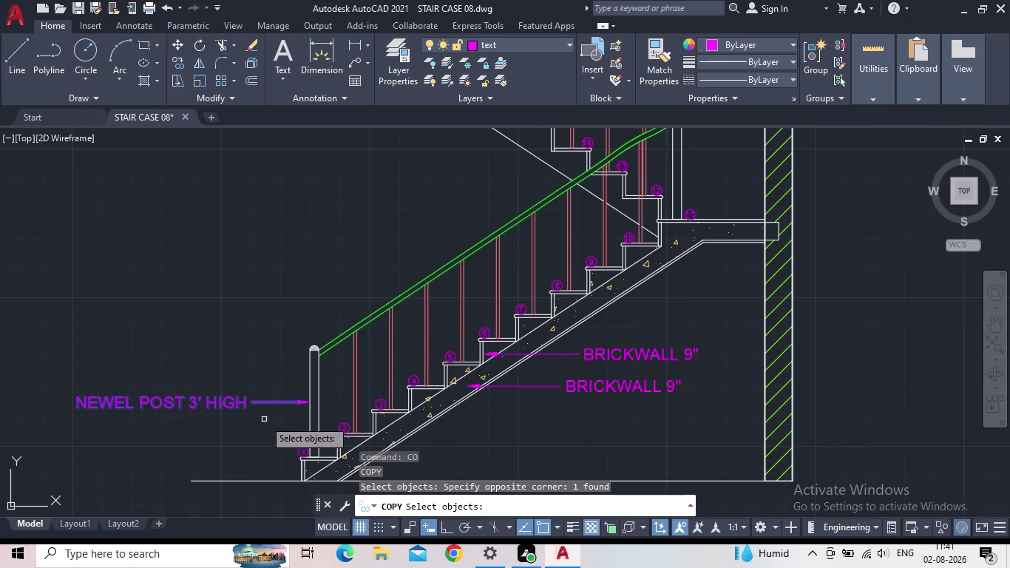
scroll(up, 3)
scroll(down, 3)
key(space)
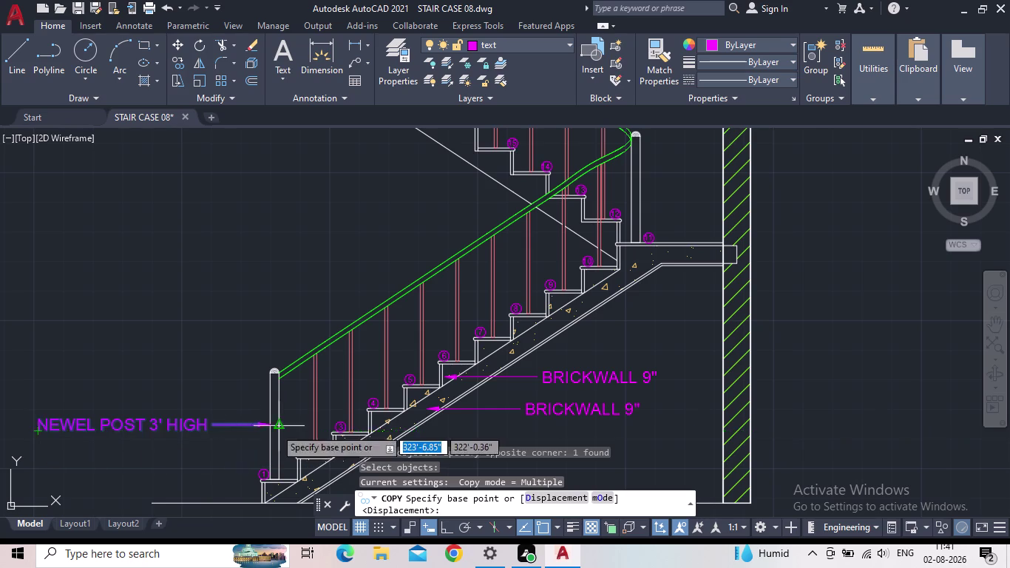
scroll(up, 3)
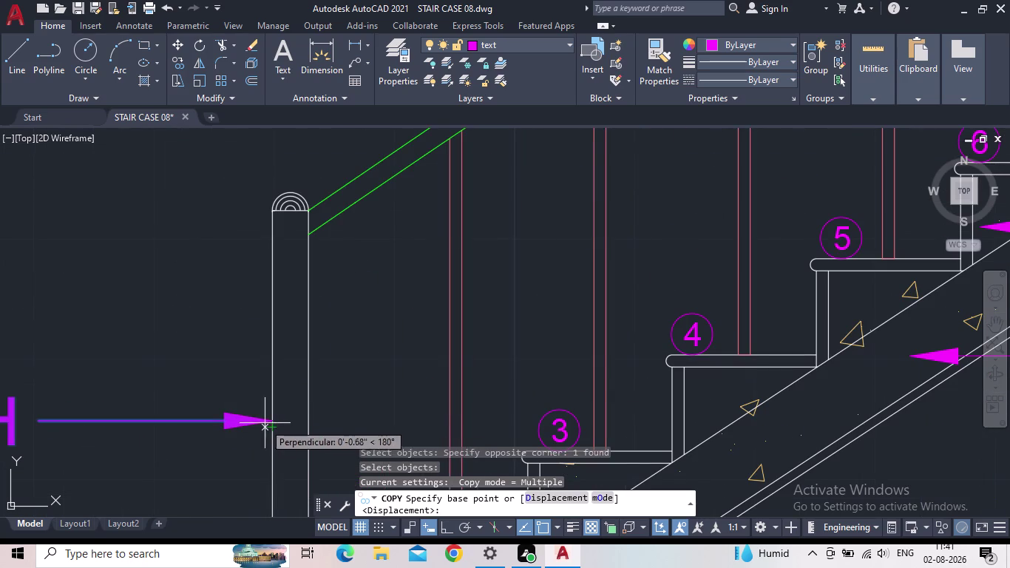
click(269, 420)
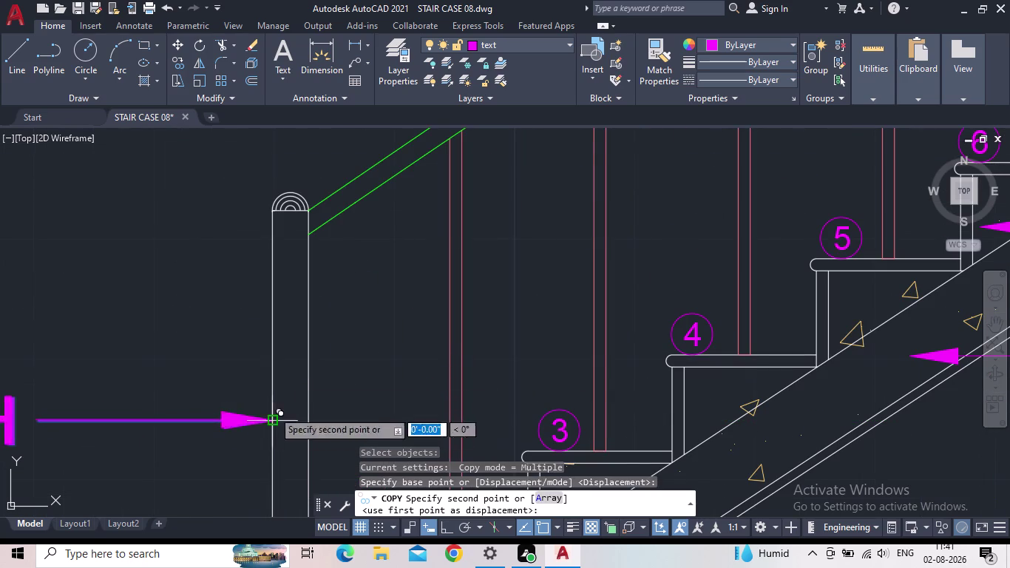
scroll(down, 3)
middle_drag(375, 296, 325, 307)
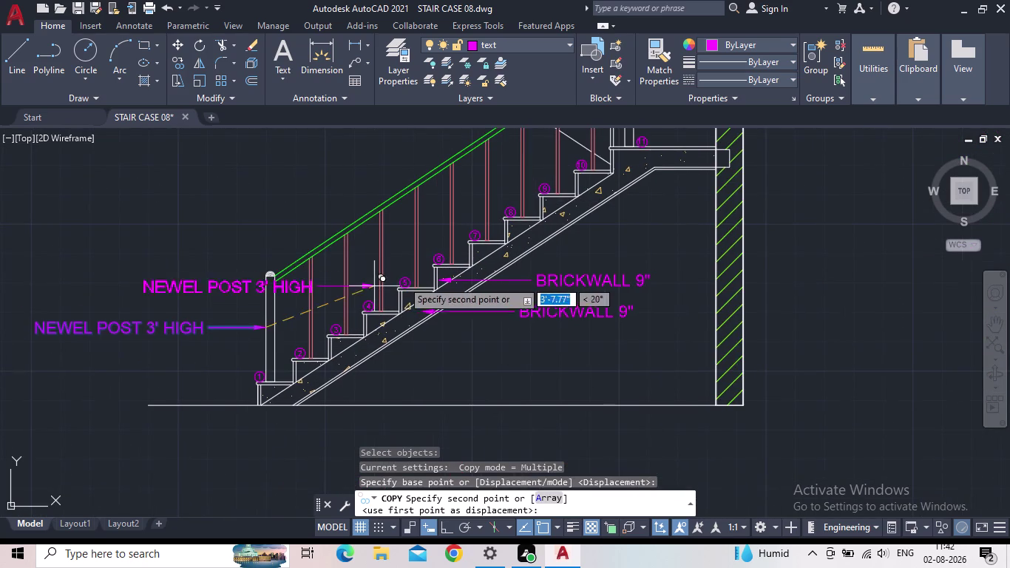
scroll(up, 3)
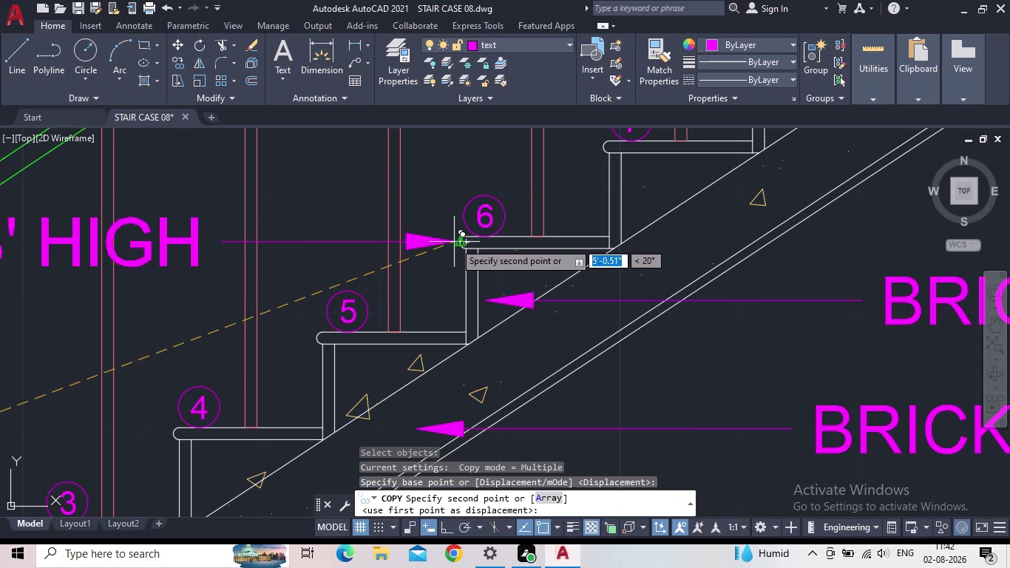
click(454, 242)
Place more NEWEL POST 3' HIGH copies at the handrail and on the upper flight.
middle_drag(307, 197, 311, 286)
scroll(down, 3)
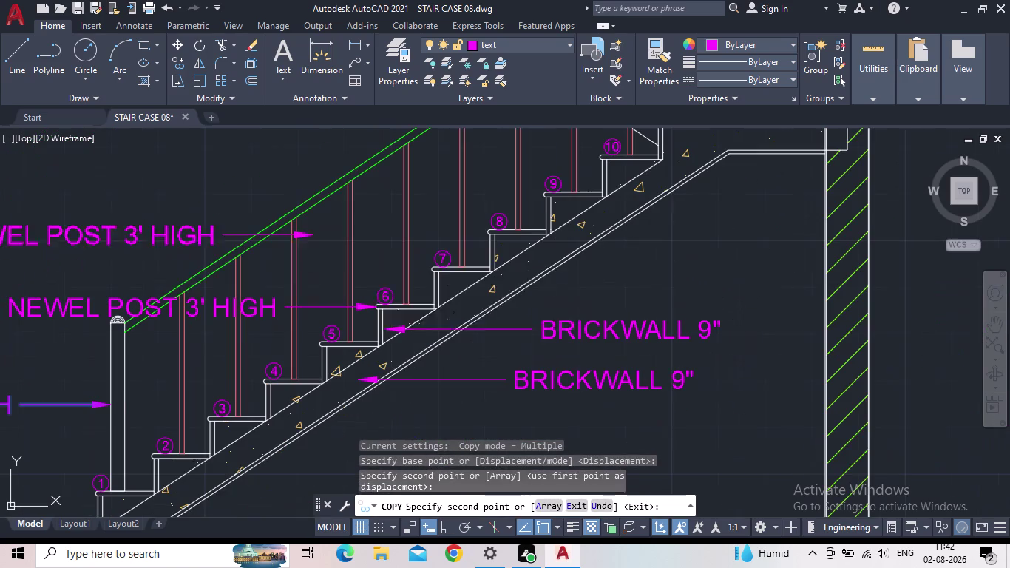
middle_drag(366, 247, 428, 300)
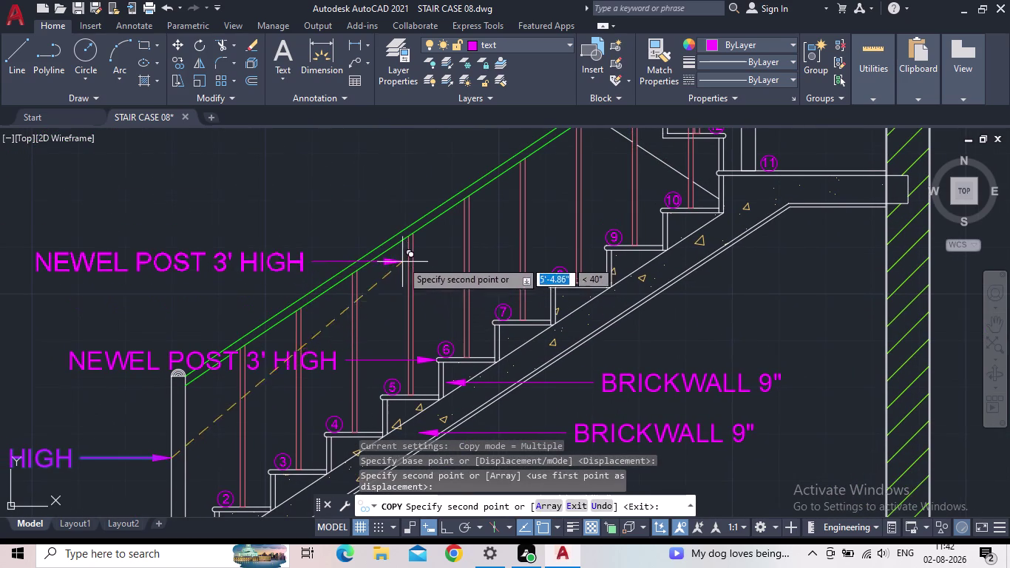
scroll(up, 3)
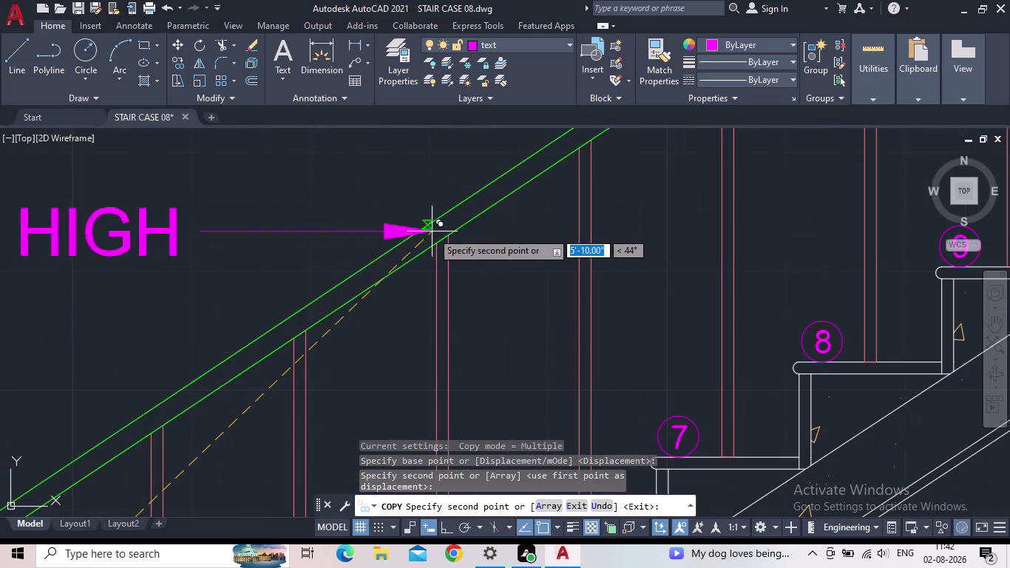
click(425, 224)
middle_drag(338, 179, 341, 198)
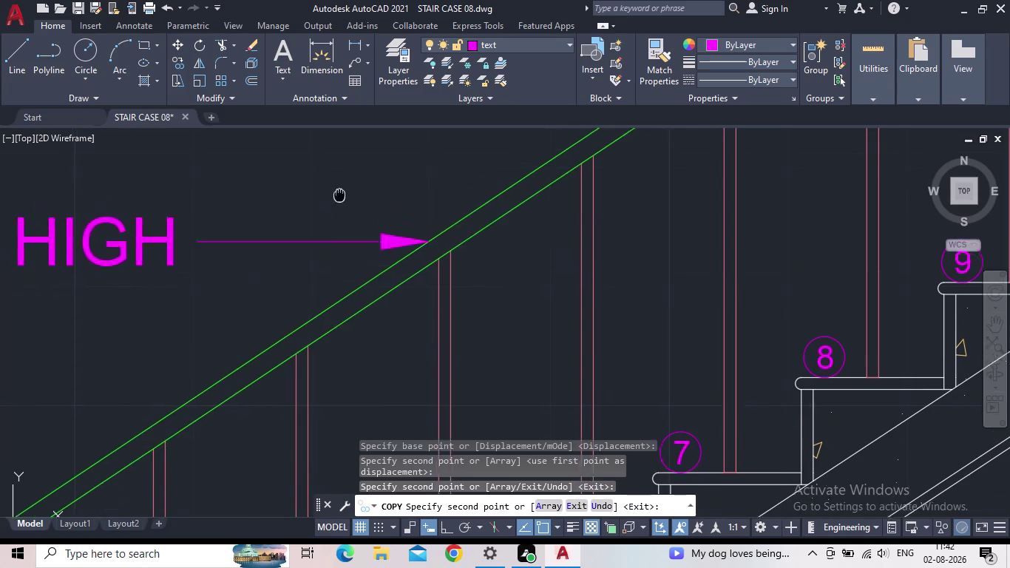
middle_drag(341, 198, 349, 297)
scroll(down, 3)
scroll(down, 3)
middle_drag(395, 235, 457, 360)
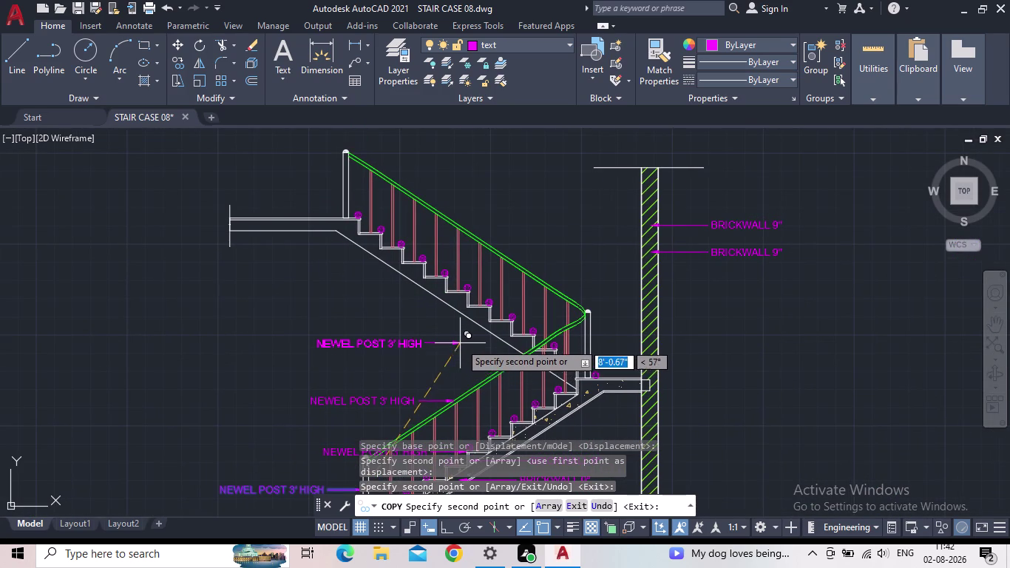
middle_drag(453, 360, 474, 266)
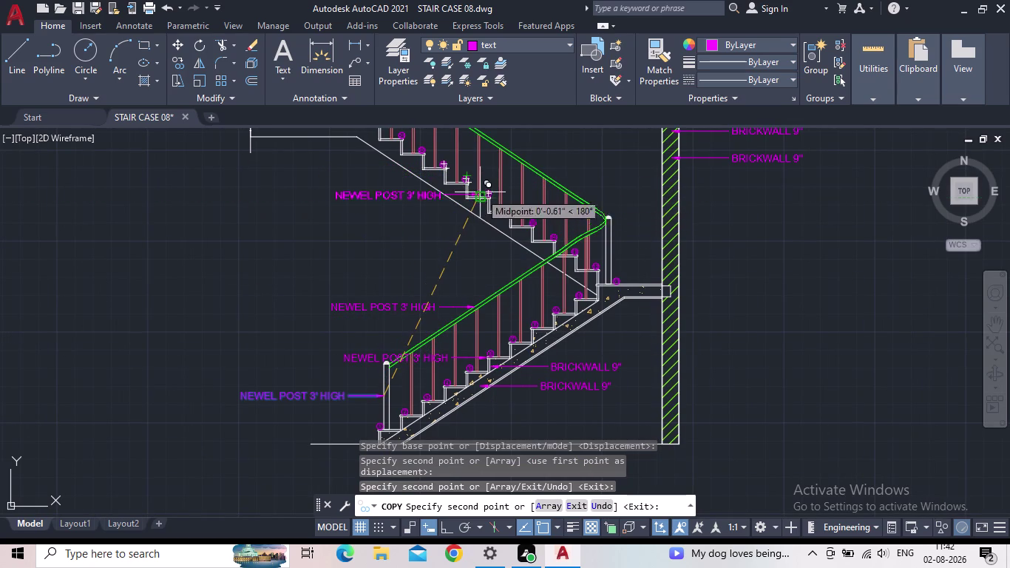
middle_drag(438, 186, 463, 256)
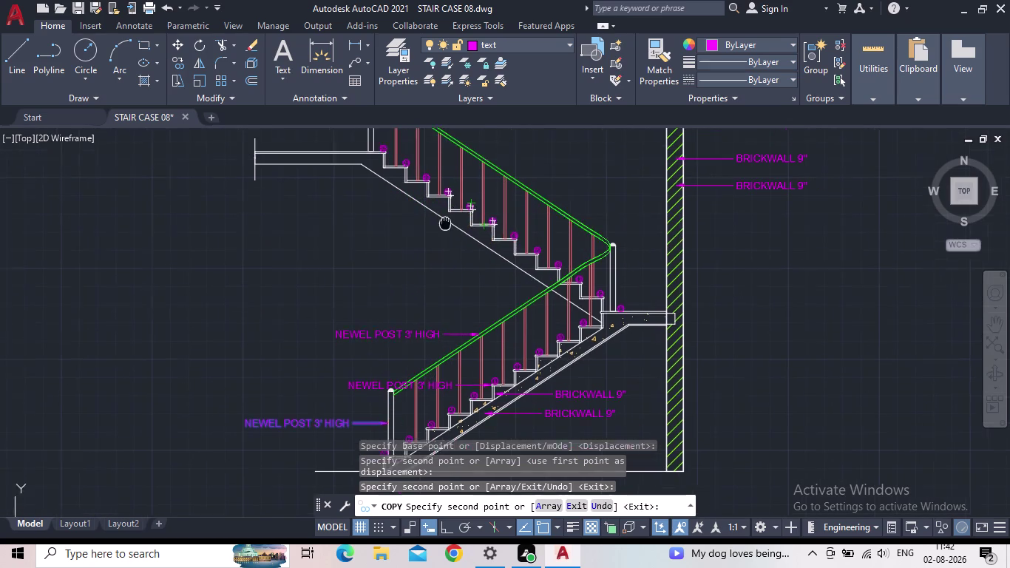
middle_drag(464, 256, 547, 390)
scroll(up, 3)
scroll(up, 3)
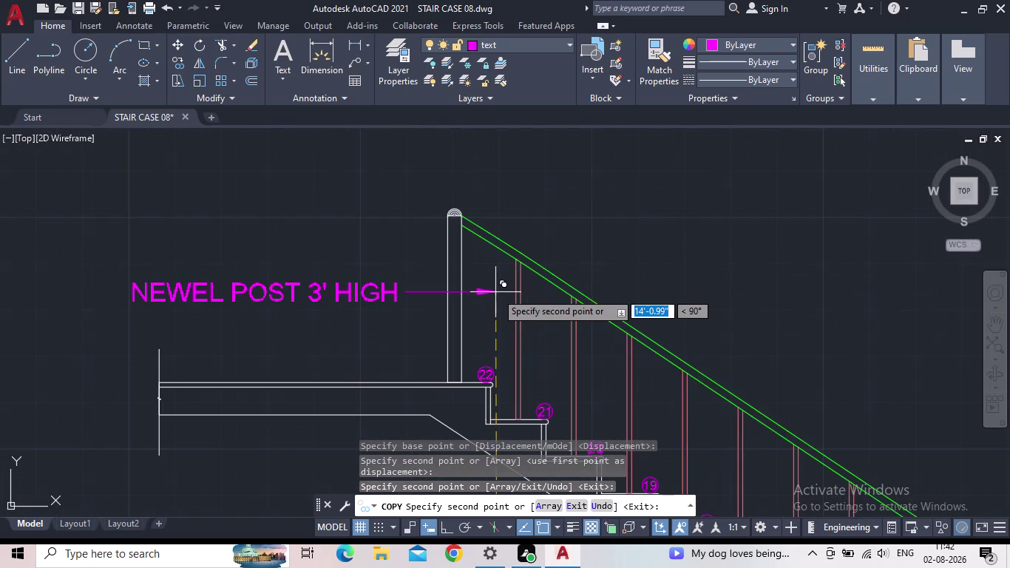
scroll(up, 3)
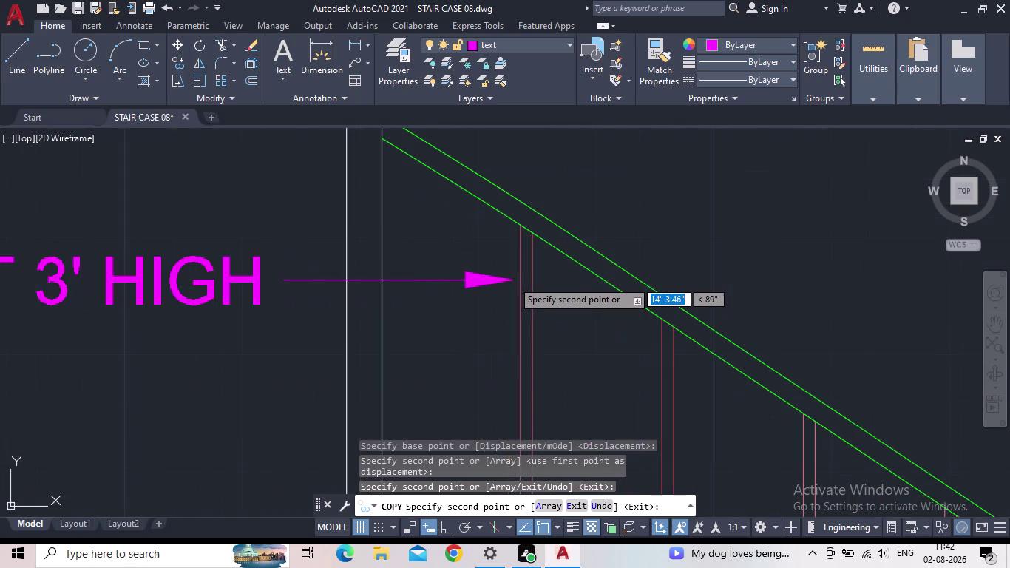
click(519, 282)
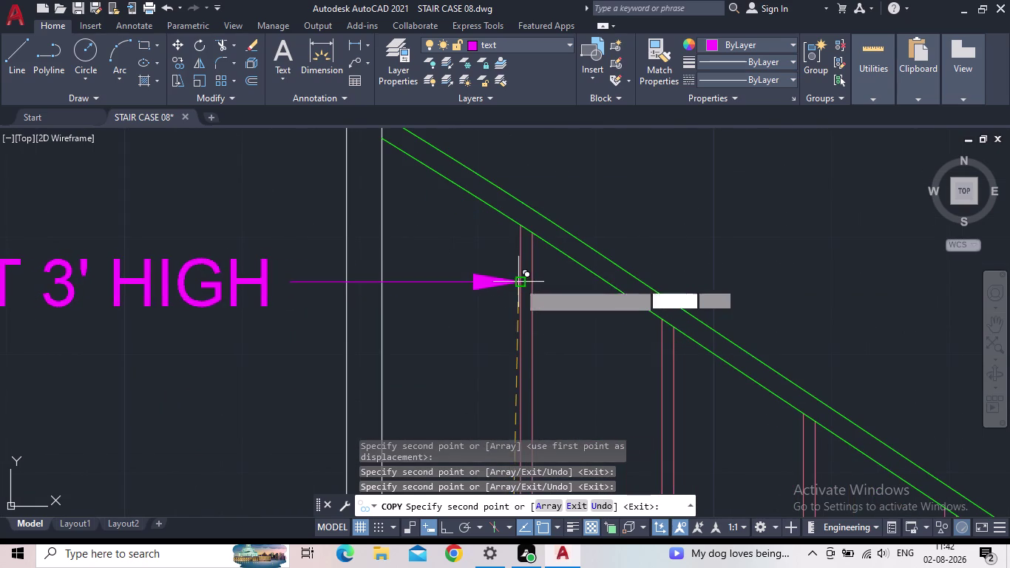
scroll(down, 3)
scroll(down, 3)
middle_drag(423, 316, 431, 281)
scroll(down, 3)
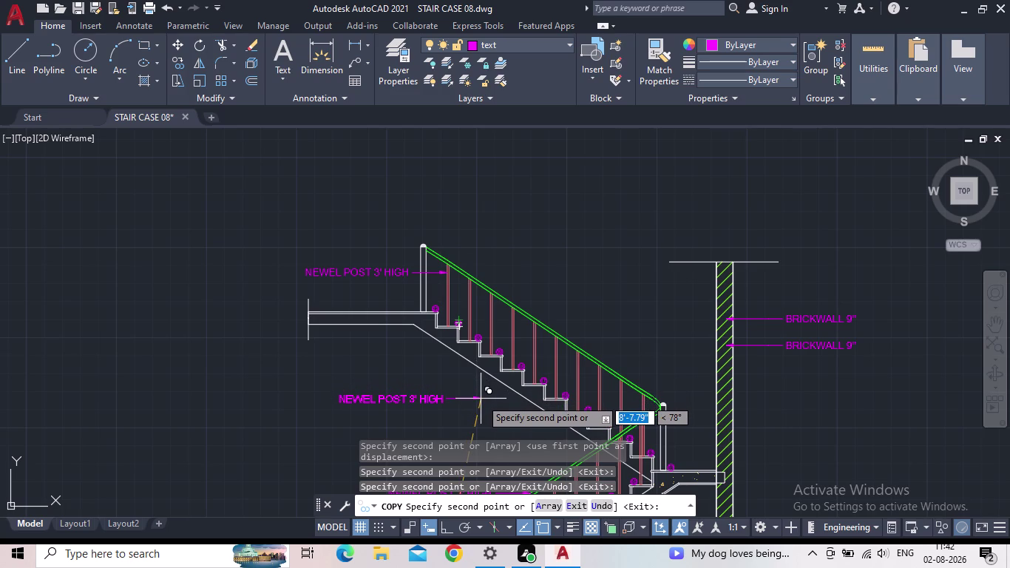
middle_drag(504, 400, 512, 347)
key(Escape)
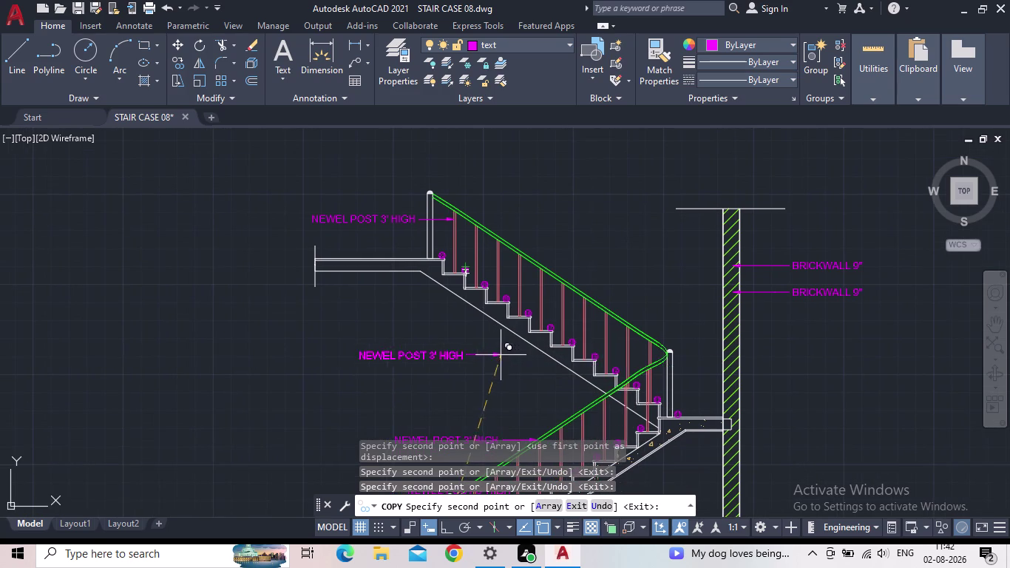
Lengthen a copied label's leader toward the lower flight and open its text for editing.
scroll(down, 3)
middle_drag(493, 366, 479, 247)
scroll(up, 3)
middle_drag(437, 226, 369, 307)
click(388, 285)
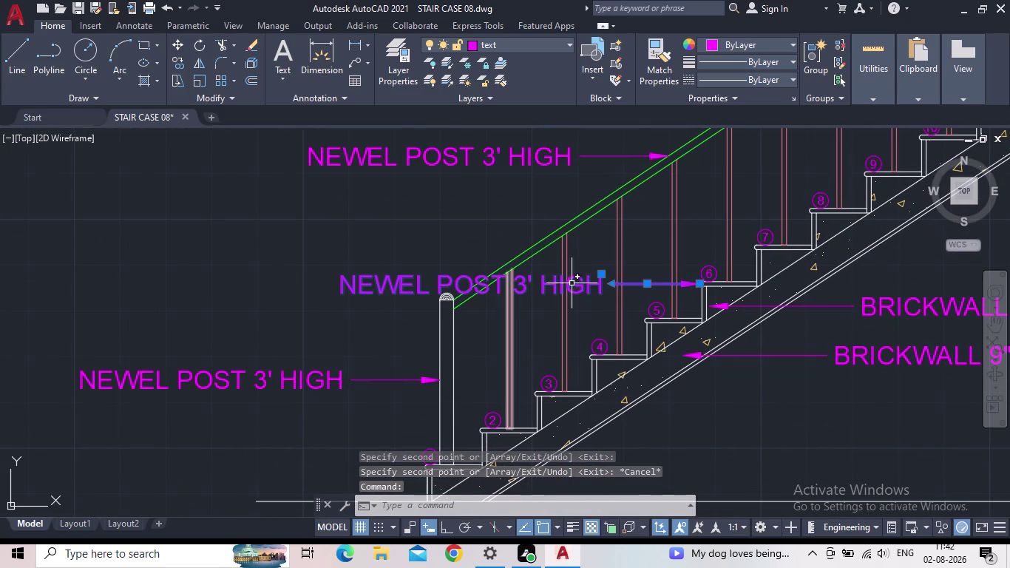
click(600, 275)
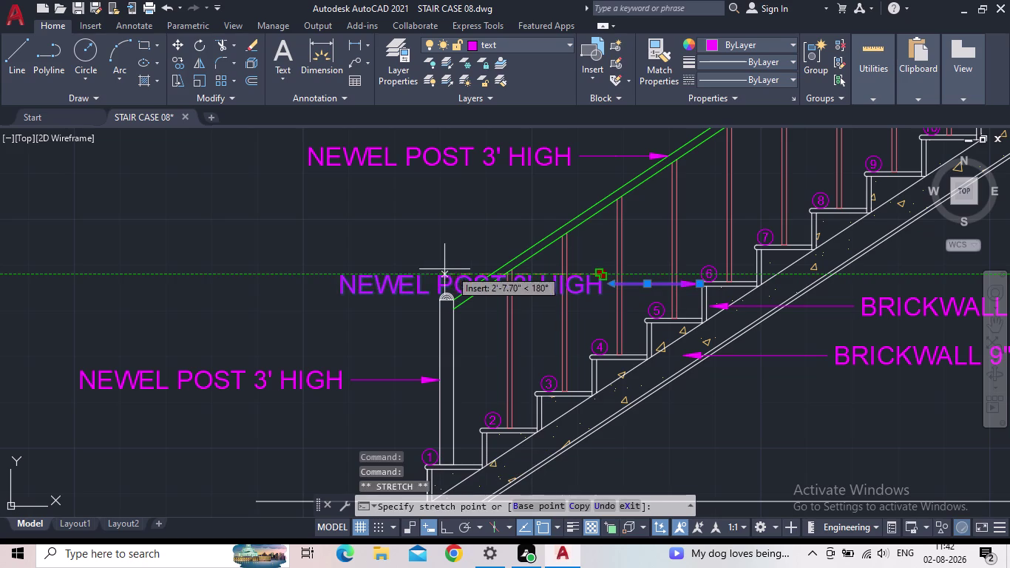
click(413, 268)
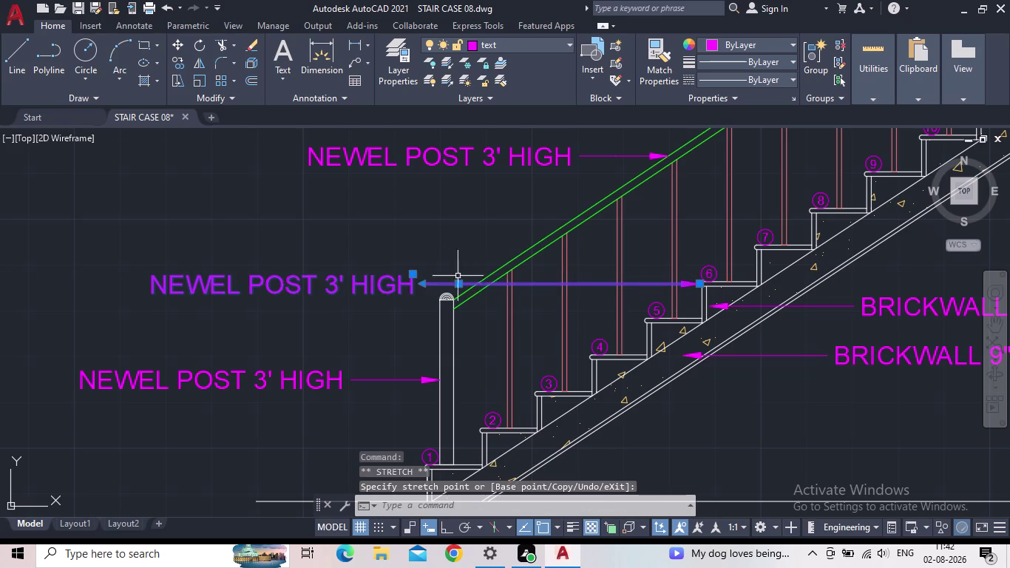
key(Escape)
scroll(up, 3)
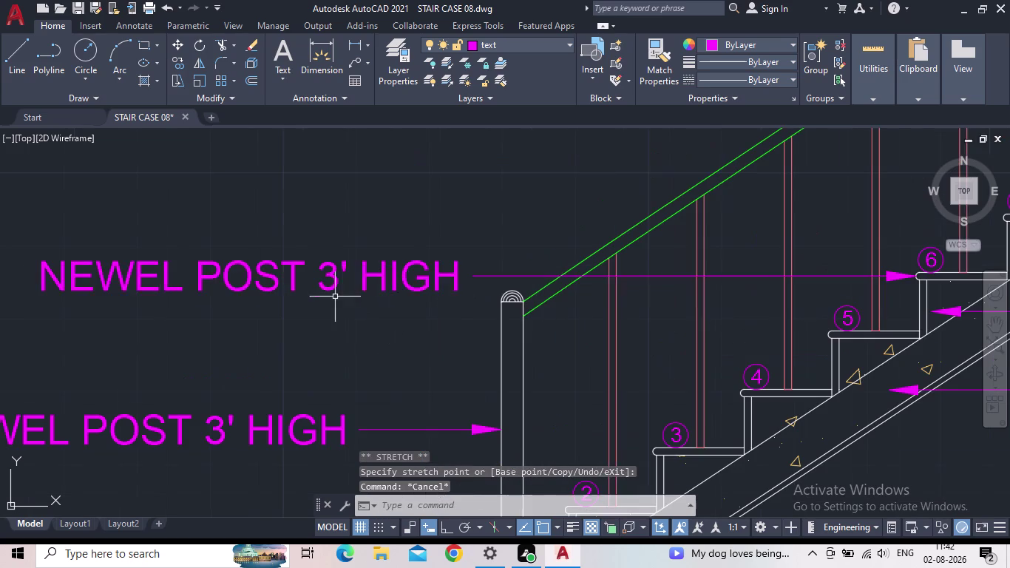
double_click(397, 278)
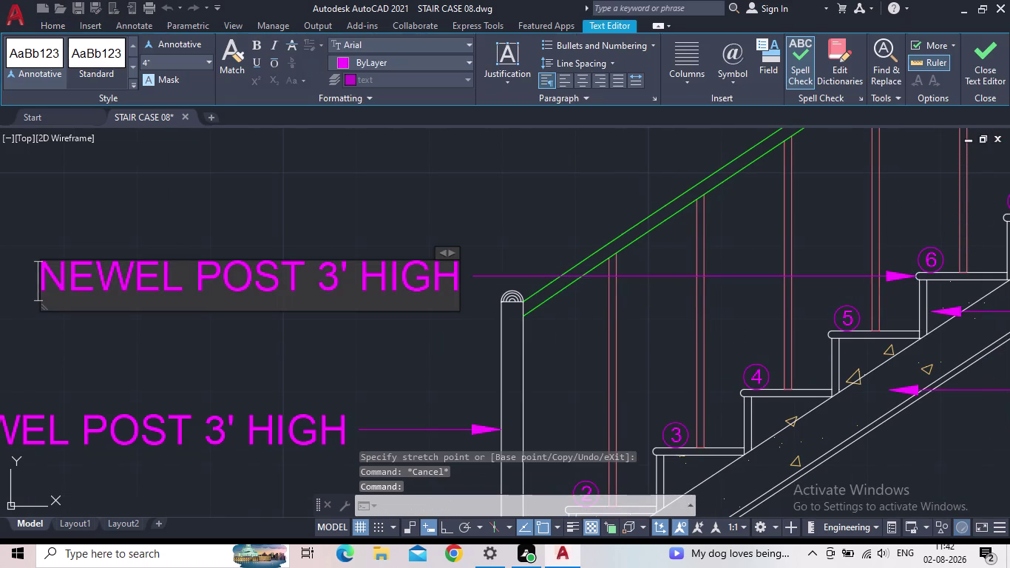
Replace the copied step-6 label's wording with NOSING 1".
drag(457, 275, 23, 279)
text(N)
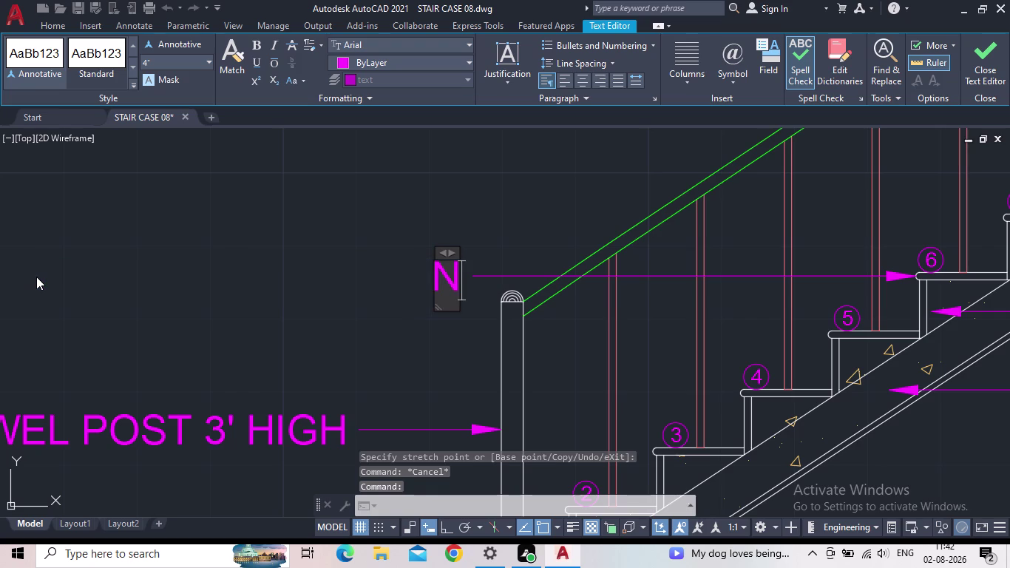
text(OSING)
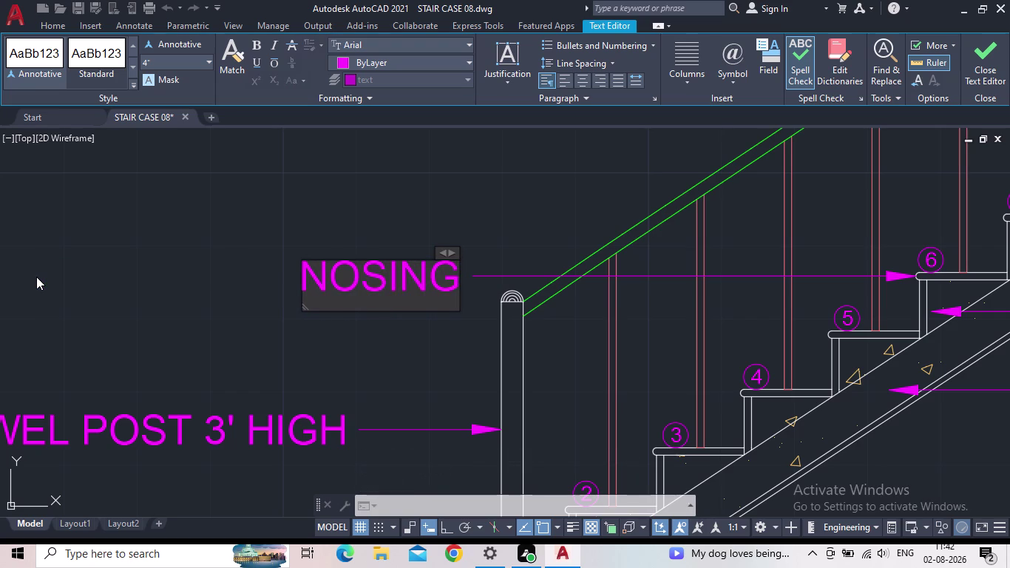
key(space)
text(1)
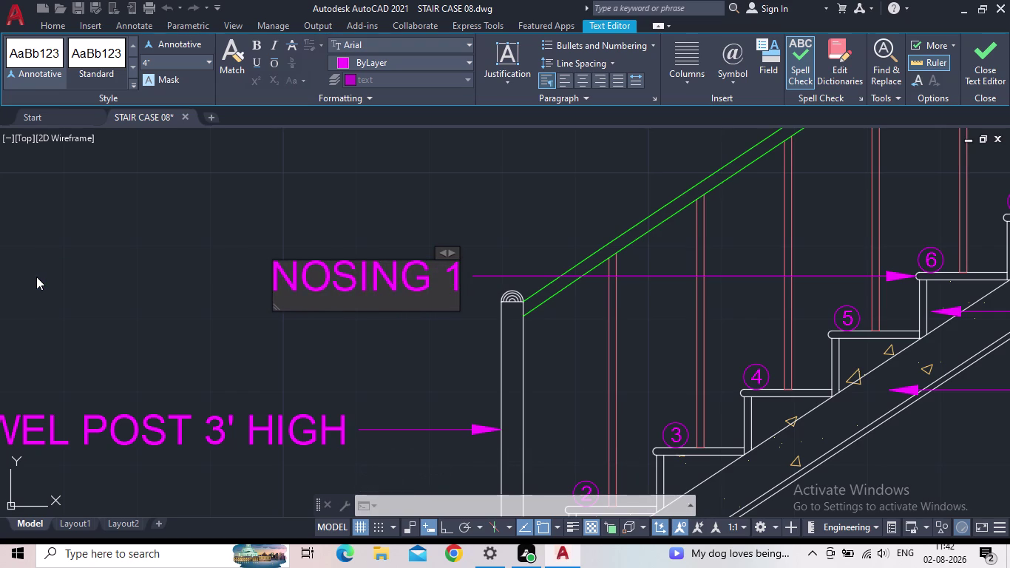
text(")
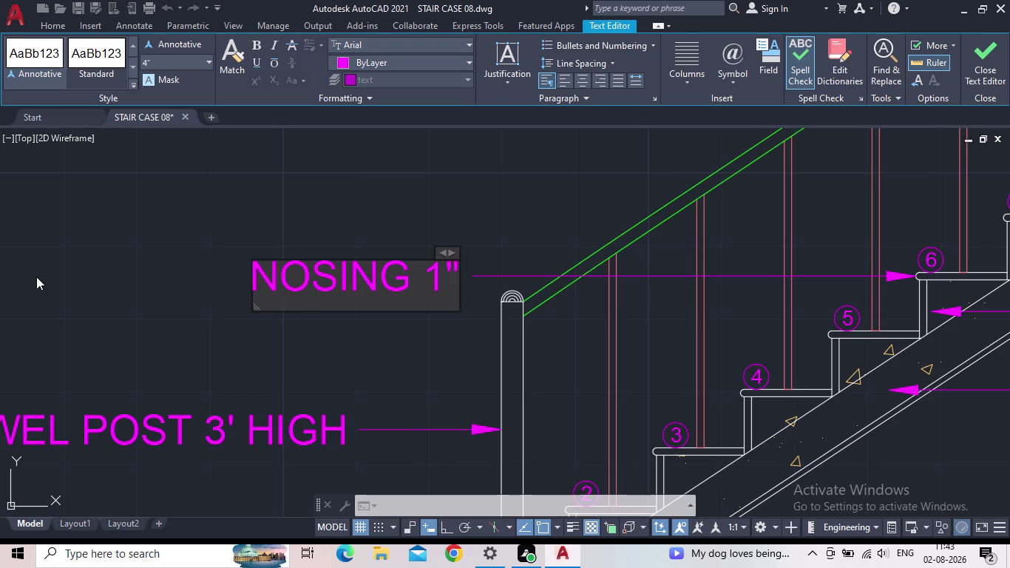
click(988, 48)
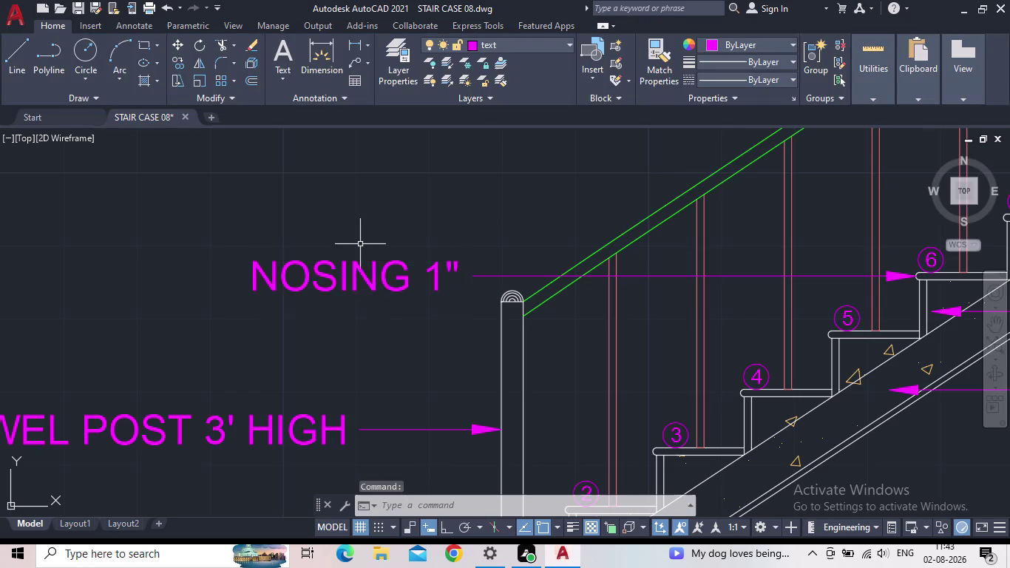
Bring the middle NEWEL POST label into view and open it for editing.
scroll(down, 3)
middle_drag(354, 254, 288, 435)
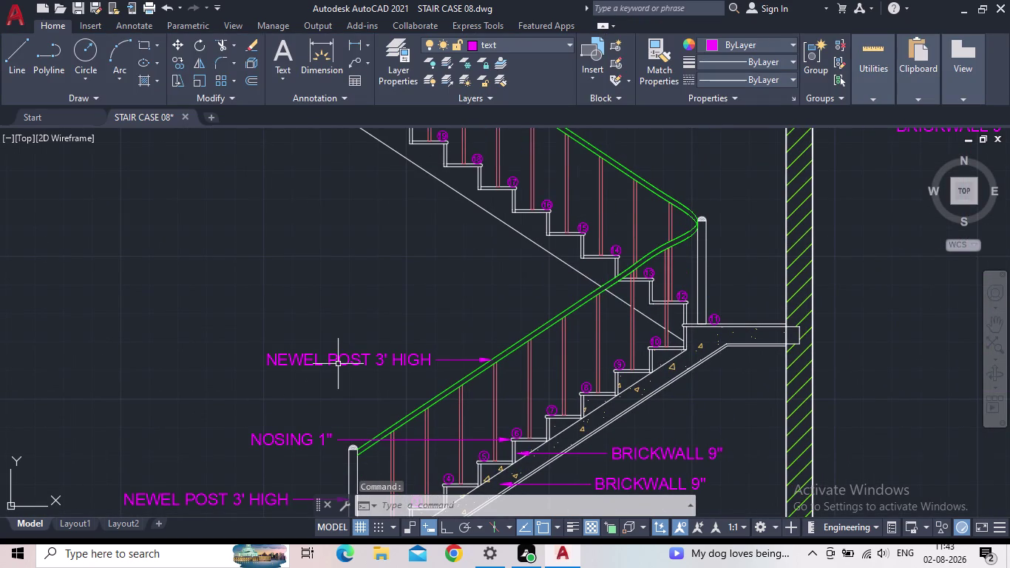
double_click(340, 360)
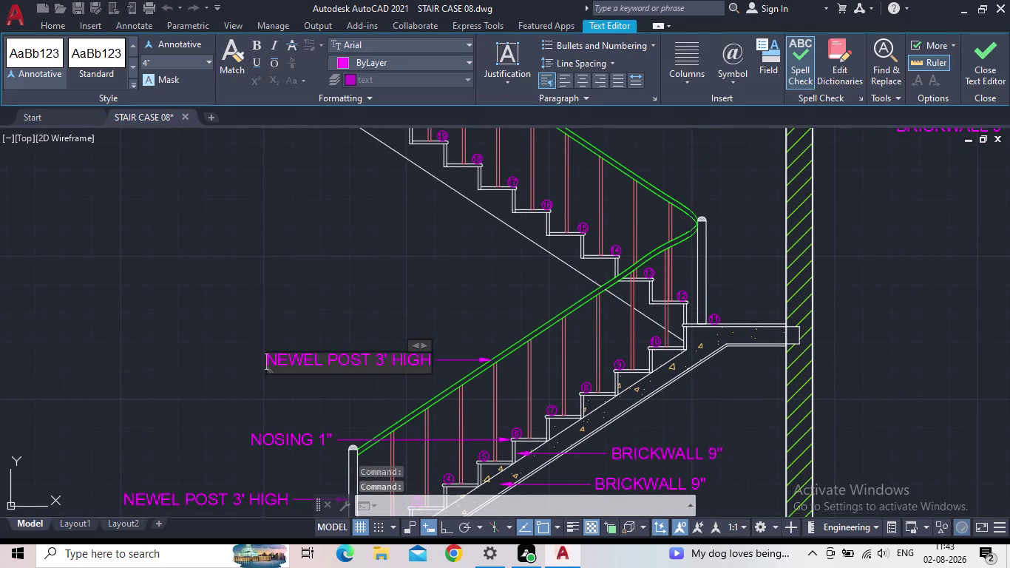
Replace the middle NEWEL POST 3' HIGH wording with HANDRAIL 2".
drag(429, 360, 260, 371)
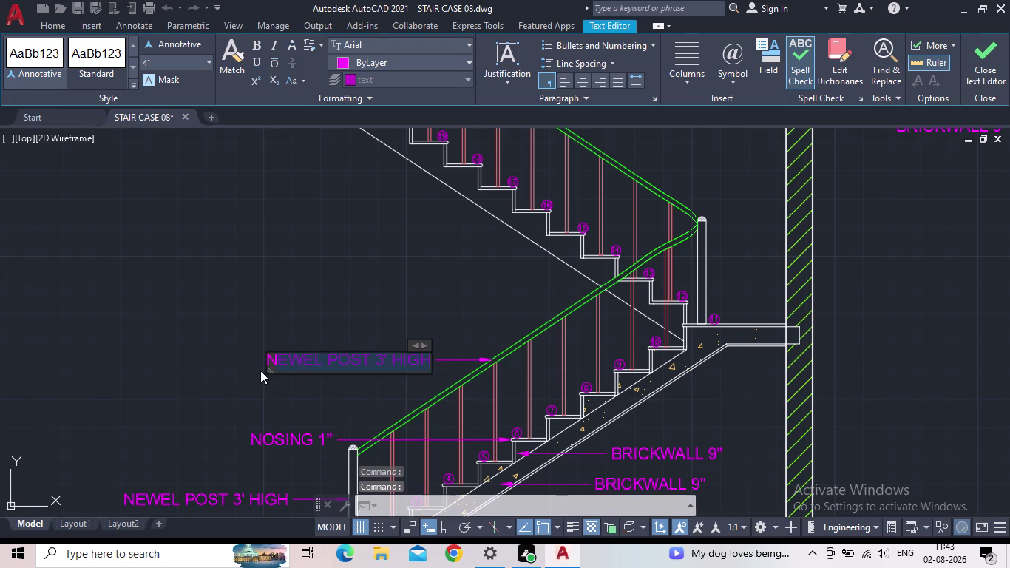
text(HAND)
text(R)
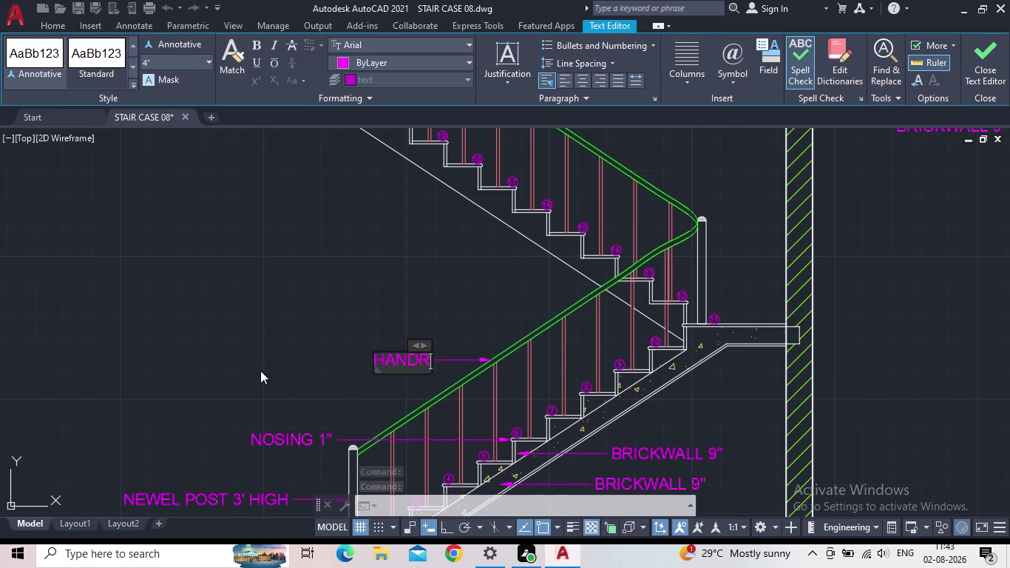
text(AIL)
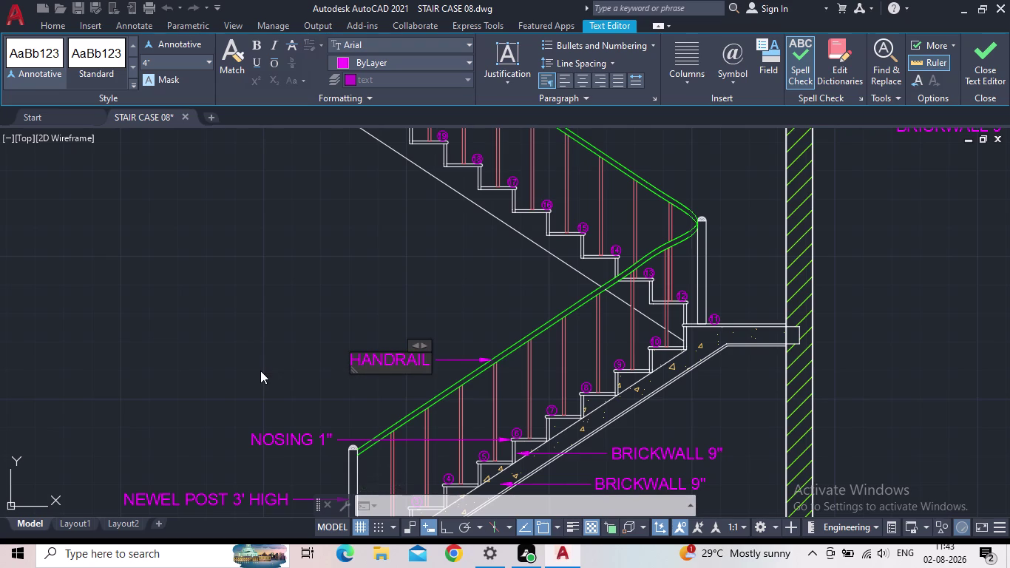
key(space)
text(2)
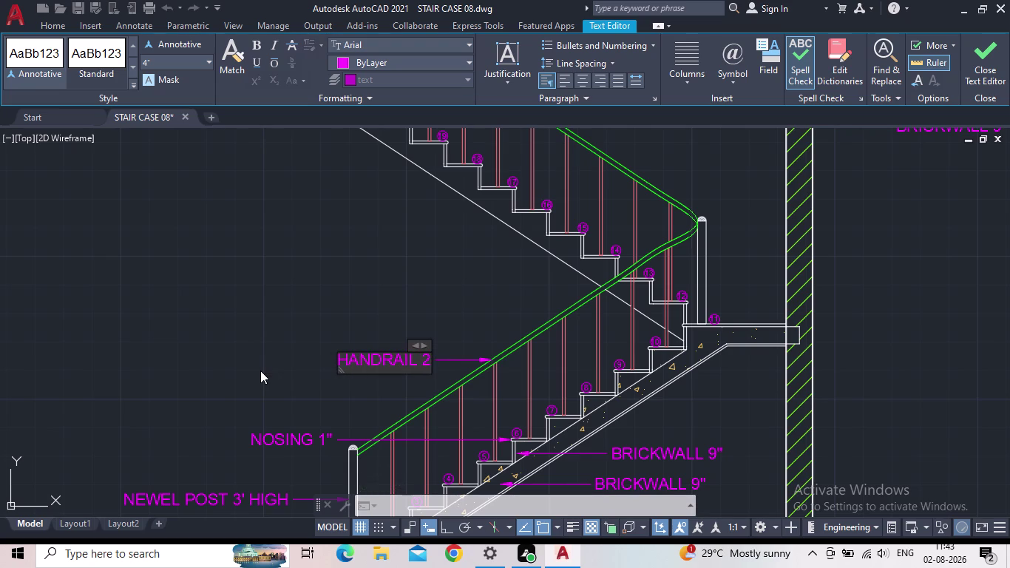
text(")
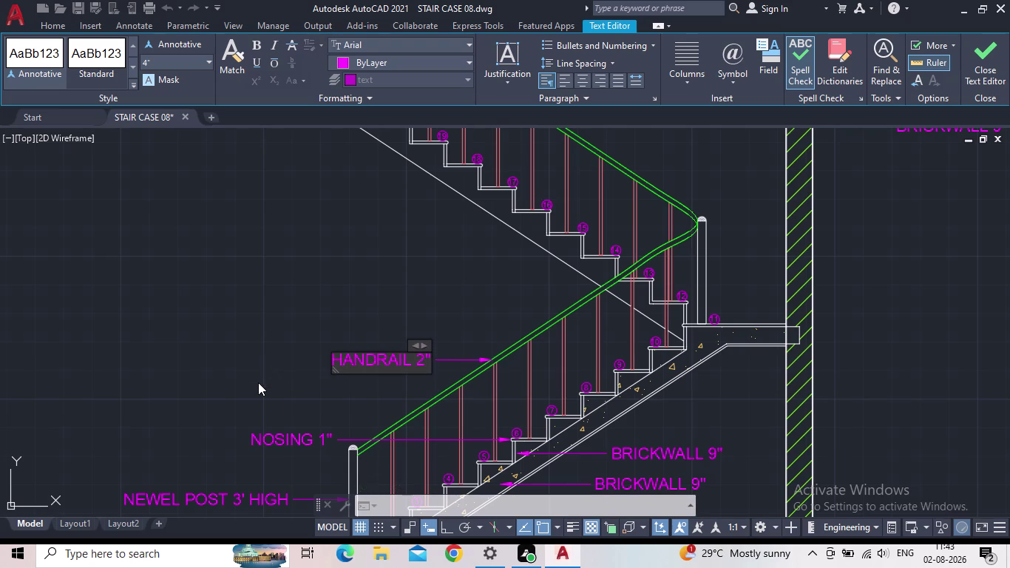
click(970, 64)
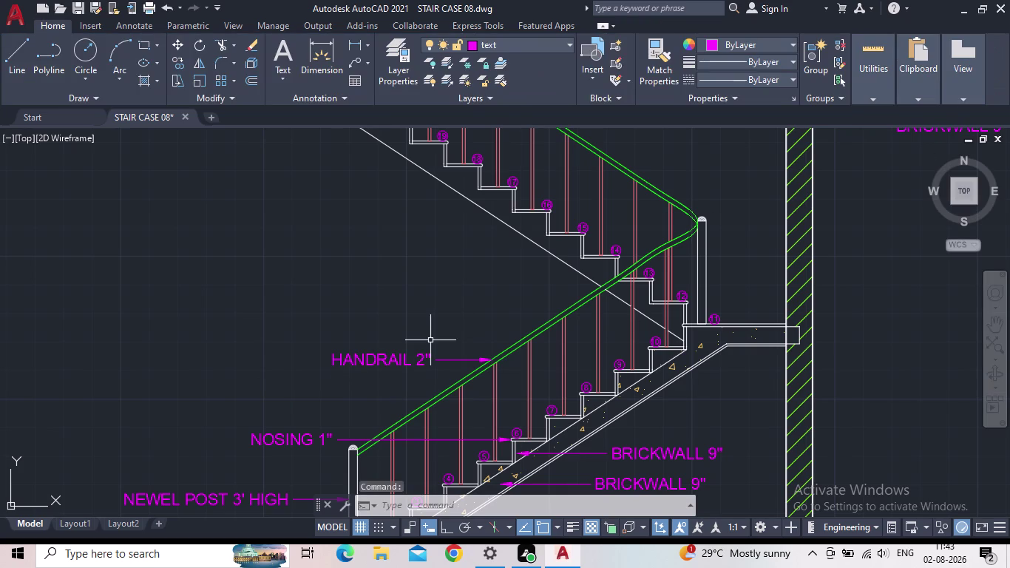
Centre the view on the upper newel post label.
middle_drag(429, 343, 392, 427)
scroll(down, 3)
middle_drag(288, 404, 390, 441)
Rewrite the upper newel post label as BALLUSTER 3' HIGH.
scroll(up, 3)
double_click(403, 339)
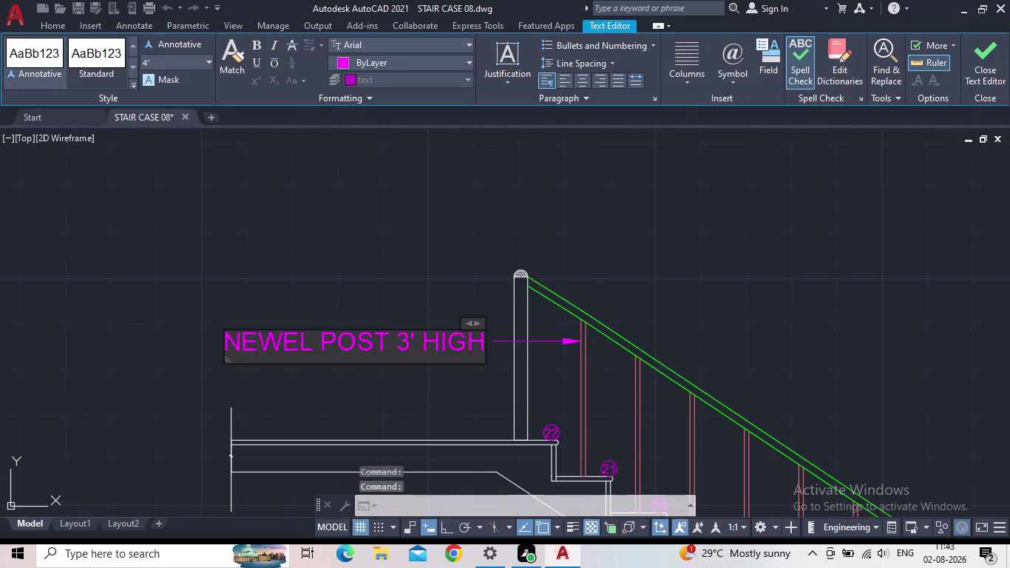
drag(482, 349, 217, 364)
text(BA)
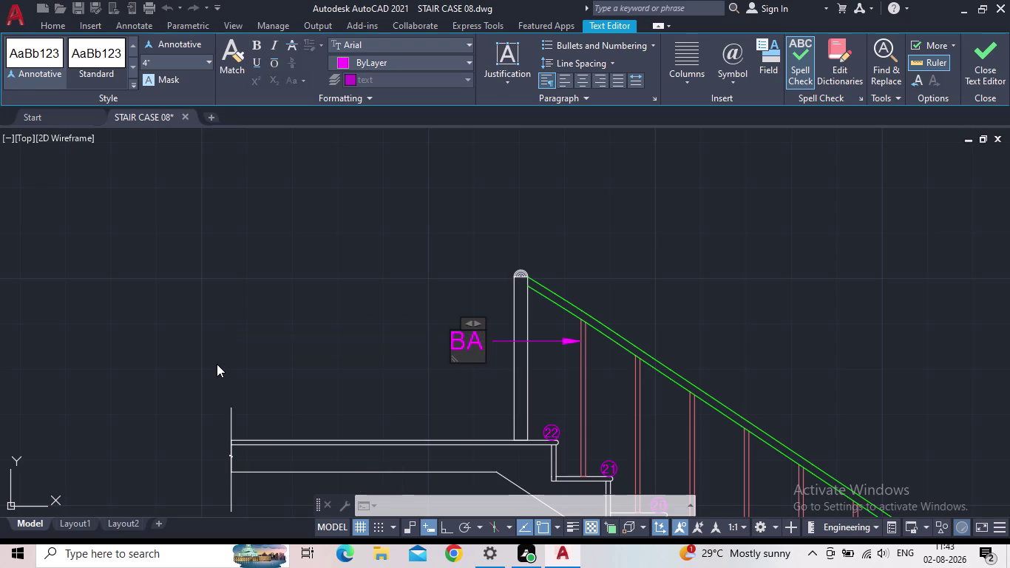
text(LL)
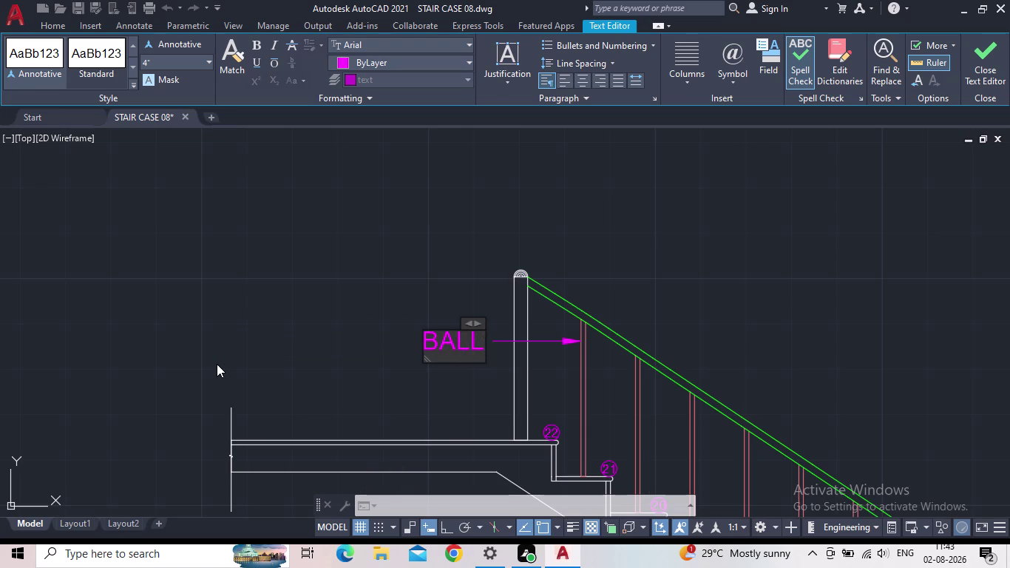
text(US)
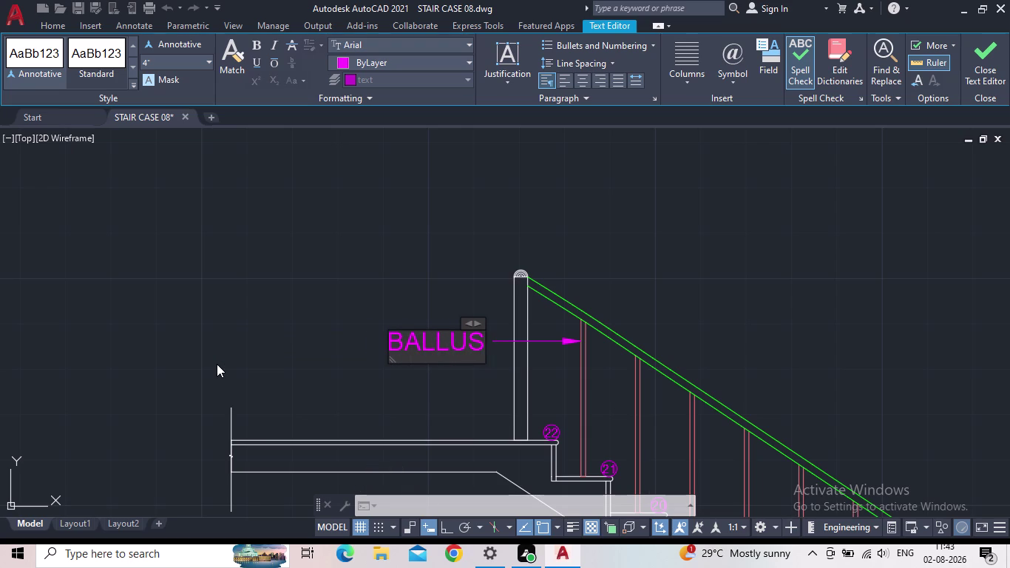
text(TER)
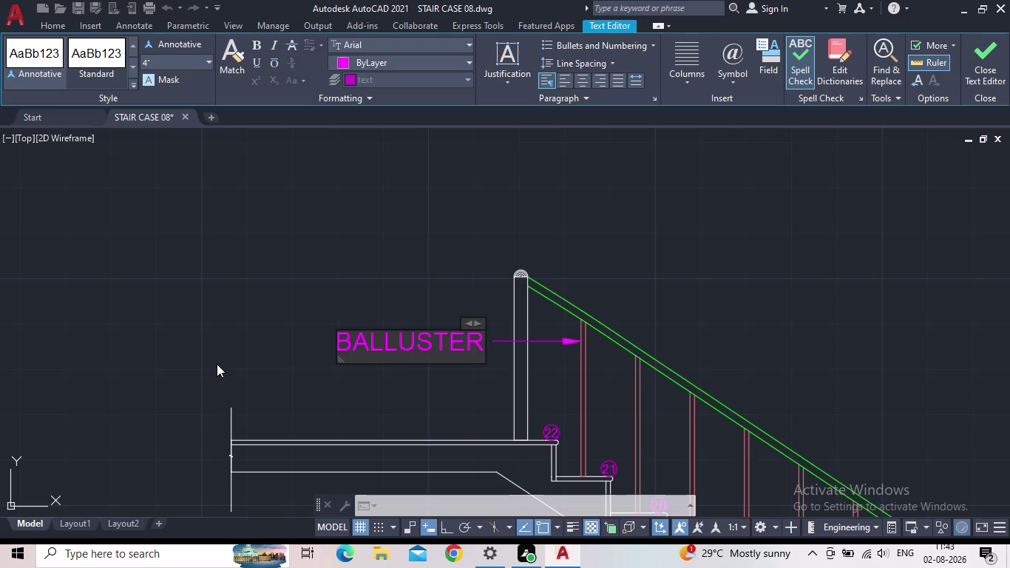
key(space)
text(3')
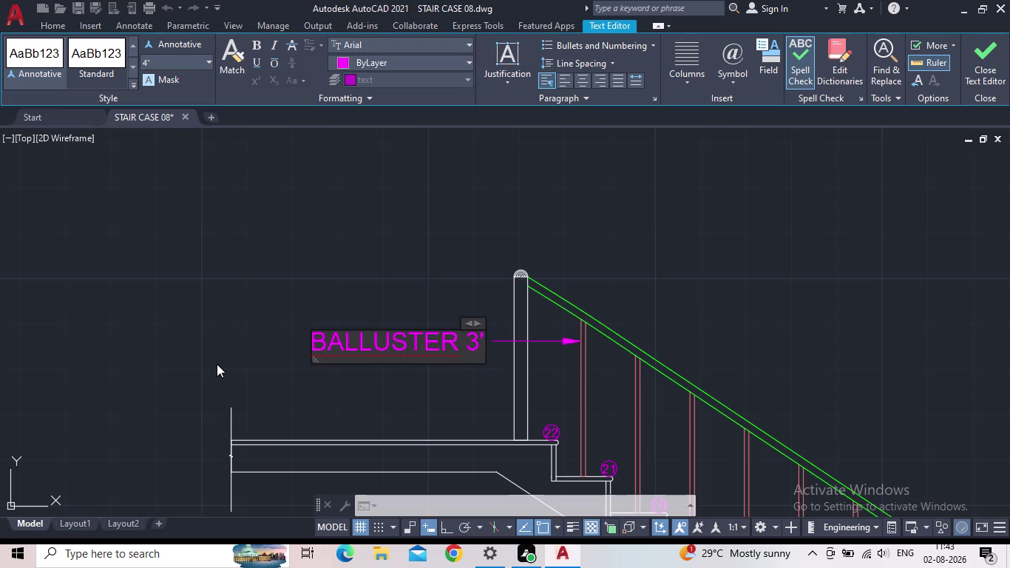
key(space)
text(HI)
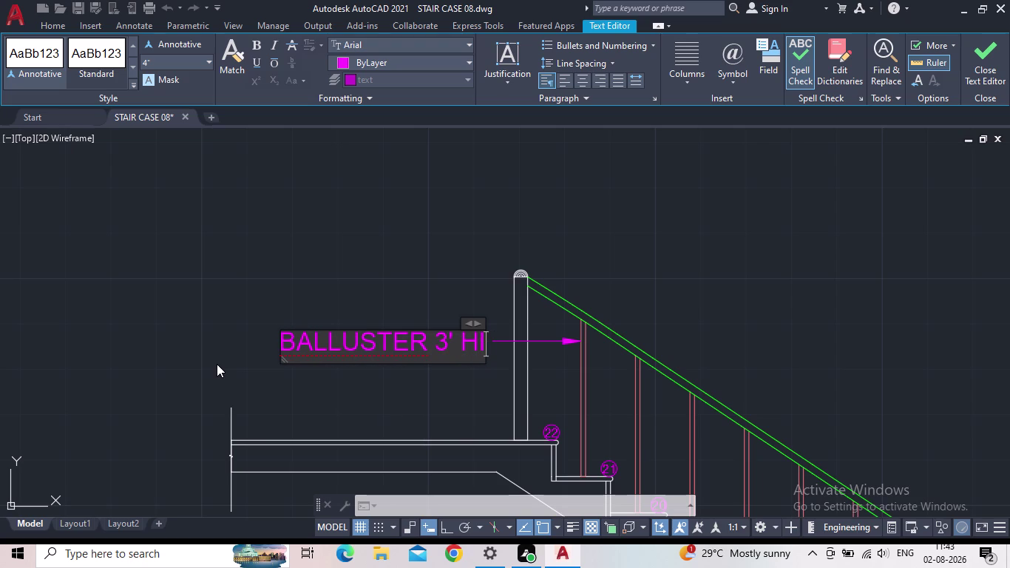
text(GH)
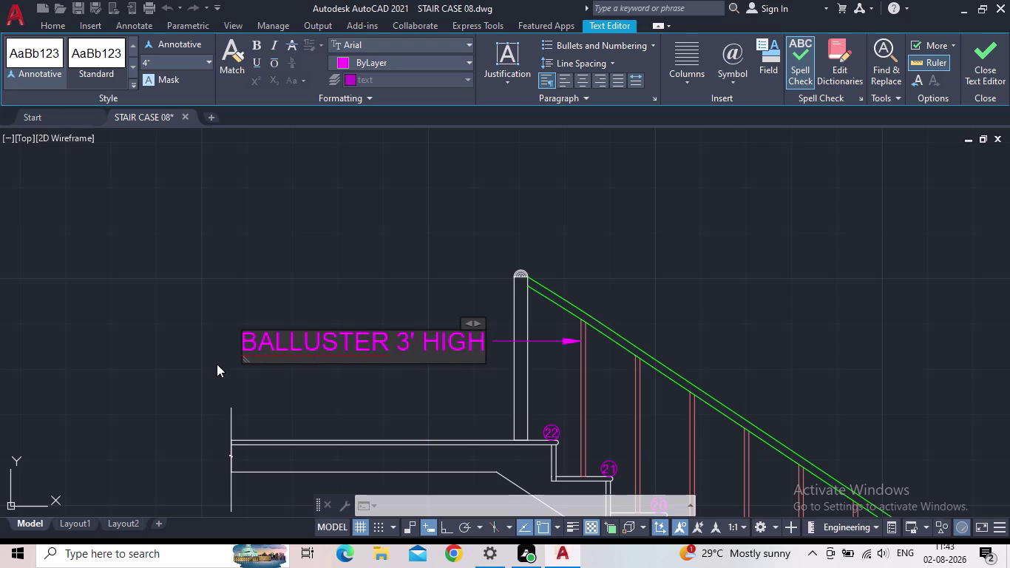
click(990, 47)
Zoom out to show the whole section and save the drawing.
scroll(down, 3)
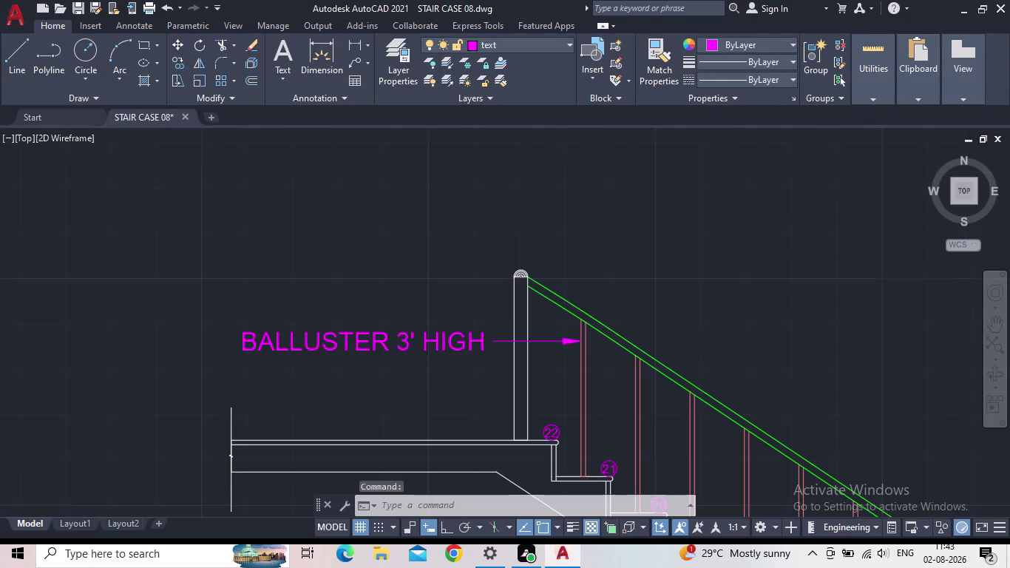
scroll(down, 3)
middle_drag(668, 347, 356, 247)
scroll(down, 3)
scroll(down, 3)
middle_drag(532, 305, 544, 222)
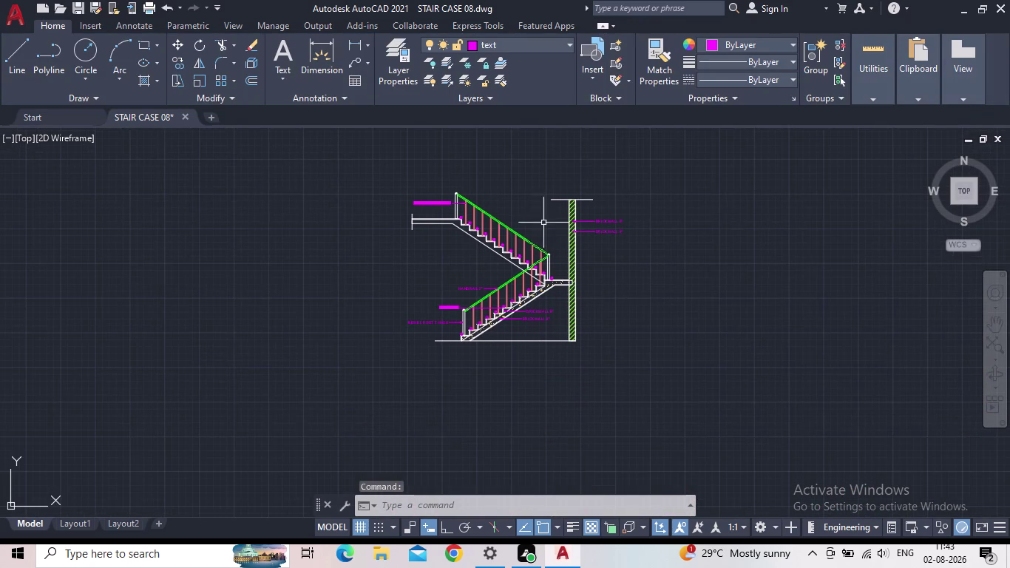
click(75, 8)
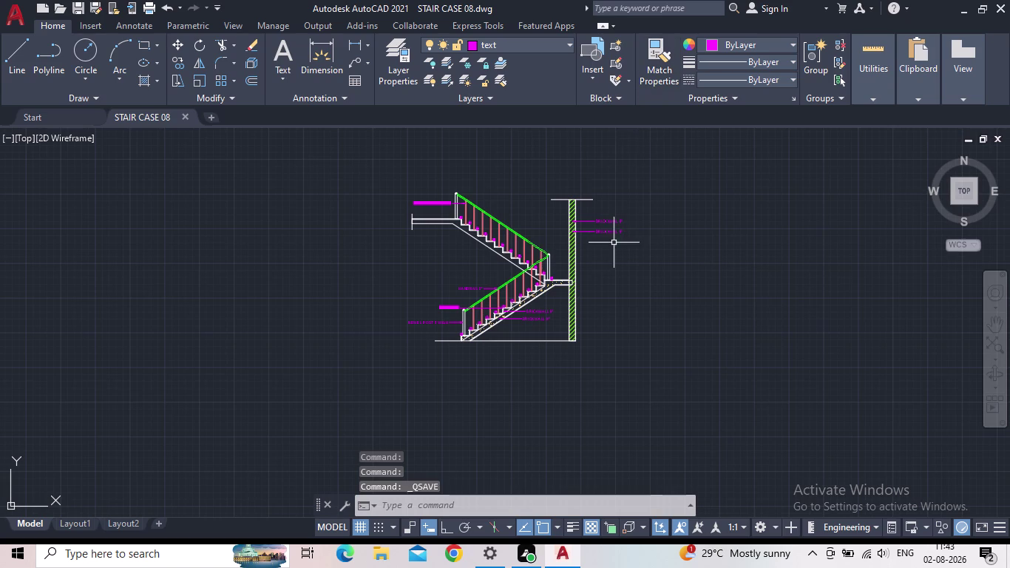
Zoom in on the BALLUSTER 3' HIGH label in the section.
scroll(up, 3)
middle_drag(482, 272, 540, 368)
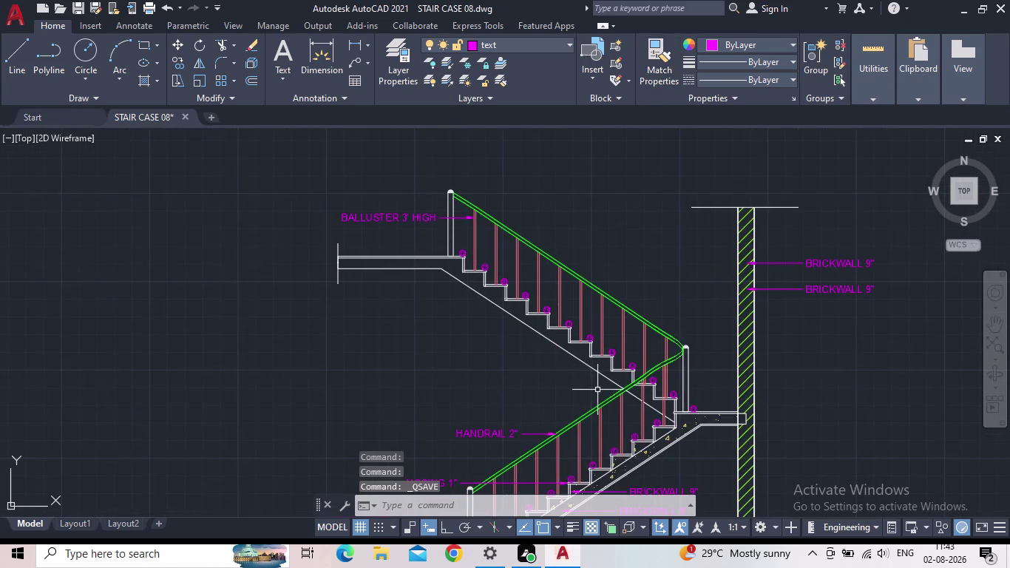
scroll(down, 3)
middle_drag(592, 380, 572, 337)
scroll(up, 3)
middle_drag(501, 301, 491, 258)
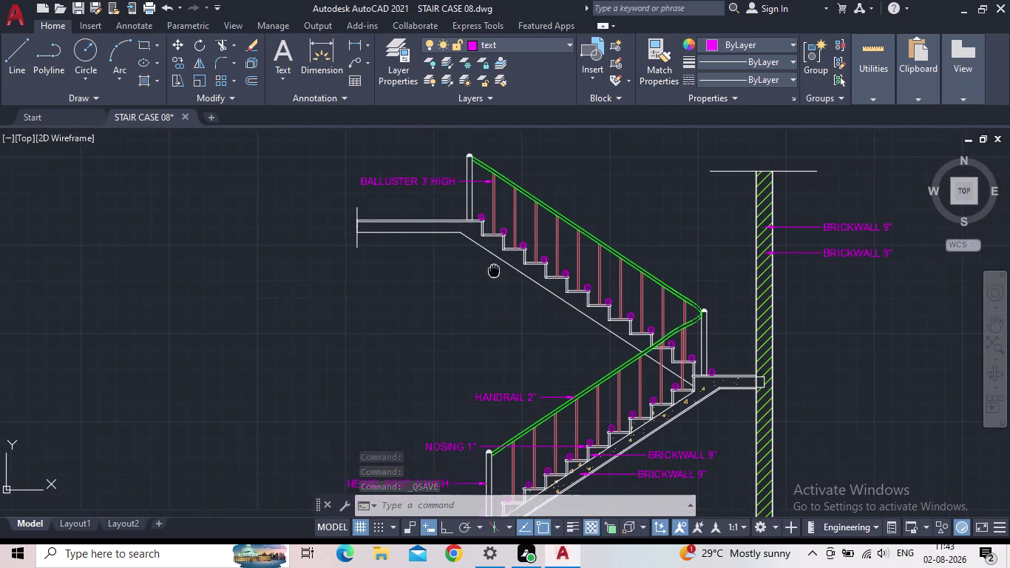
middle_drag(490, 258, 478, 229)
scroll(down, 3)
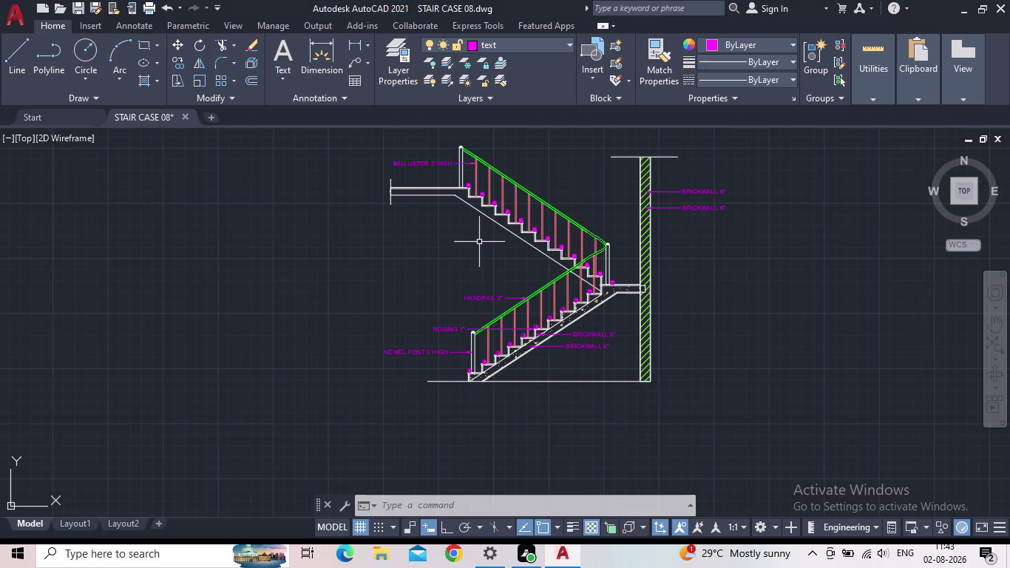
scroll(up, 3)
middle_drag(474, 264, 496, 346)
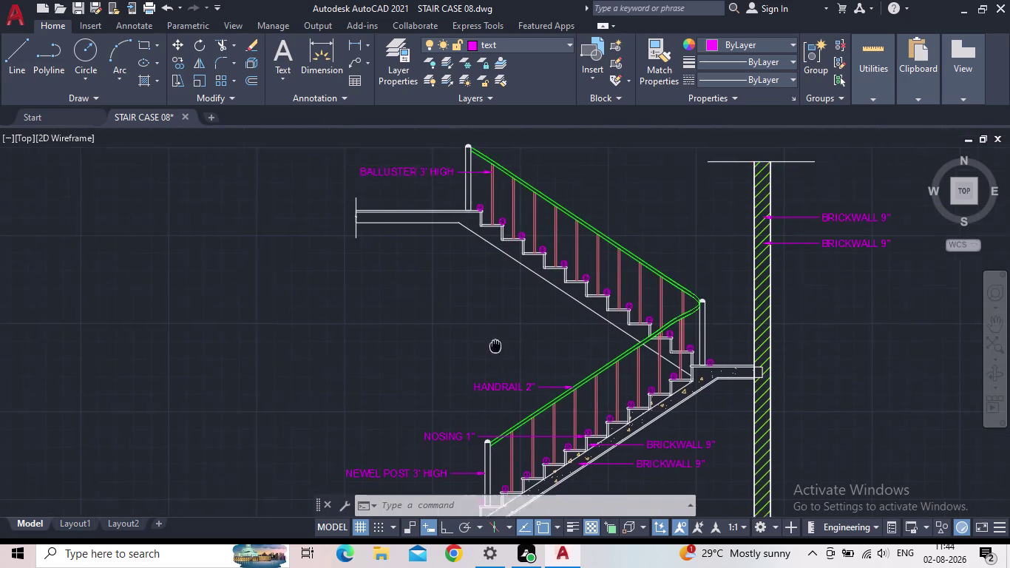
middle_drag(496, 346, 506, 405)
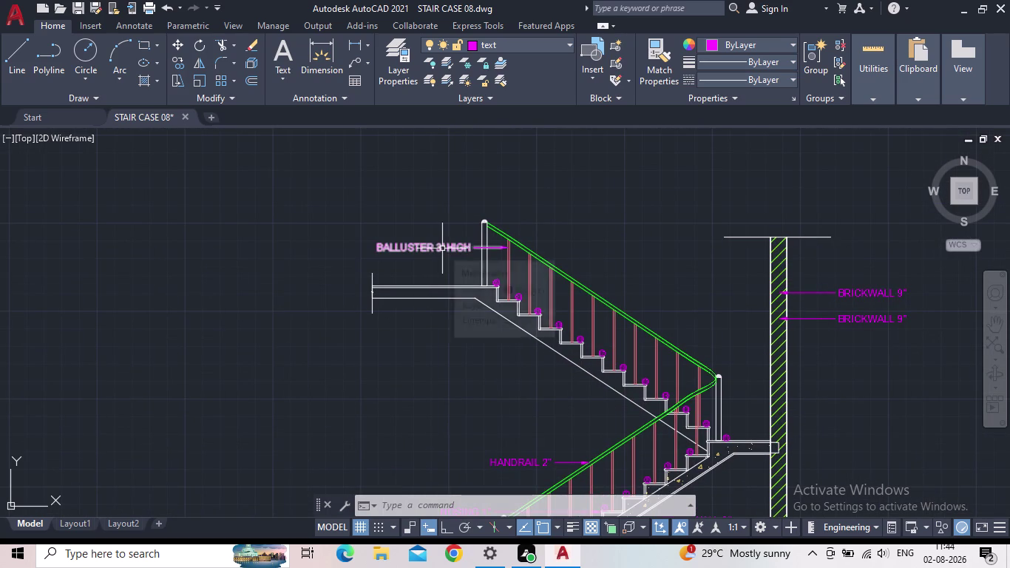
click(442, 249)
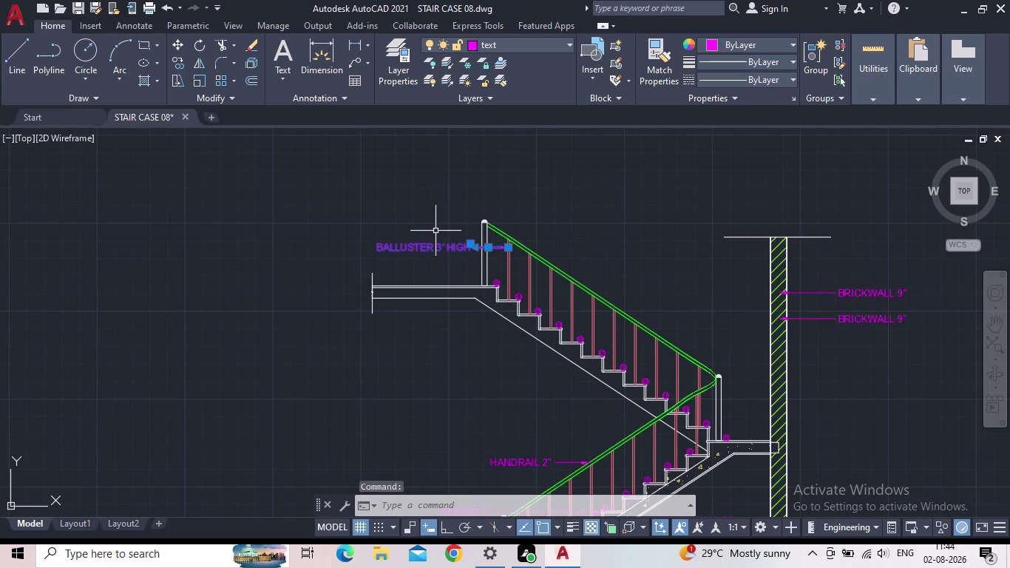
key(Escape)
Start the COPY command (CO) with the BALLUSTER label close in view.
middle_drag(449, 311, 418, 336)
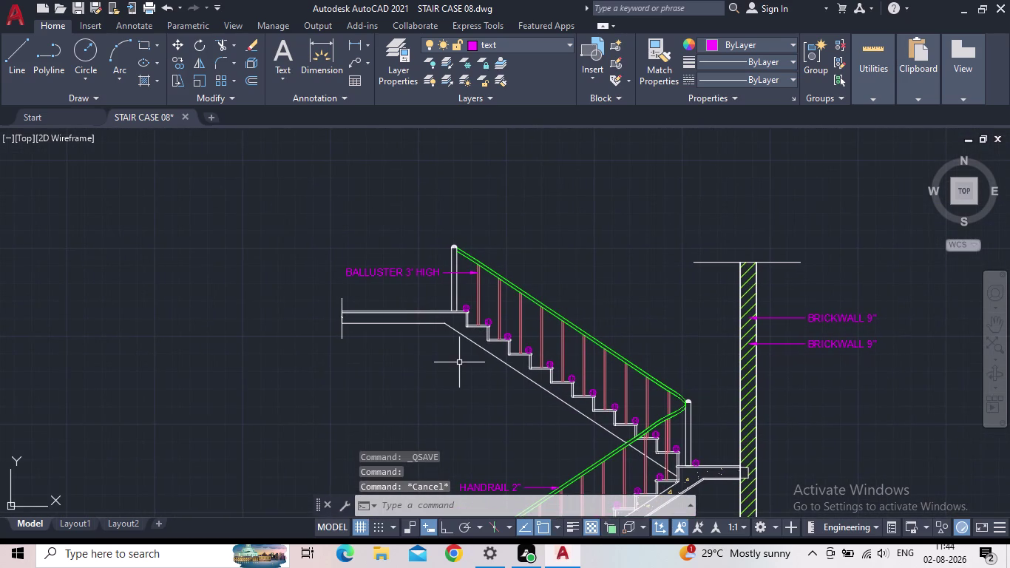
scroll(up, 3)
middle_drag(500, 375, 500, 382)
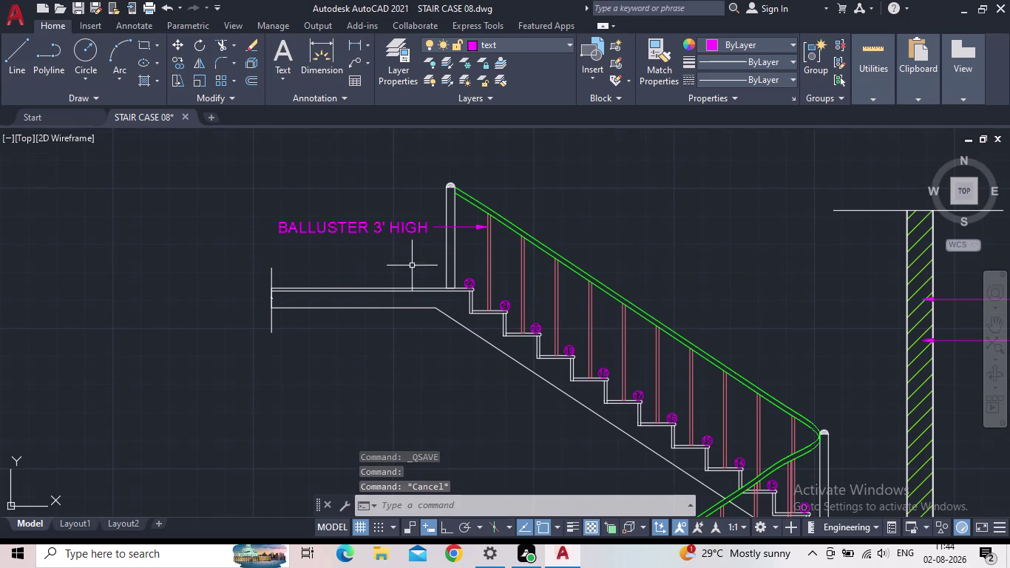
key(c)
key(o)
key(Return)
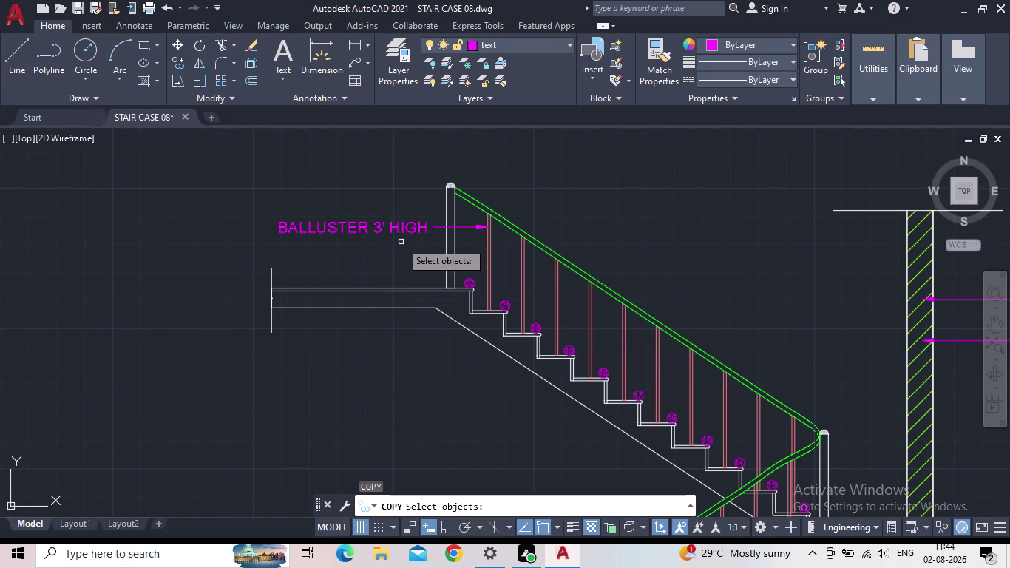
Copy the BALLUSTER 3' HIGH label to two spots beside steps 20 and 19.
click(398, 230)
key(space)
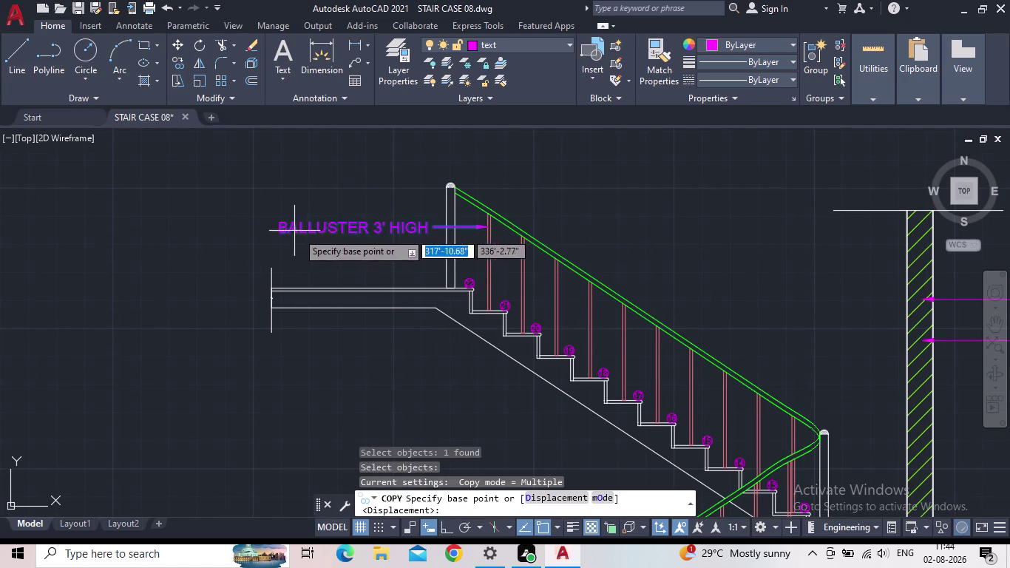
click(423, 231)
middle_drag(457, 377, 448, 370)
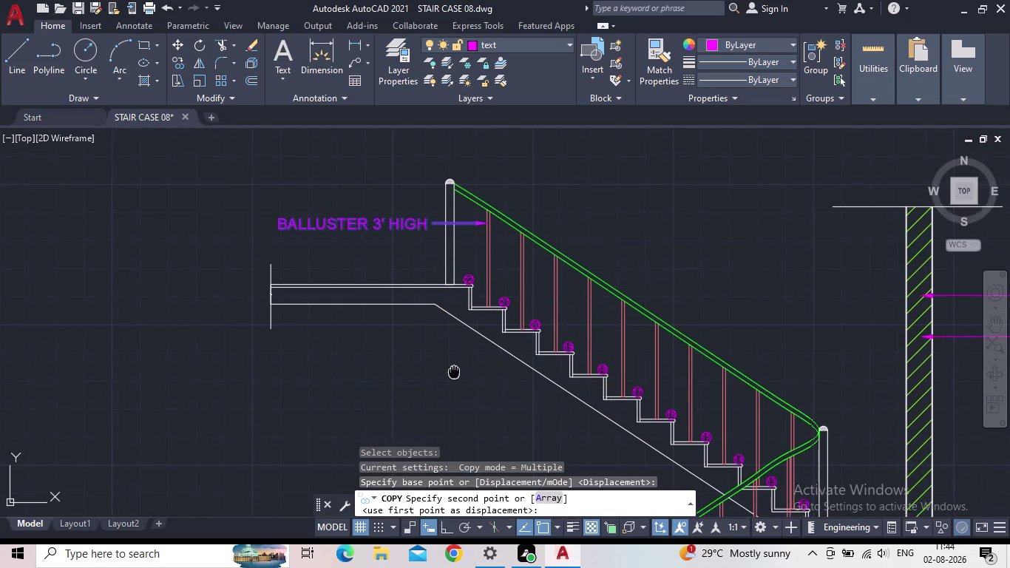
middle_drag(448, 371, 427, 370)
scroll(up, 3)
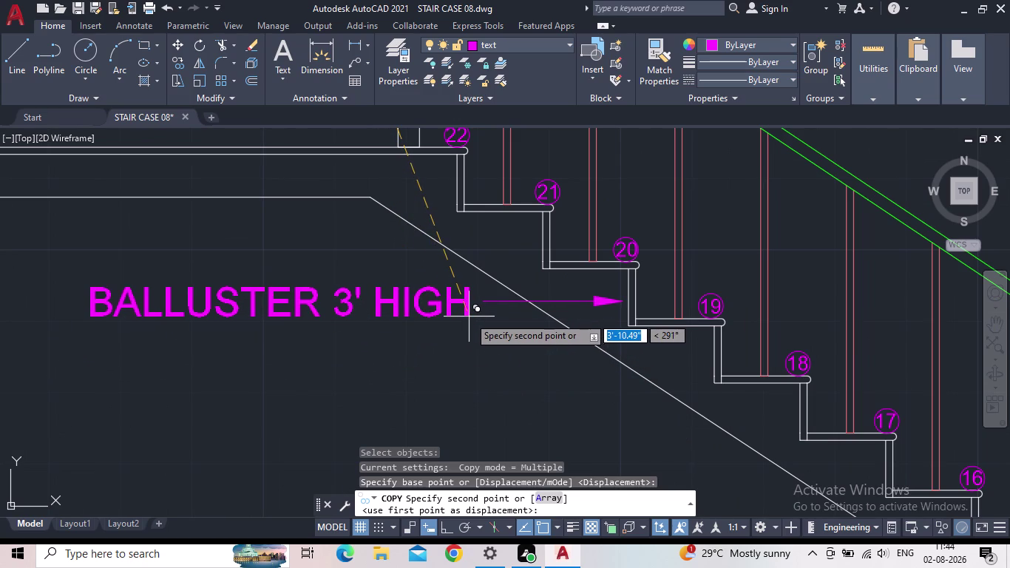
click(473, 315)
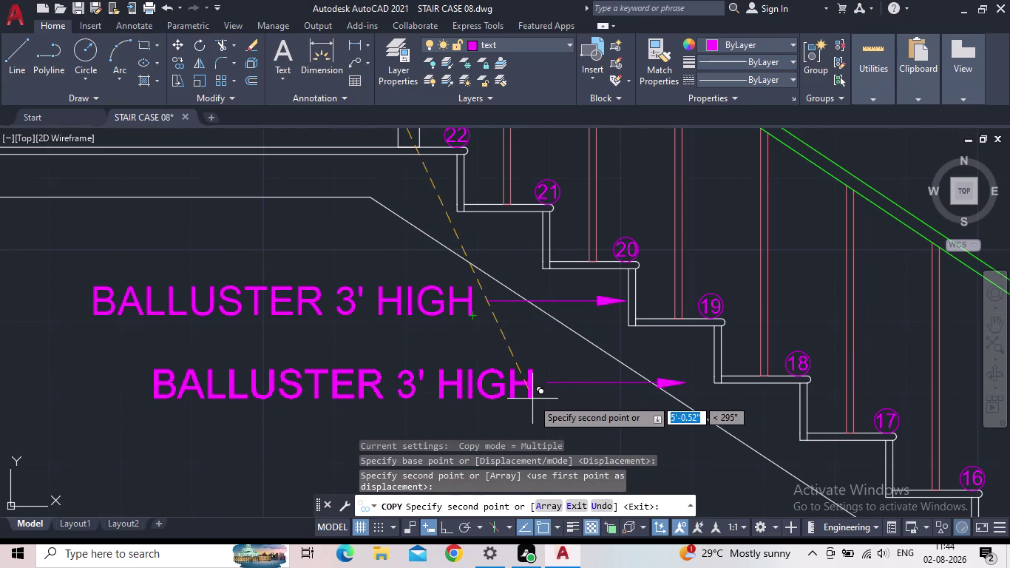
click(533, 399)
key(Escape)
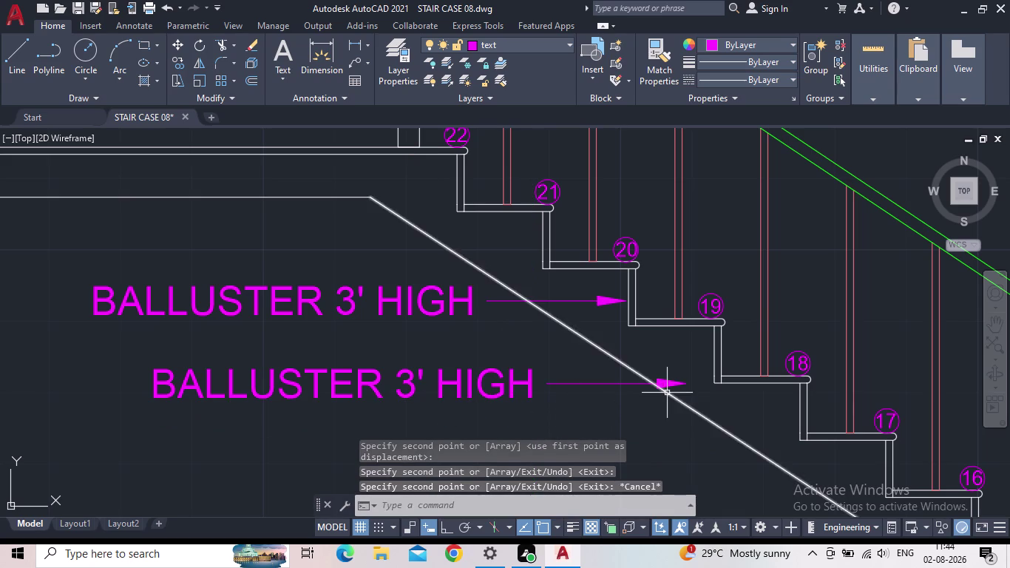
Angle the lower copy's leader arrow onto the step 19 edge.
click(672, 383)
click(687, 384)
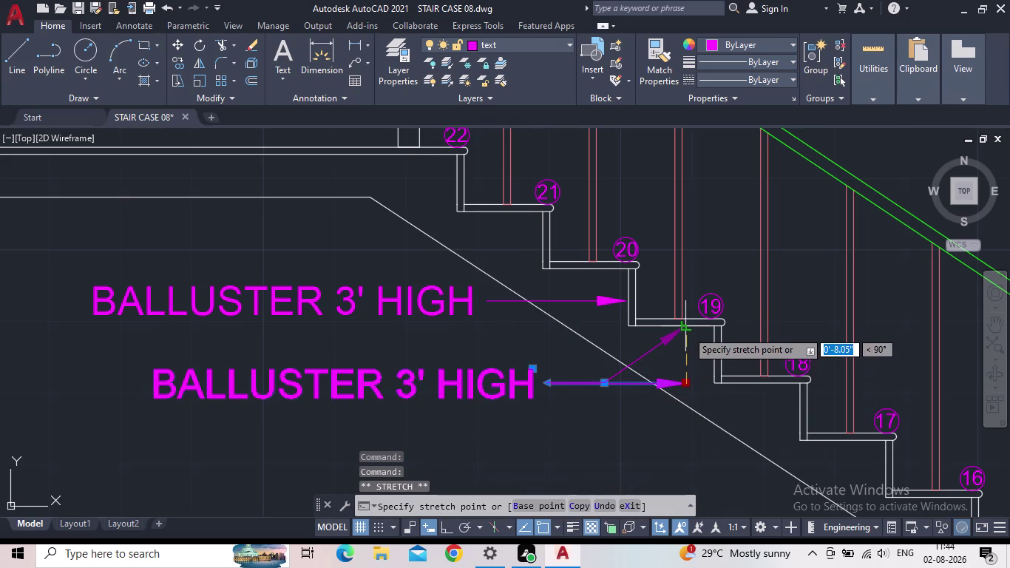
click(688, 328)
key(Escape)
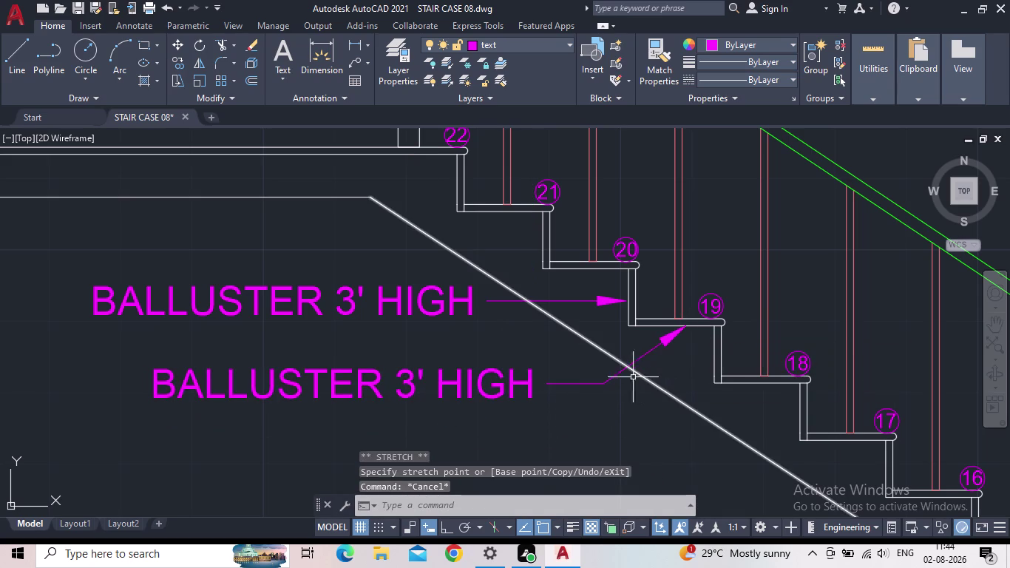
middle_drag(616, 374, 668, 440)
scroll(down, 3)
middle_drag(581, 386, 617, 350)
scroll(up, 3)
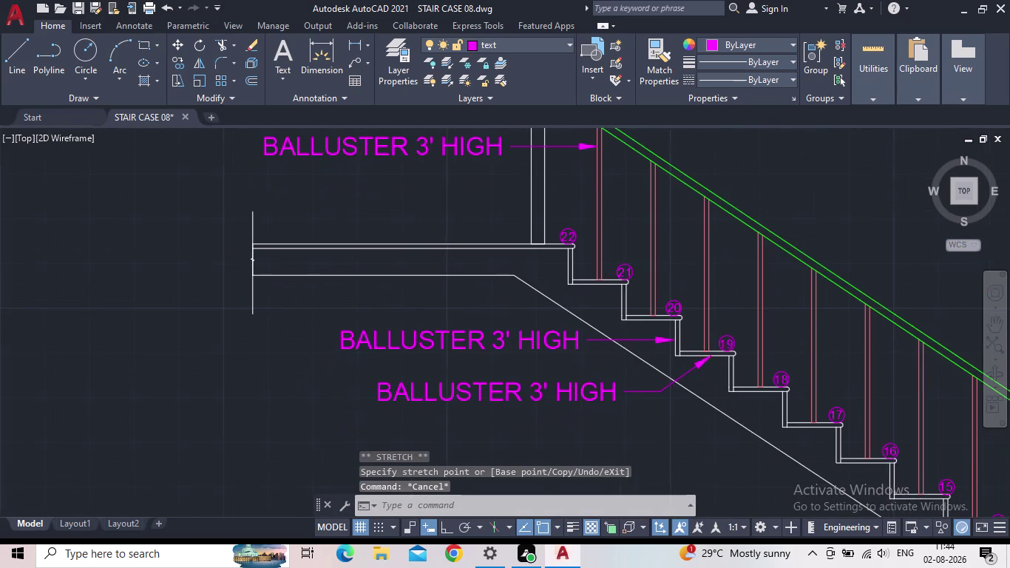
scroll(up, 3)
scroll(down, 3)
middle_drag(513, 341, 595, 344)
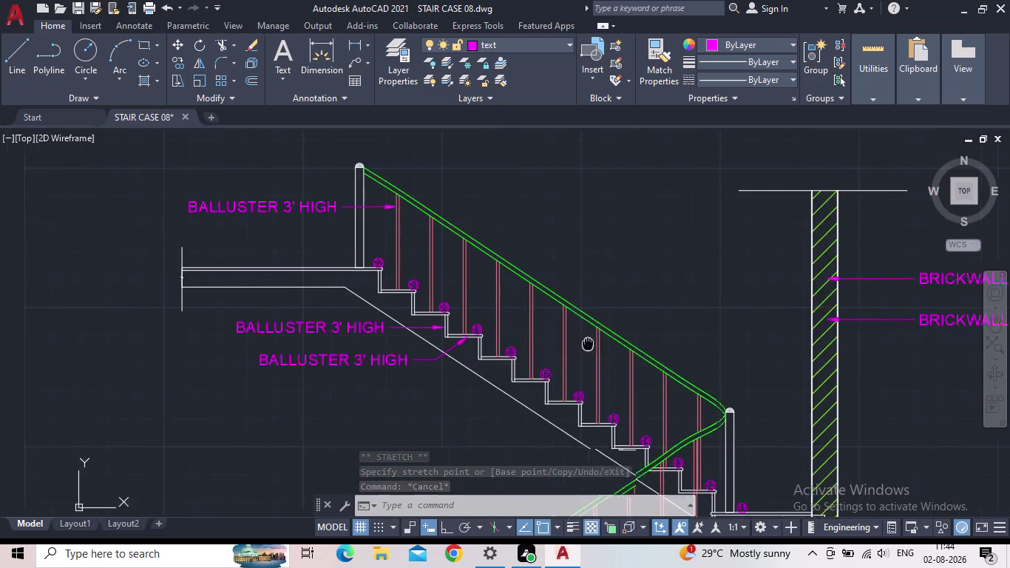
middle_drag(595, 344, 671, 355)
Replace the upper copy's BALLUSTER wording near step 20 with RISER 7".
double_click(407, 341)
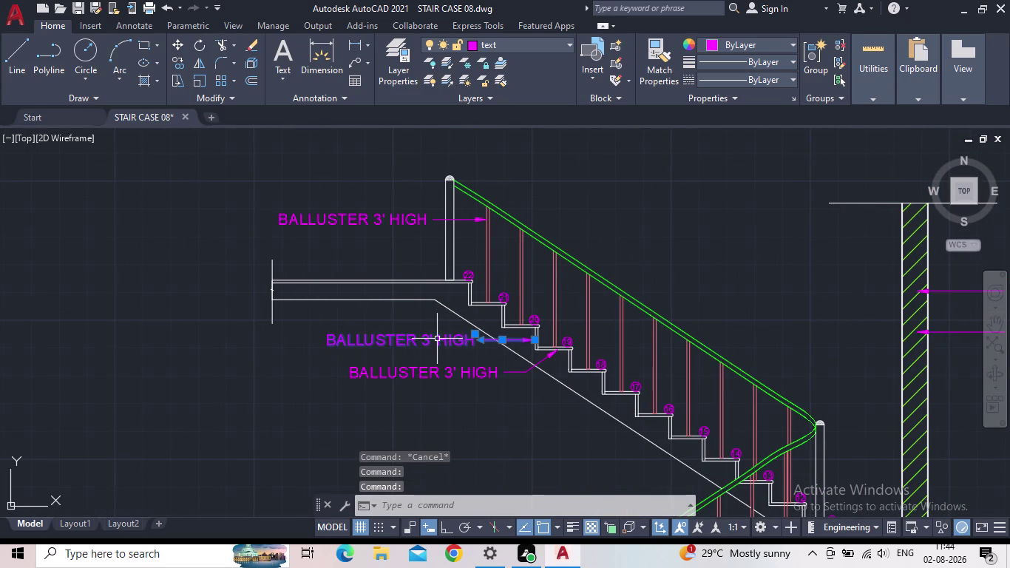
double_click(437, 338)
drag(471, 339, 440, 341)
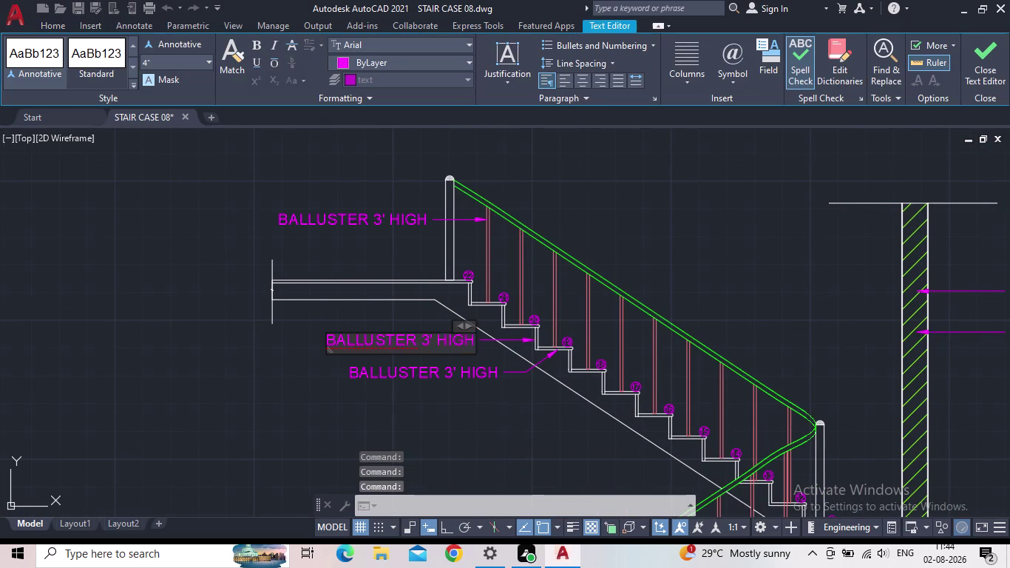
drag(441, 341, 328, 344)
text(R)
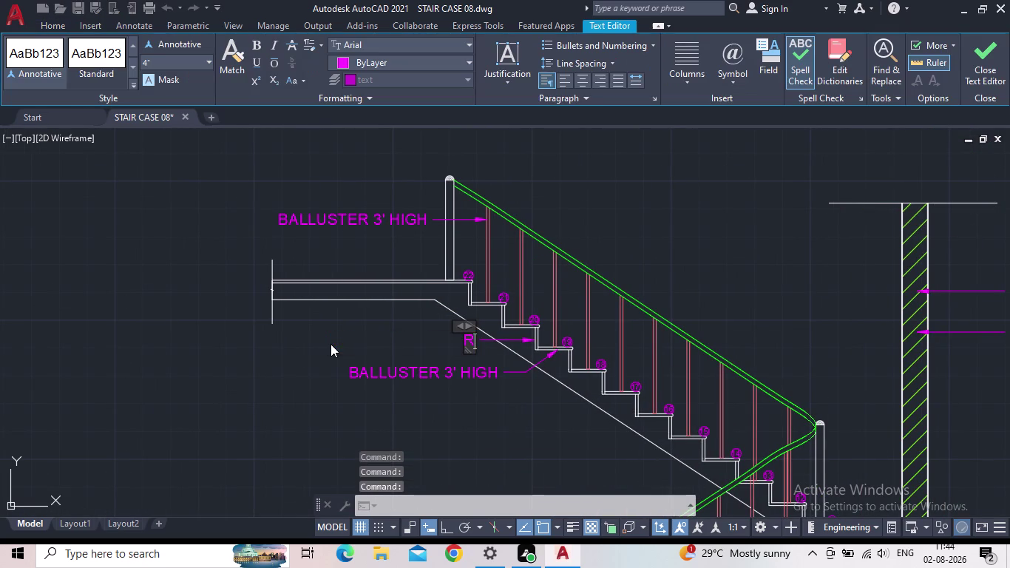
text(ISER)
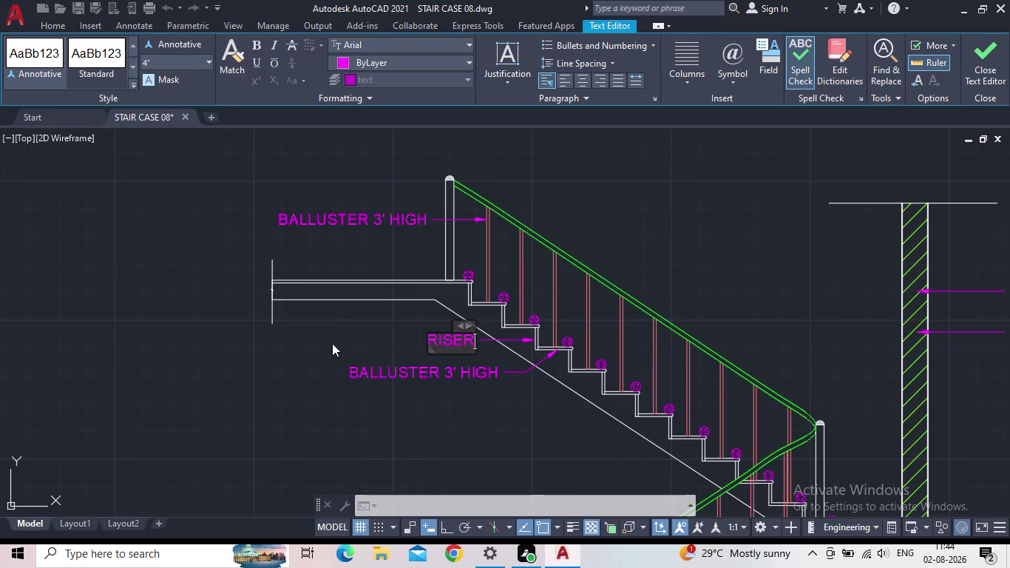
key(space)
text(7)
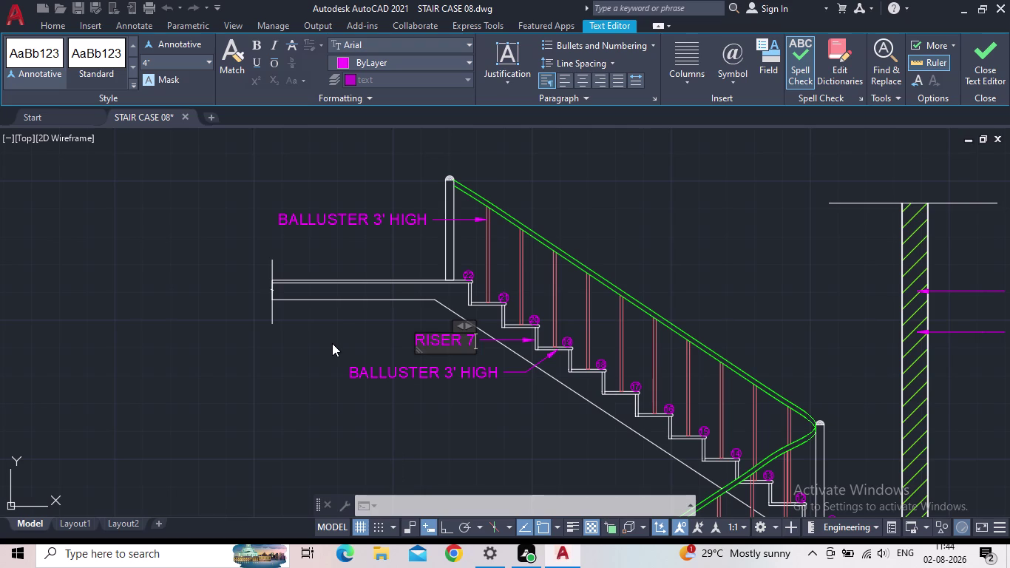
text(")
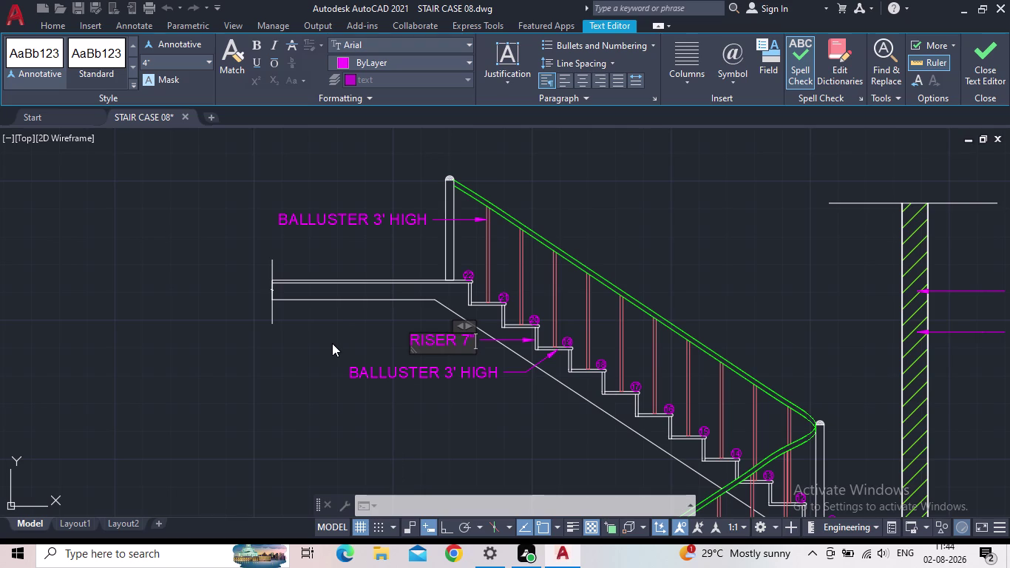
click(980, 59)
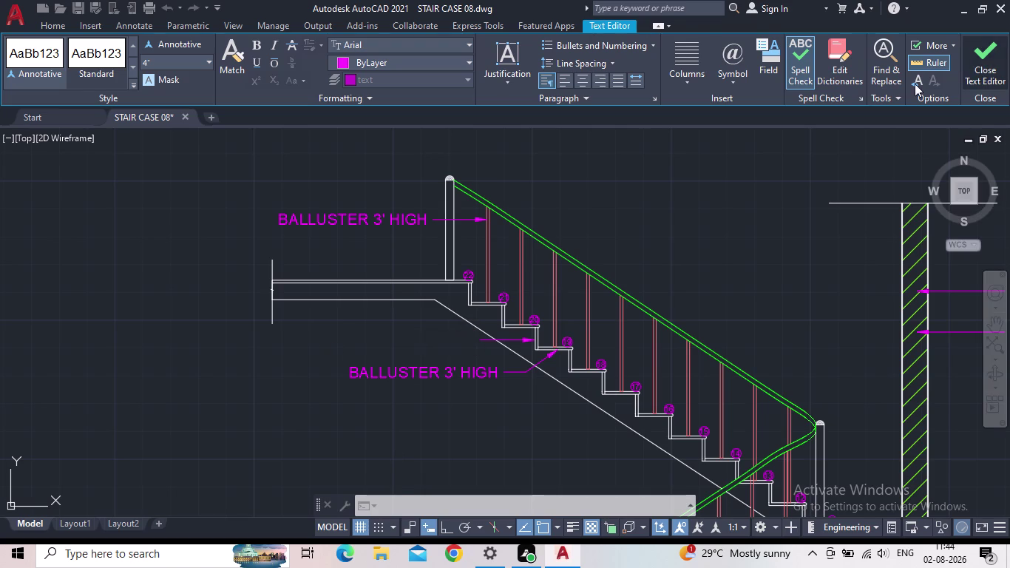
Replace the lower copy's BALLUSTER wording with TREAD 1".
triple_click(428, 376)
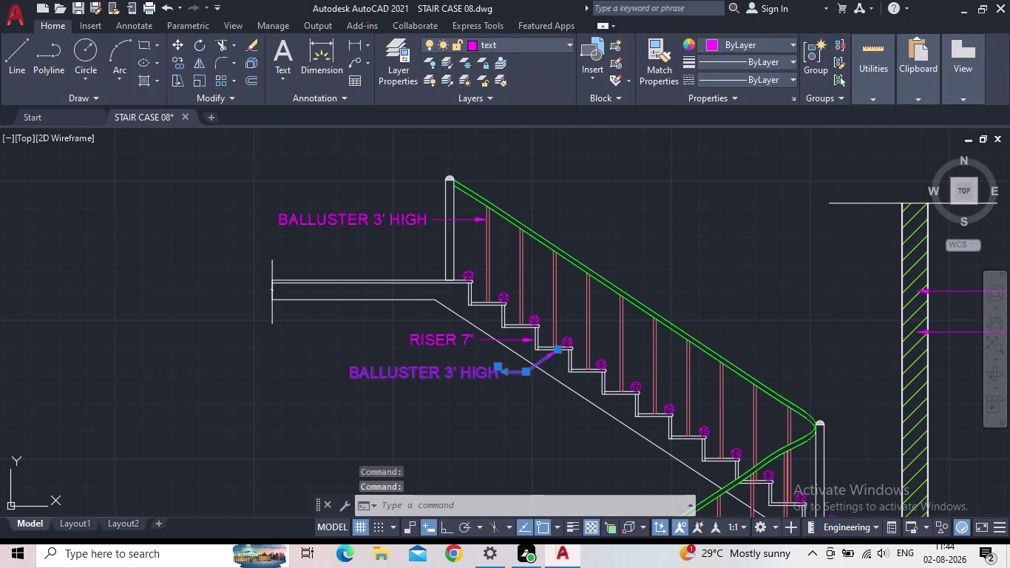
drag(493, 373, 357, 380)
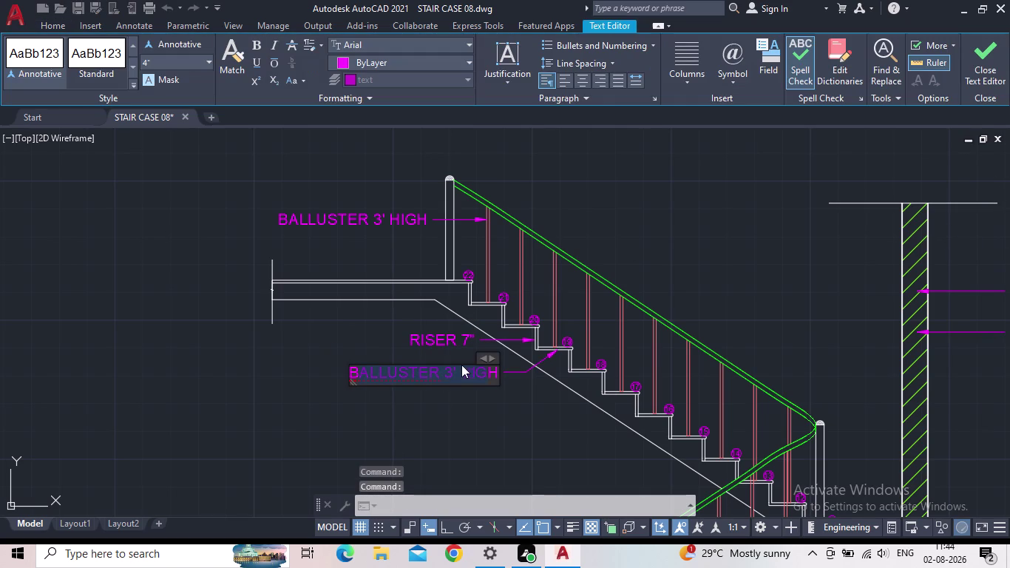
click(497, 371)
drag(495, 370, 367, 373)
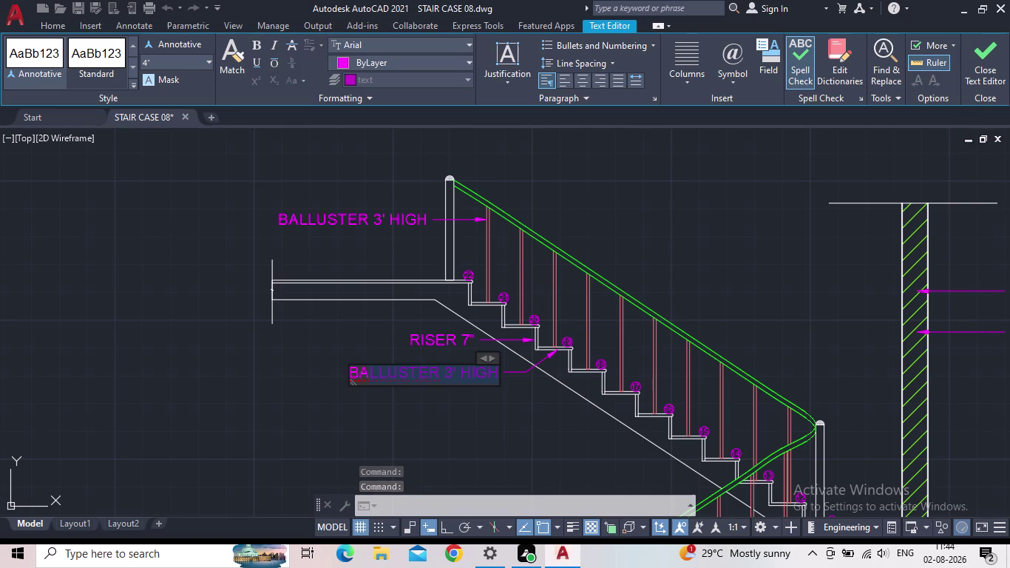
drag(367, 373, 334, 380)
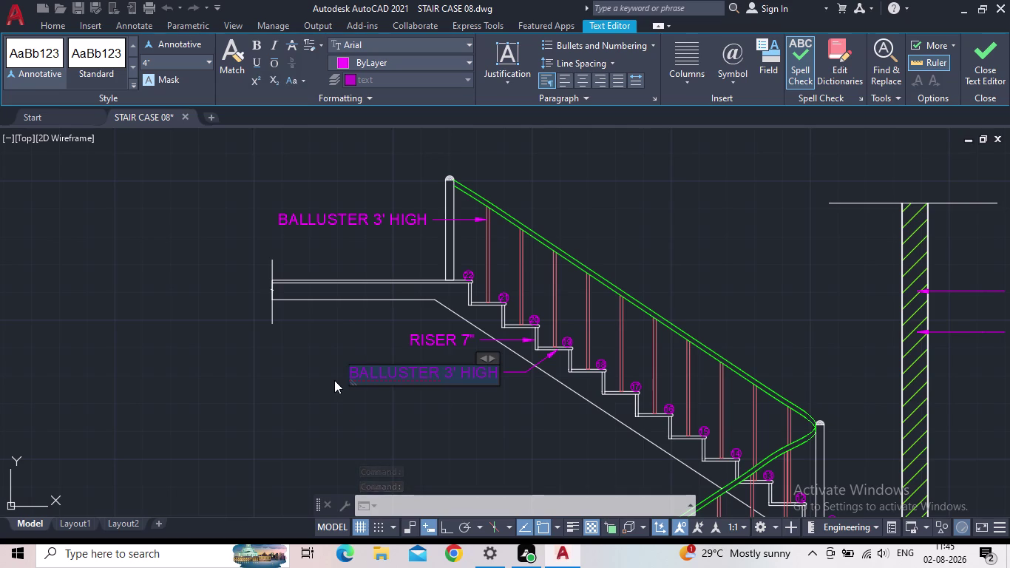
text(TREAD)
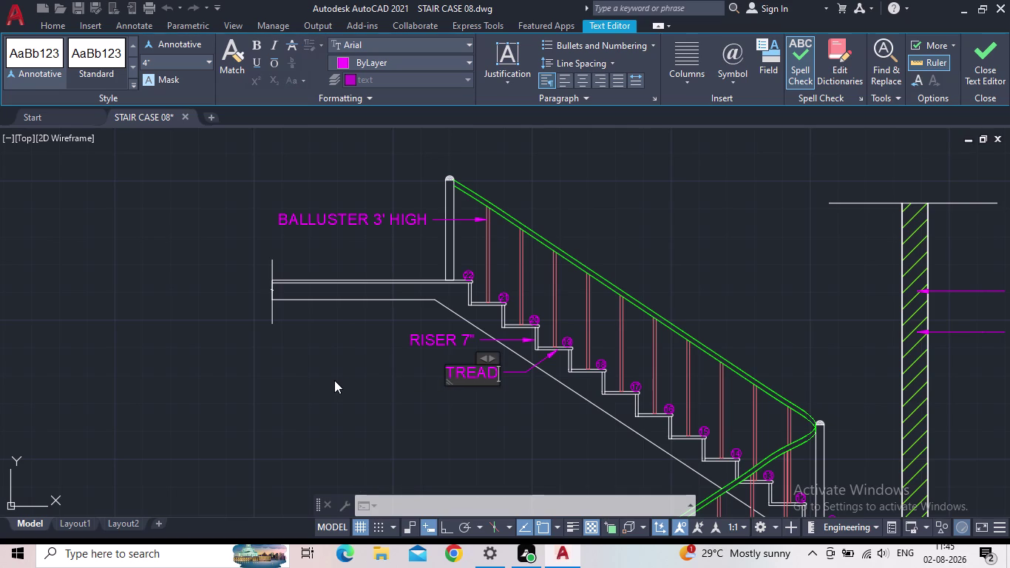
key(space)
key(1)
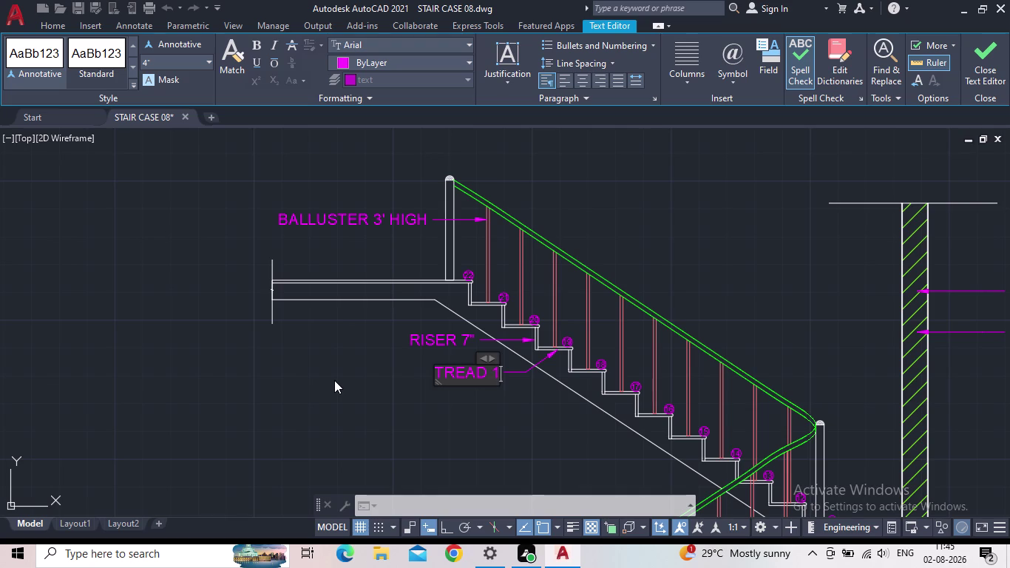
key(shift+quotedbl)
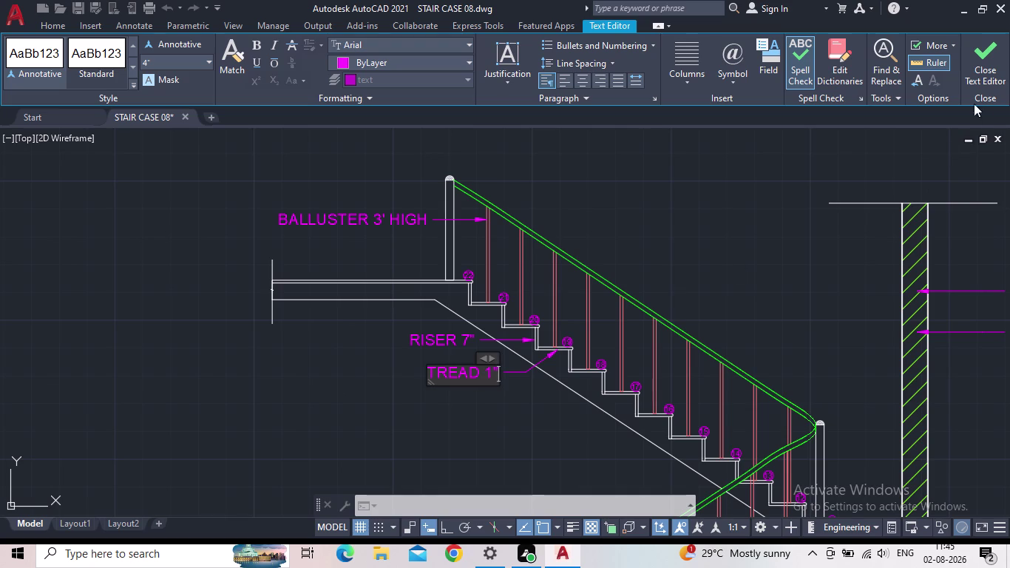
click(987, 82)
scroll(down, 3)
Adjust the section view and save the drawing.
middle_drag(481, 399, 482, 398)
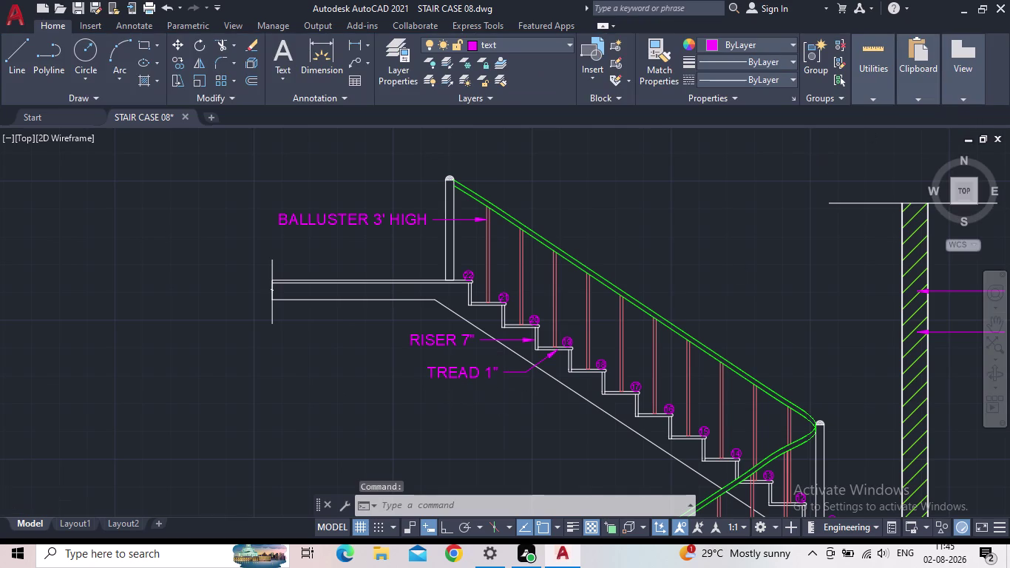
middle_drag(482, 398, 492, 386)
scroll(down, 3)
scroll(up, 3)
middle_drag(452, 369, 376, 318)
scroll(down, 3)
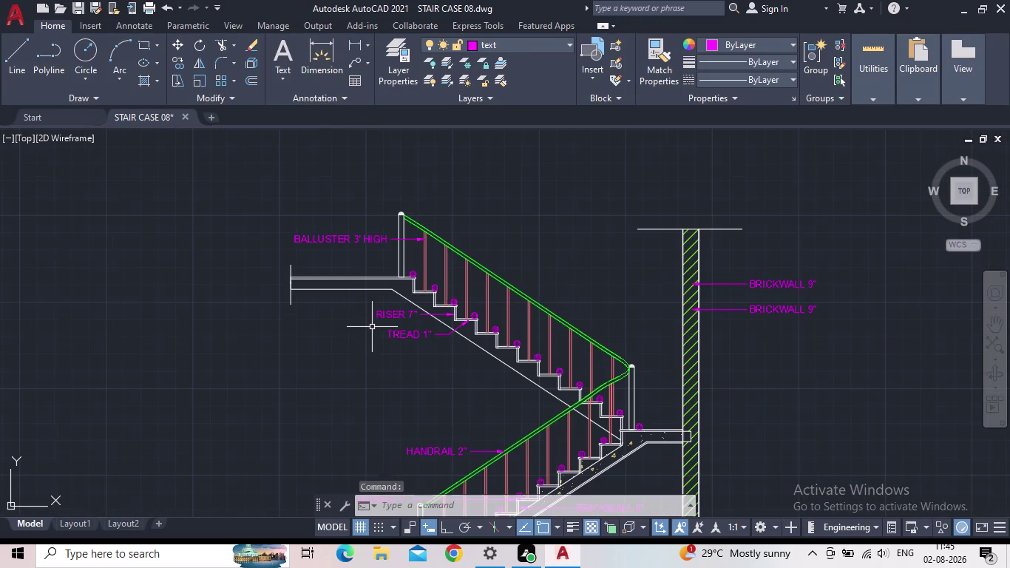
click(79, 9)
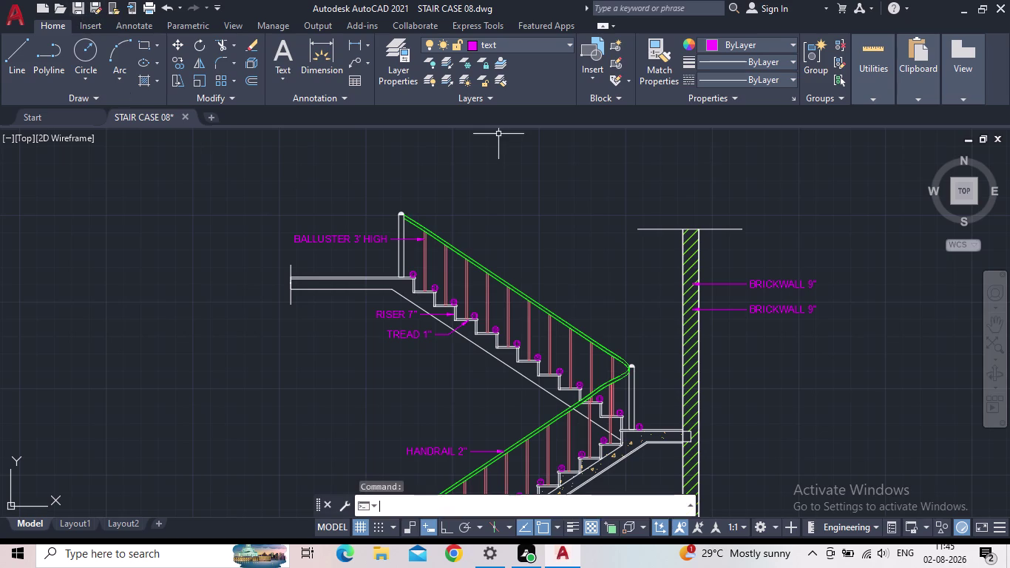
Pan up from the section to bring the staircase plan into view.
middle_drag(453, 352, 458, 320)
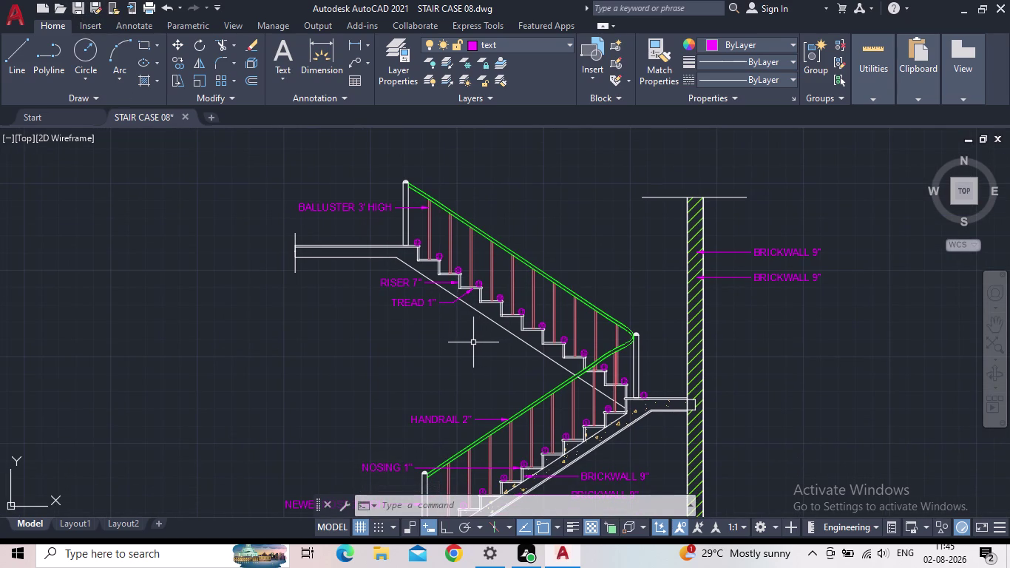
middle_drag(330, 281, 375, 400)
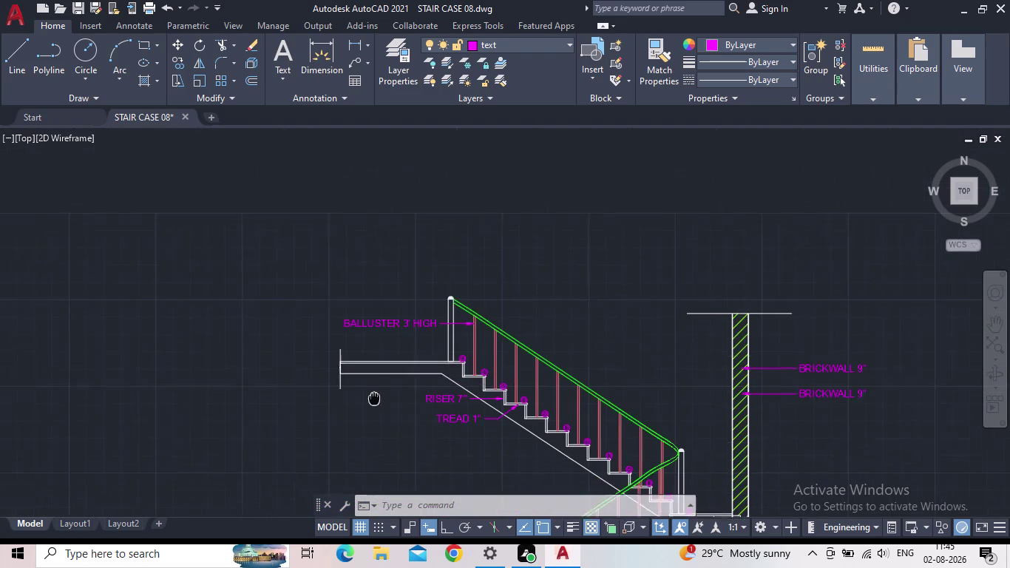
middle_drag(374, 399, 374, 401)
scroll(down, 3)
middle_drag(423, 270, 429, 444)
scroll(up, 3)
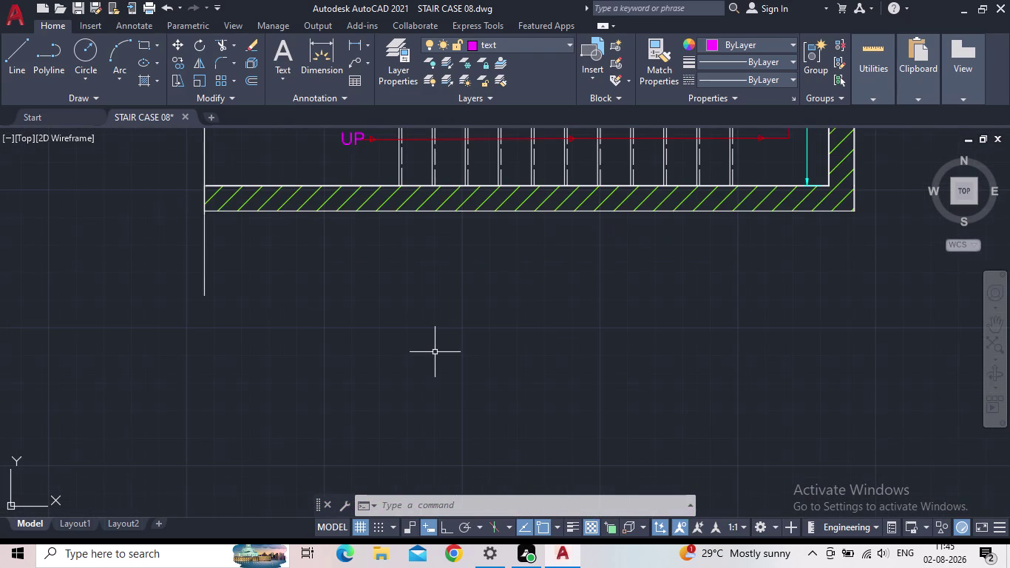
Start the single-line TEXT command beside the plan.
key(t)
key(e)
key(x)
key(t)
key(Return)
scroll(down, 3)
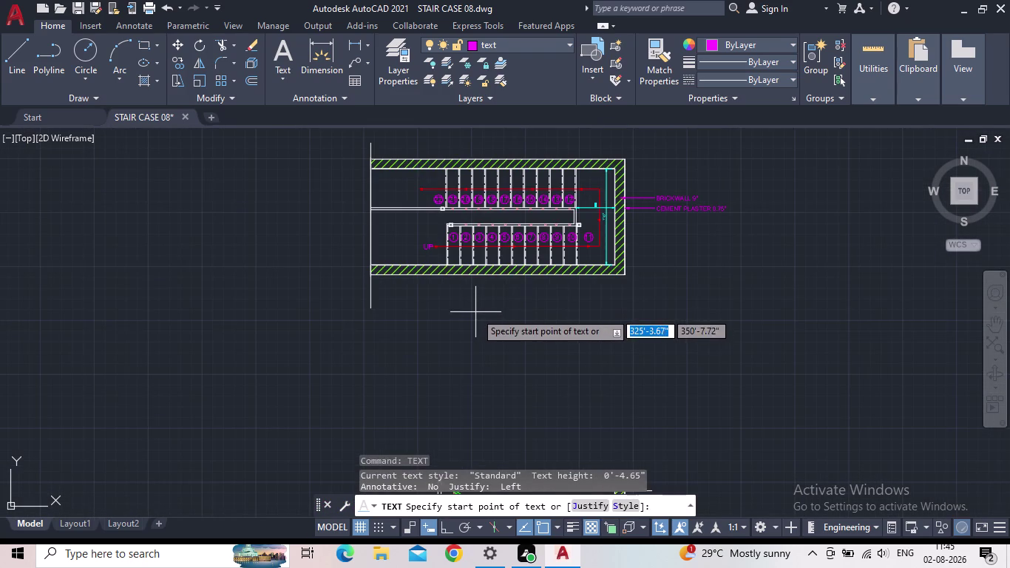
Write a large PLAN title below the staircase plan at 0 rotation.
click(475, 307)
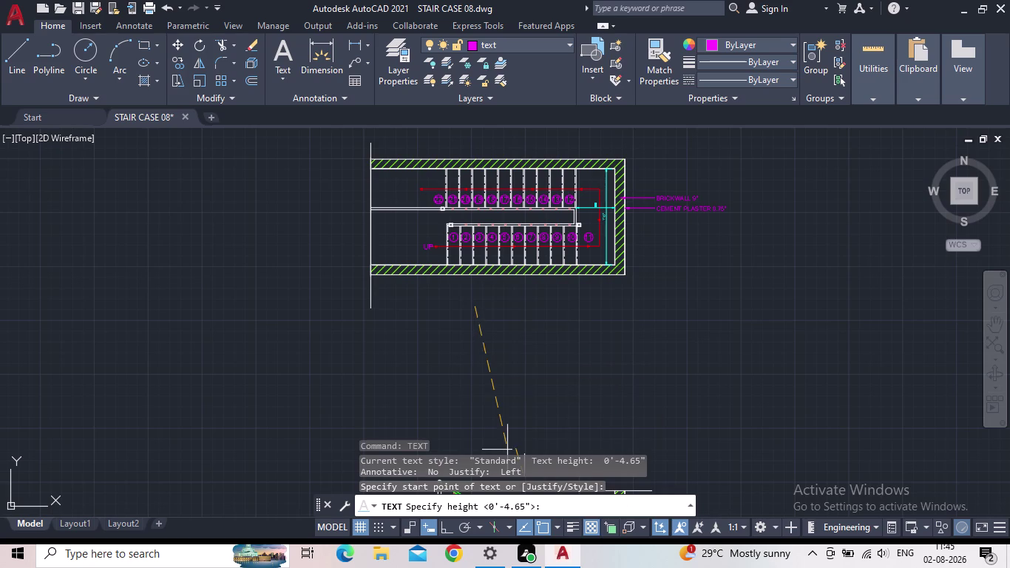
click(449, 531)
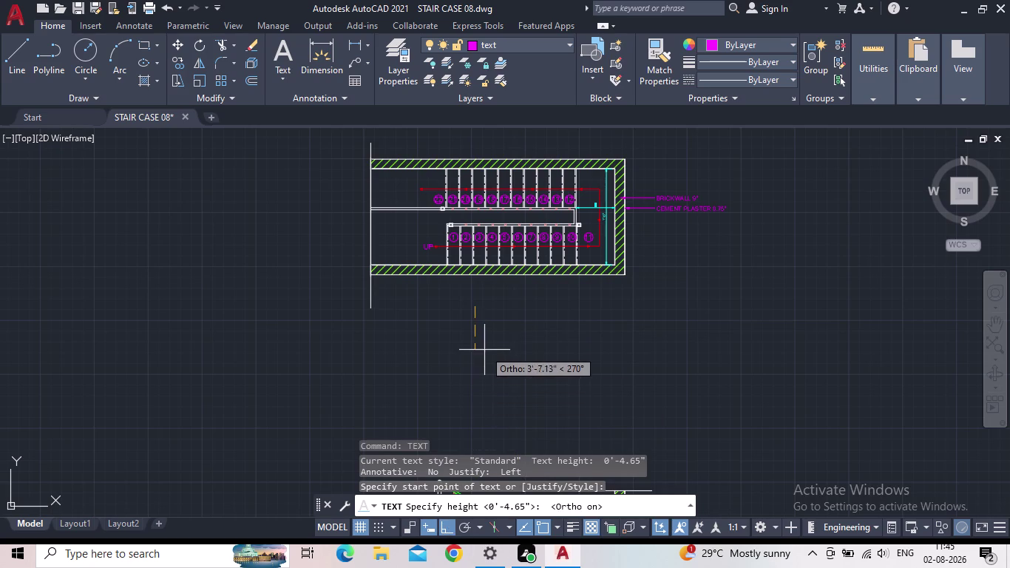
click(477, 341)
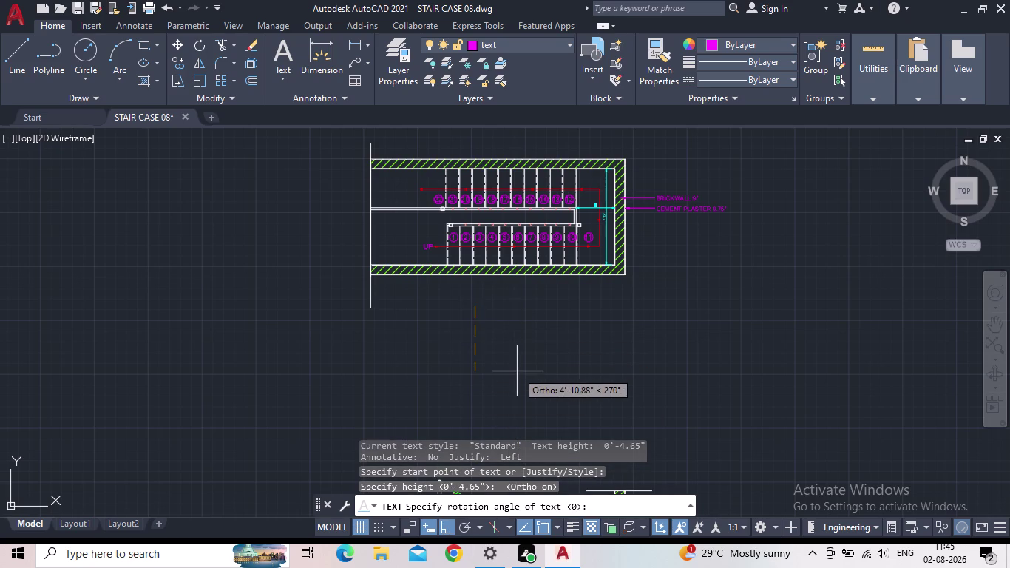
key(Return)
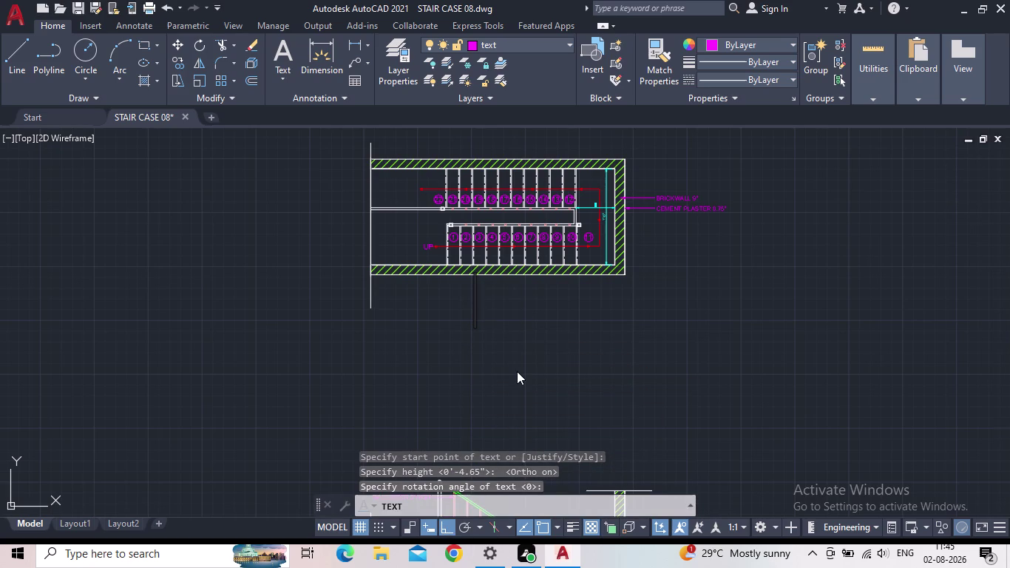
key(p)
text(L)
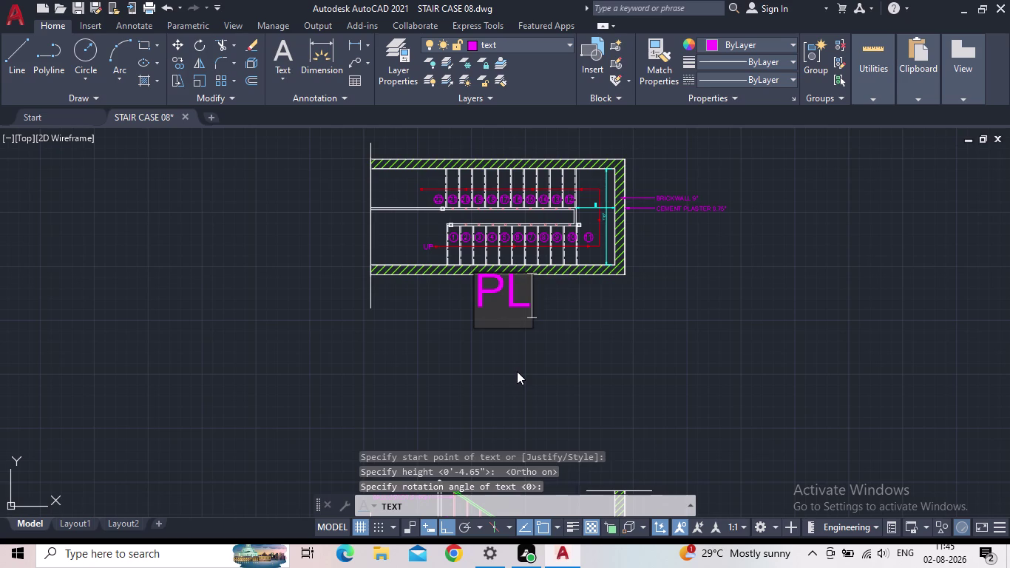
text(AN)
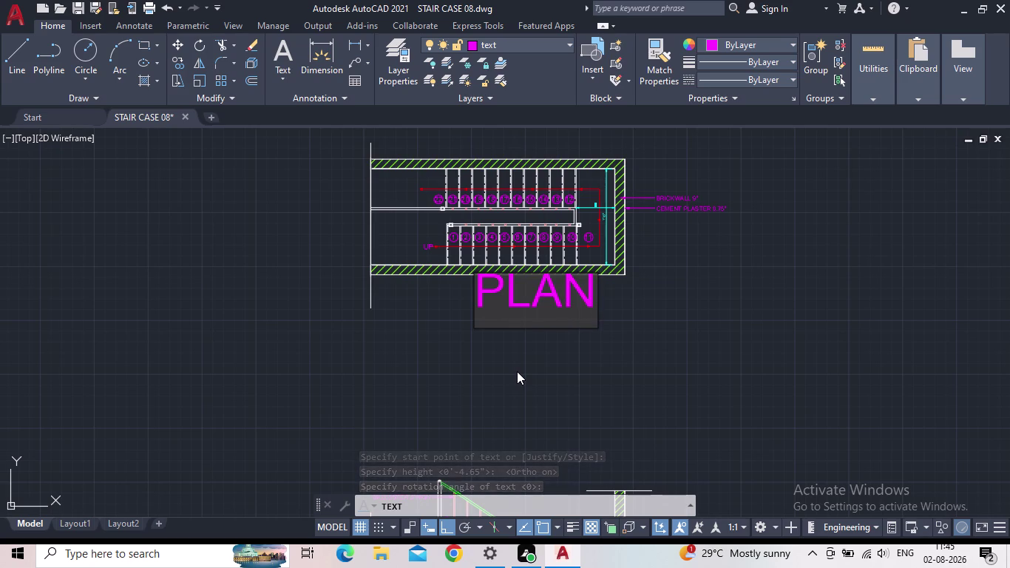
key(Return)
key(Return)
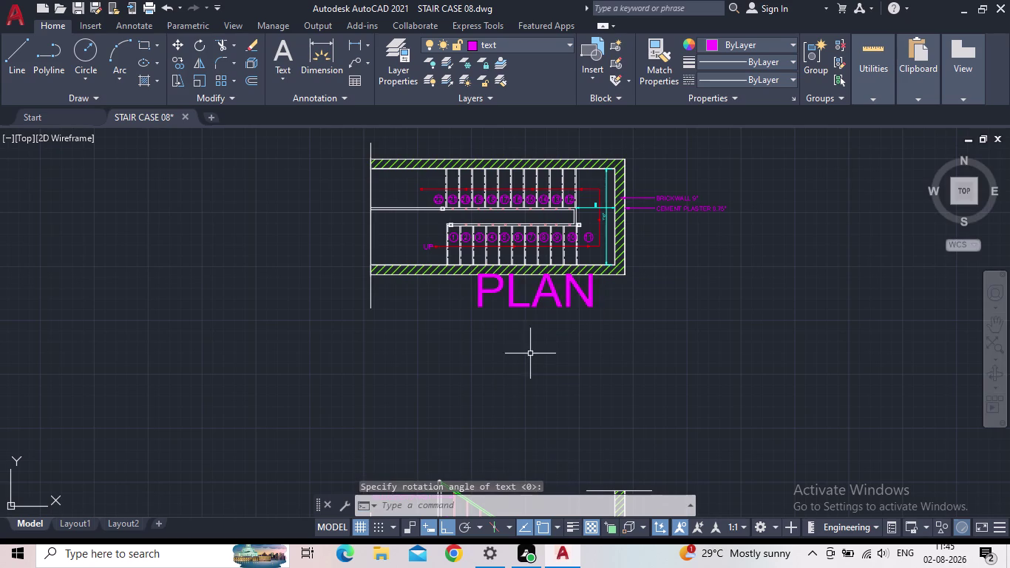
Drag the PLAN title slightly lower beneath the plan.
click(481, 308)
click(476, 309)
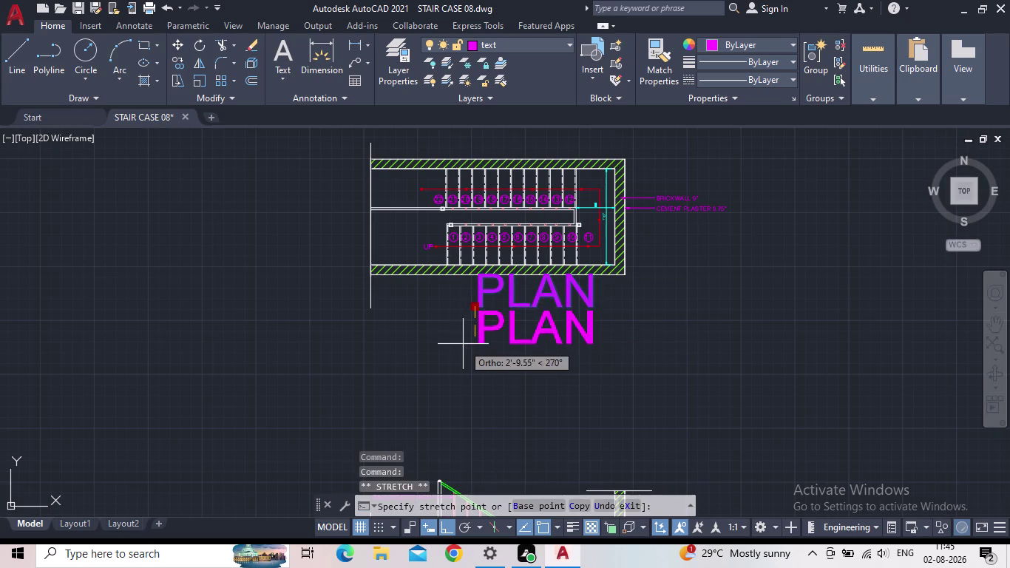
click(442, 523)
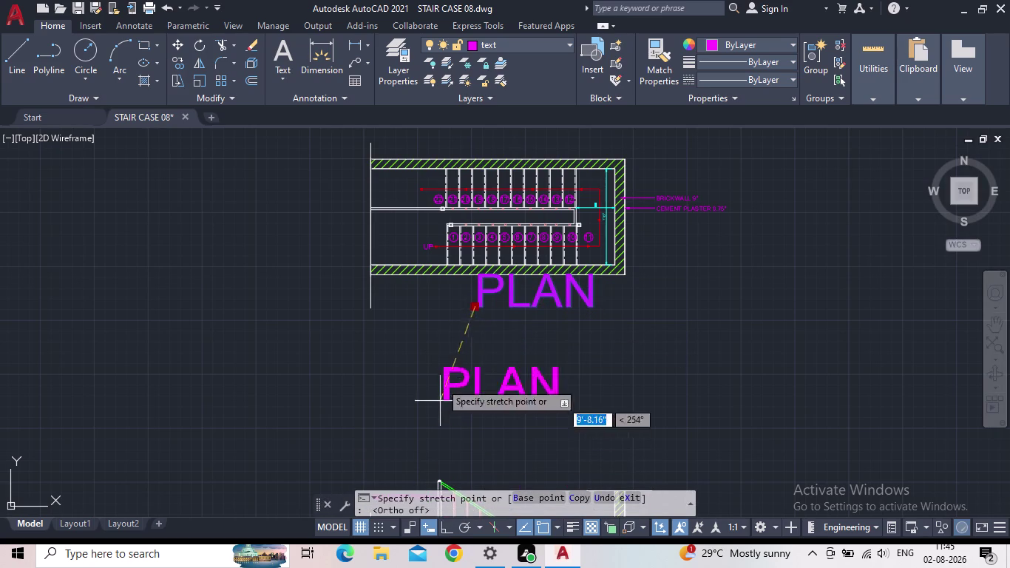
click(437, 364)
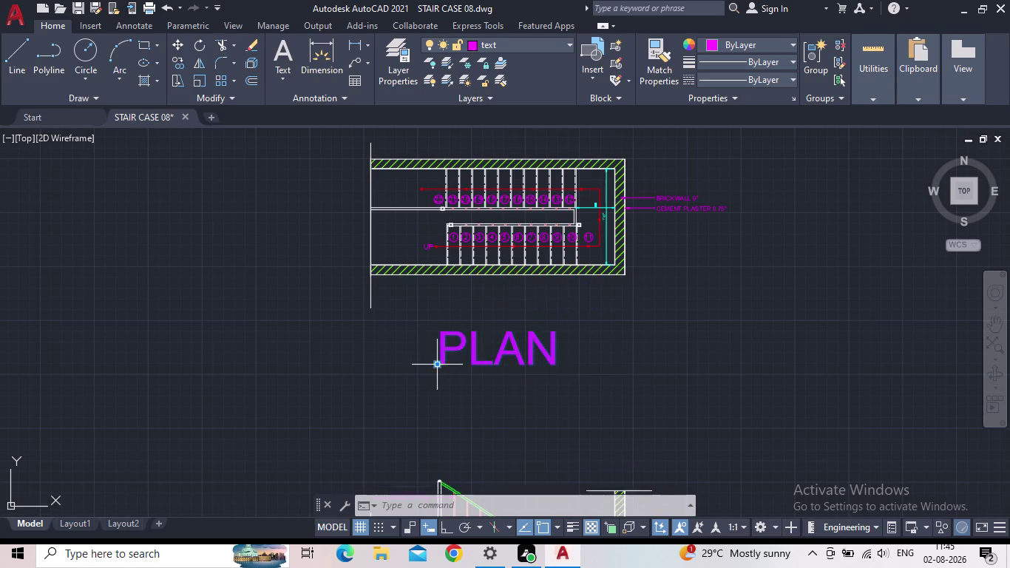
Copy the PLAN label with CO and drop it below the section drawing.
key(Escape)
scroll(down, 3)
middle_drag(525, 398, 501, 363)
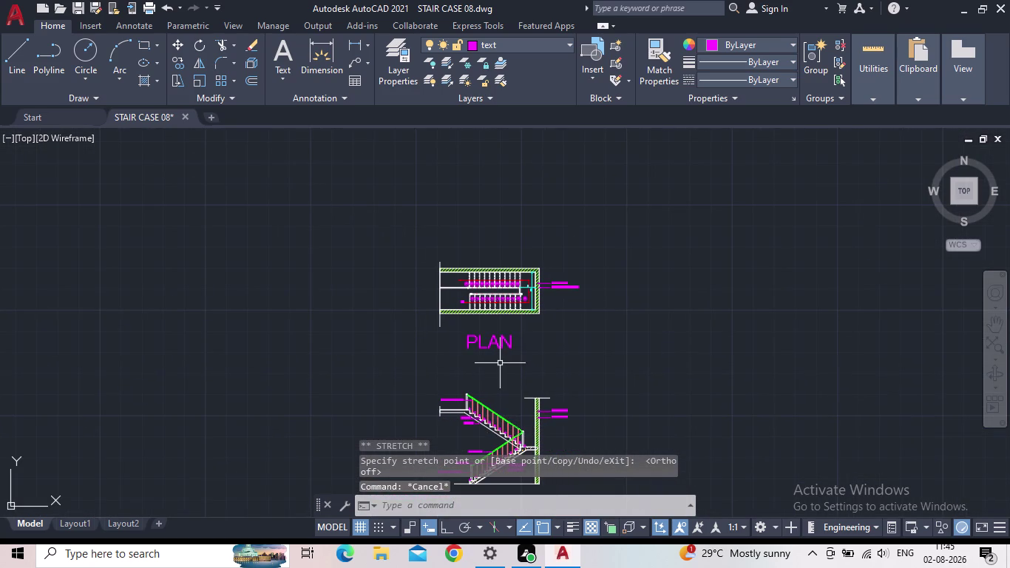
drag(500, 363, 485, 355)
click(449, 332)
key(c)
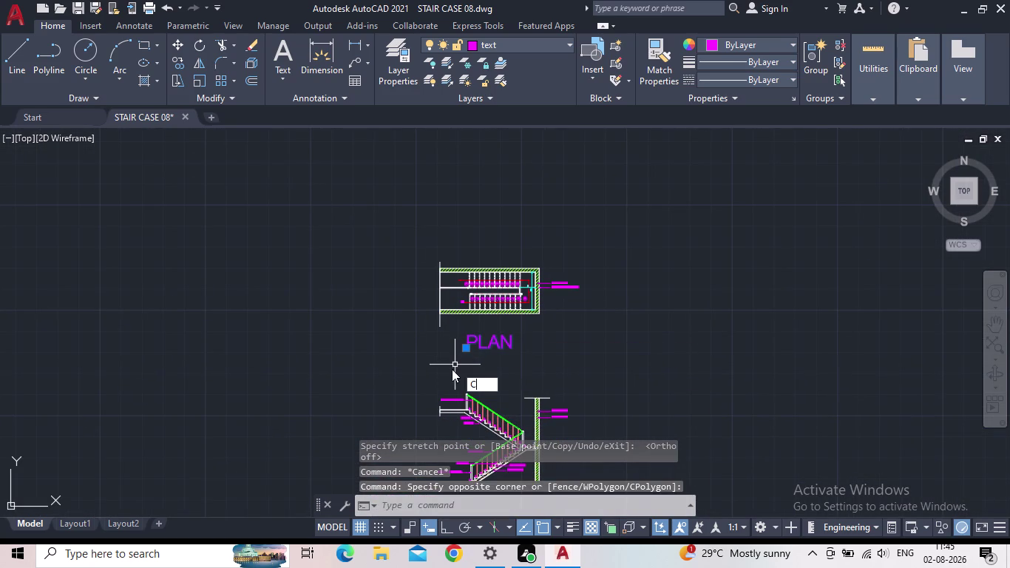
key(o)
key(Return)
scroll(up, 3)
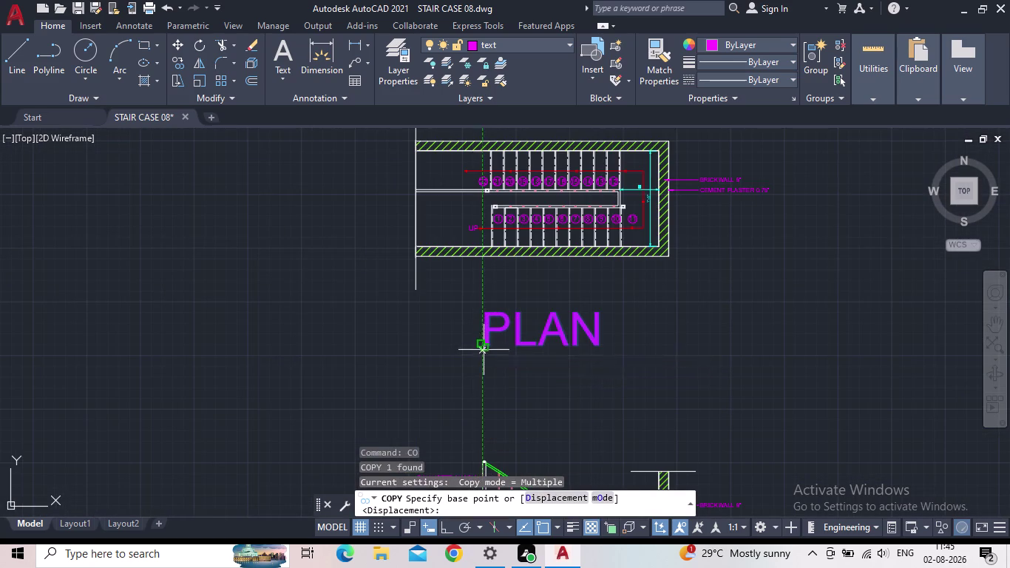
click(483, 348)
middle_drag(504, 413, 481, 273)
scroll(down, 3)
middle_drag(479, 373, 488, 311)
scroll(up, 3)
scroll(up, 3)
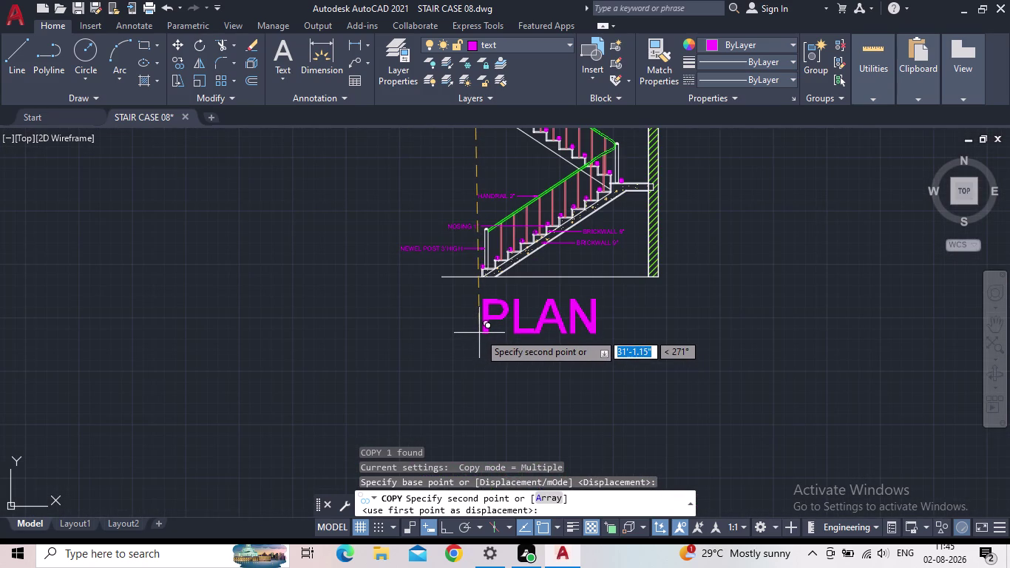
click(477, 337)
key(Escape)
Pan between the plan and section views to check both titles.
scroll(down, 3)
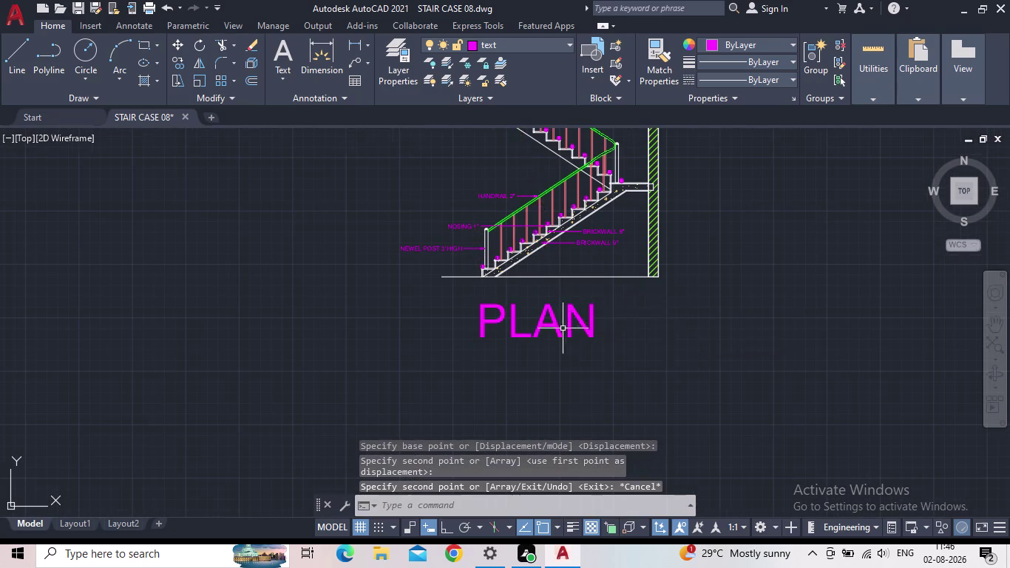
scroll(down, 3)
scroll(up, 3)
middle_drag(566, 359, 554, 439)
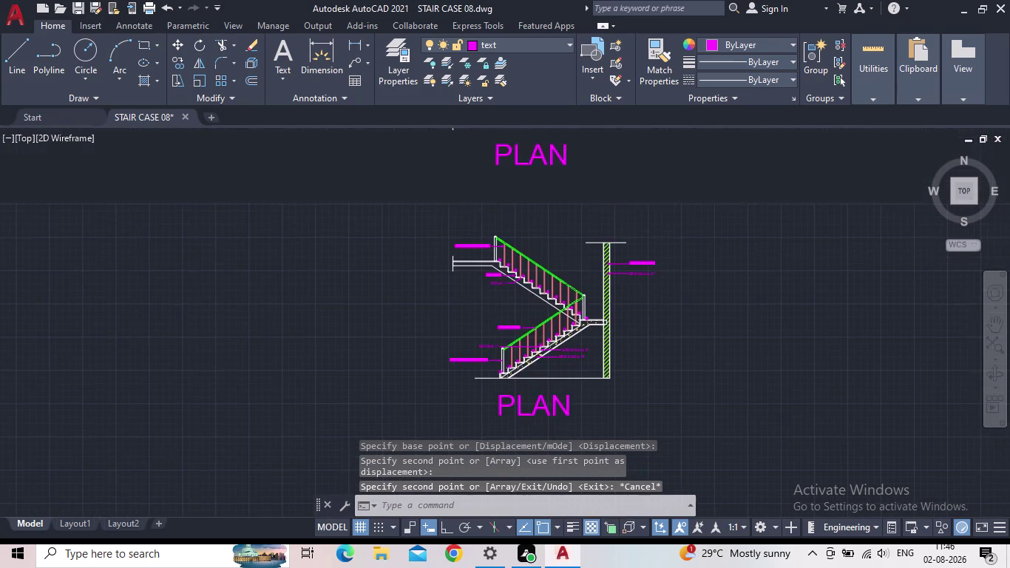
scroll(up, 3)
scroll(down, 3)
middle_drag(536, 392, 534, 392)
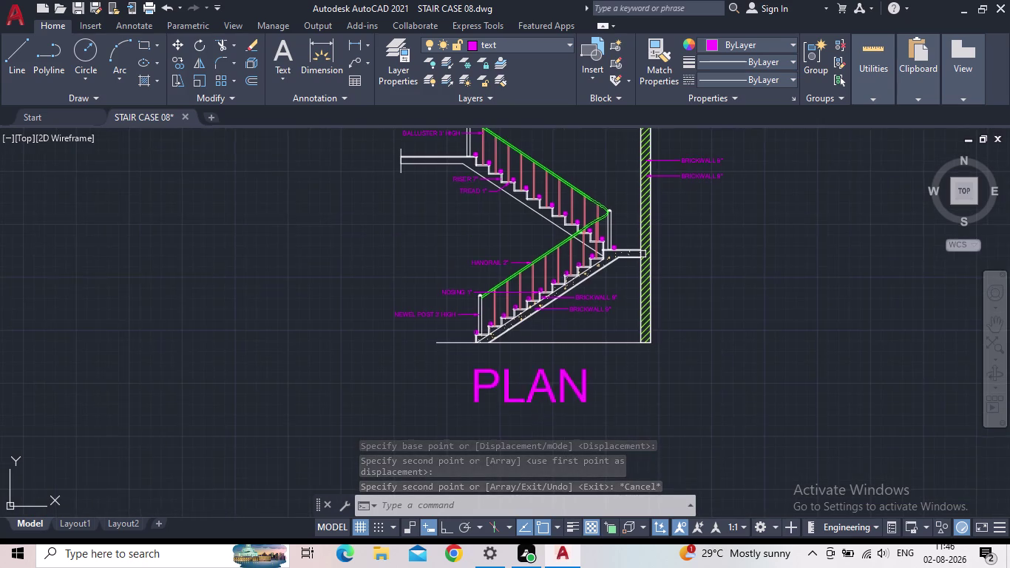
middle_drag(535, 392, 535, 425)
scroll(down, 3)
scroll(up, 3)
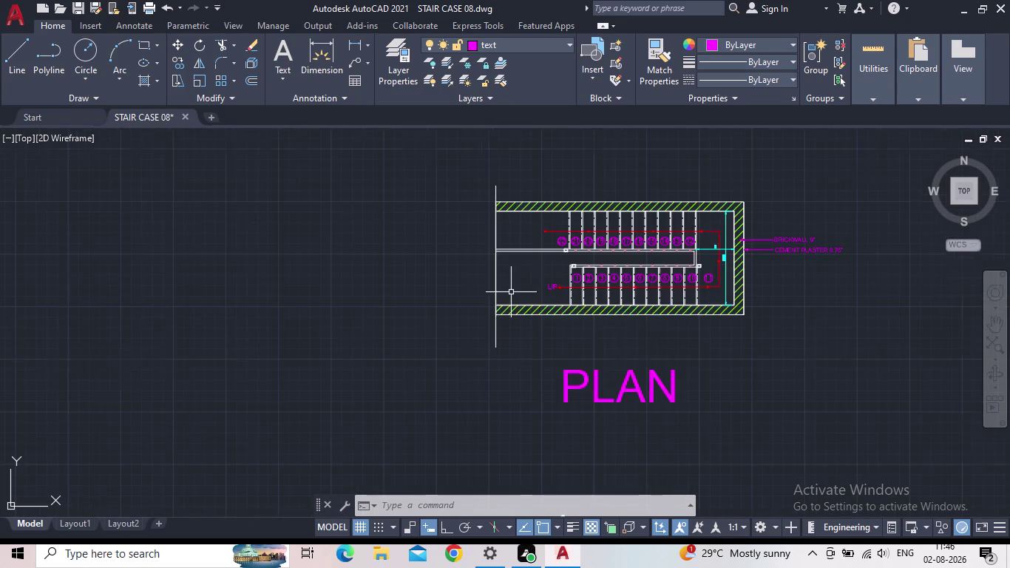
scroll(up, 3)
middle_drag(542, 275, 505, 288)
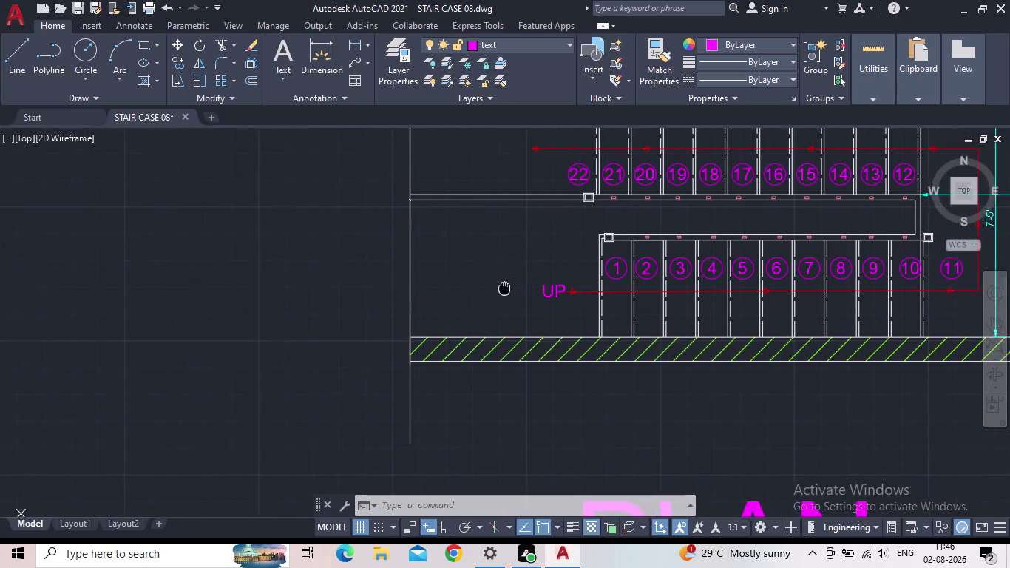
middle_drag(505, 289, 499, 290)
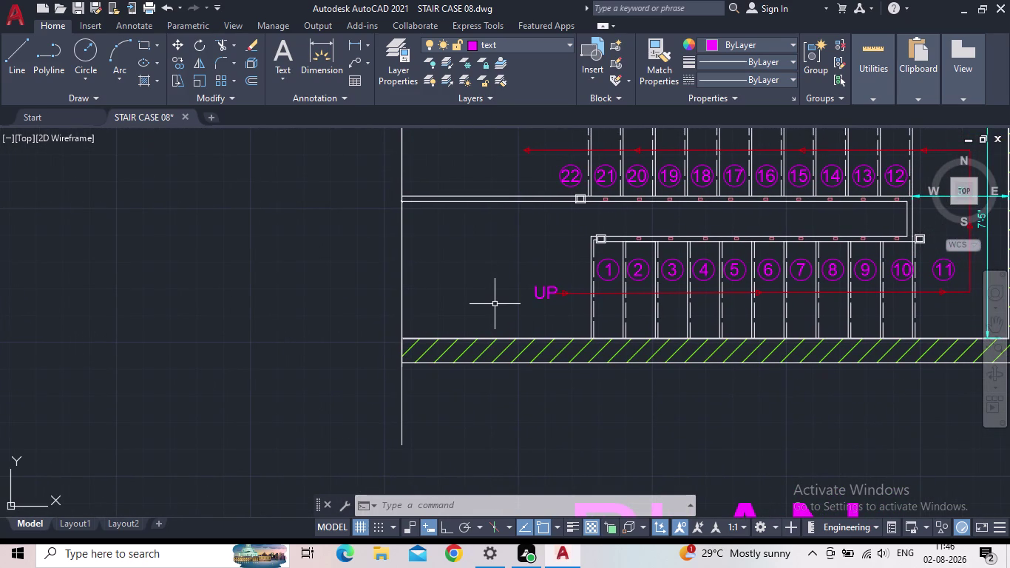
middle_drag(548, 361, 451, 247)
scroll(down, 3)
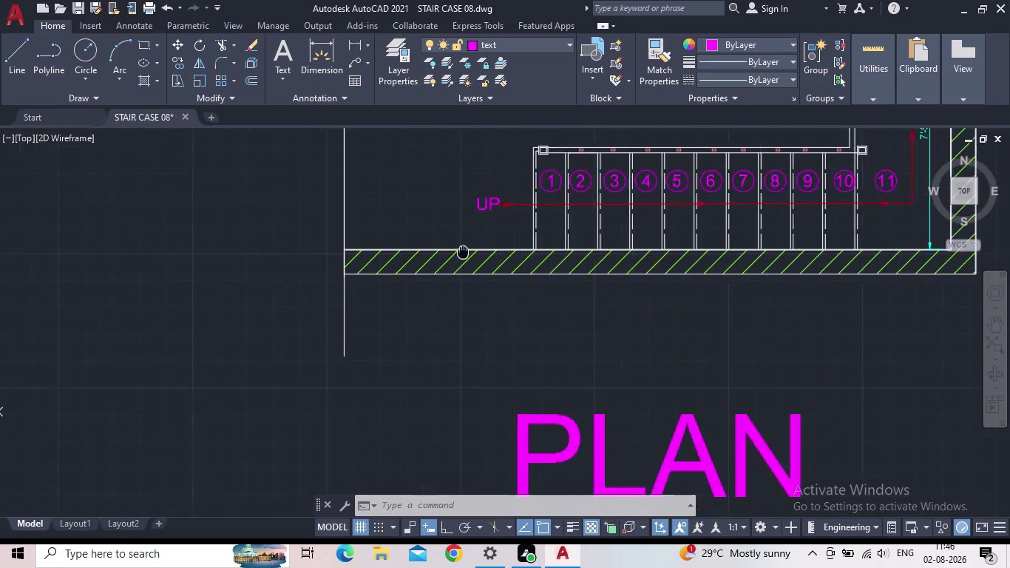
scroll(down, 3)
middle_drag(549, 335, 561, 201)
middle_drag(563, 320, 596, 200)
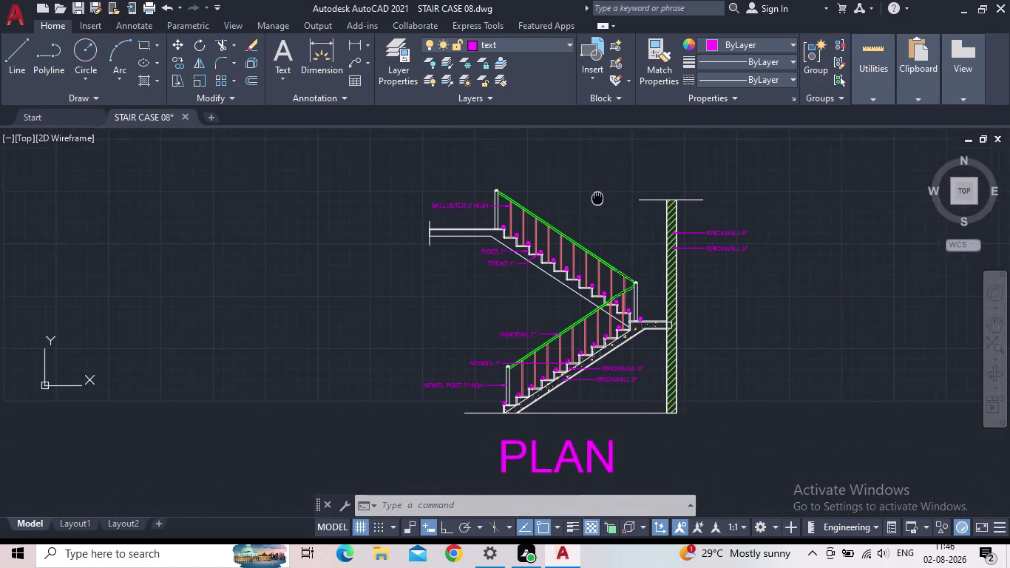
middle_drag(596, 200, 597, 198)
scroll(up, 3)
middle_drag(594, 392, 615, 289)
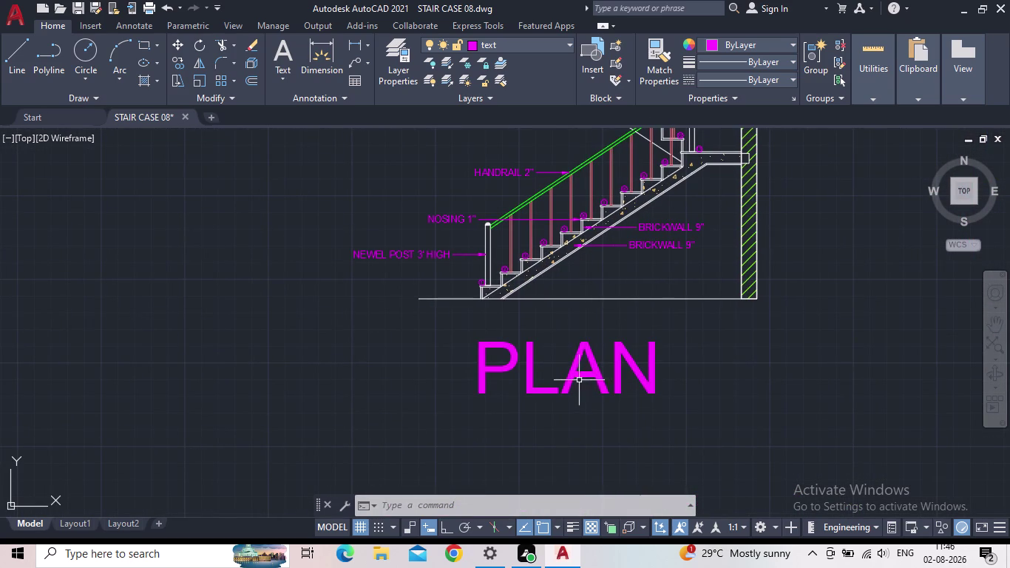
key(Escape)
Retype the copied title as SECTION AT "AA" and exit the text editor.
double_click(592, 368)
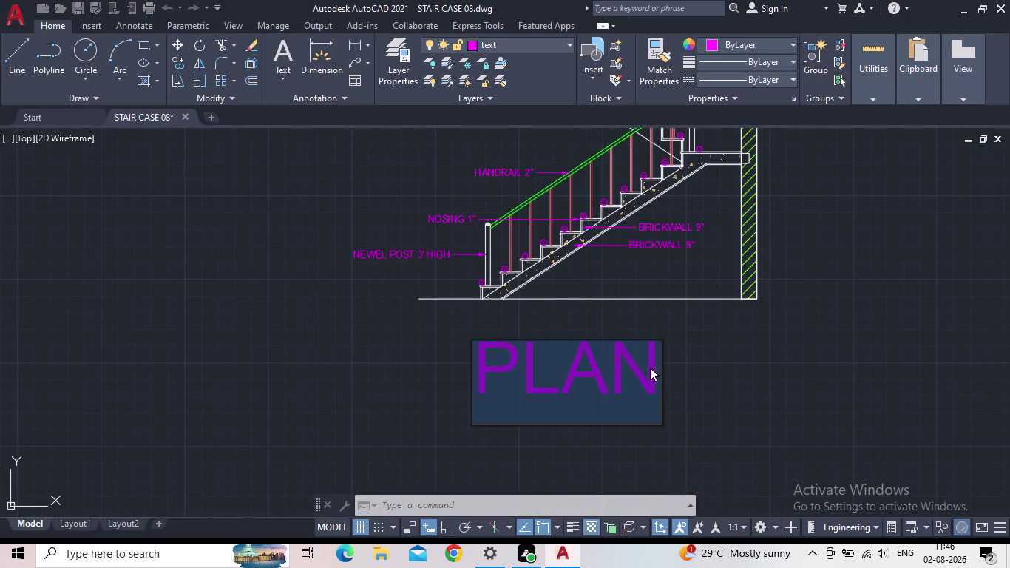
text(SE)
text(C)
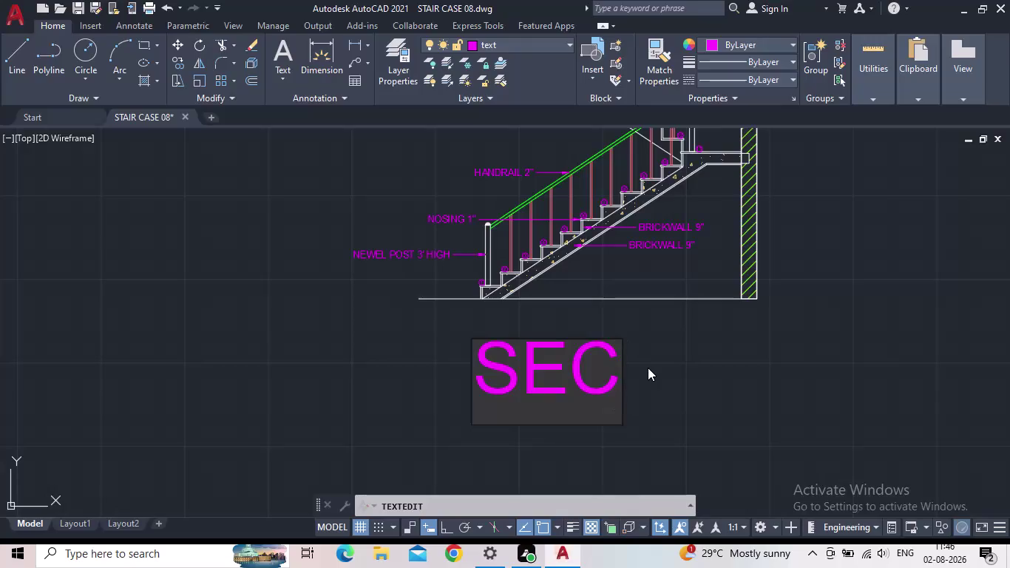
text(TION)
key(space)
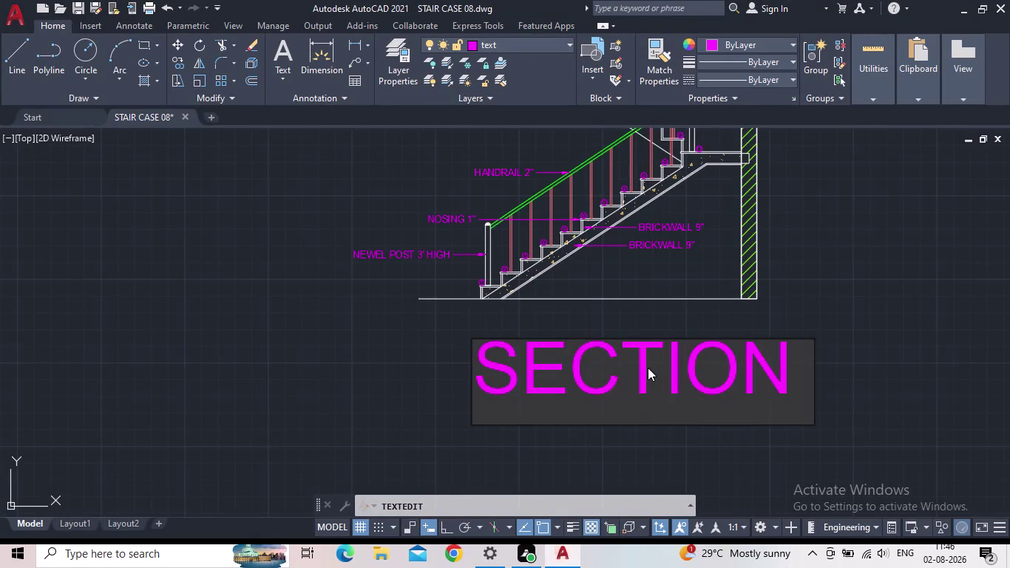
text(AT)
key(space)
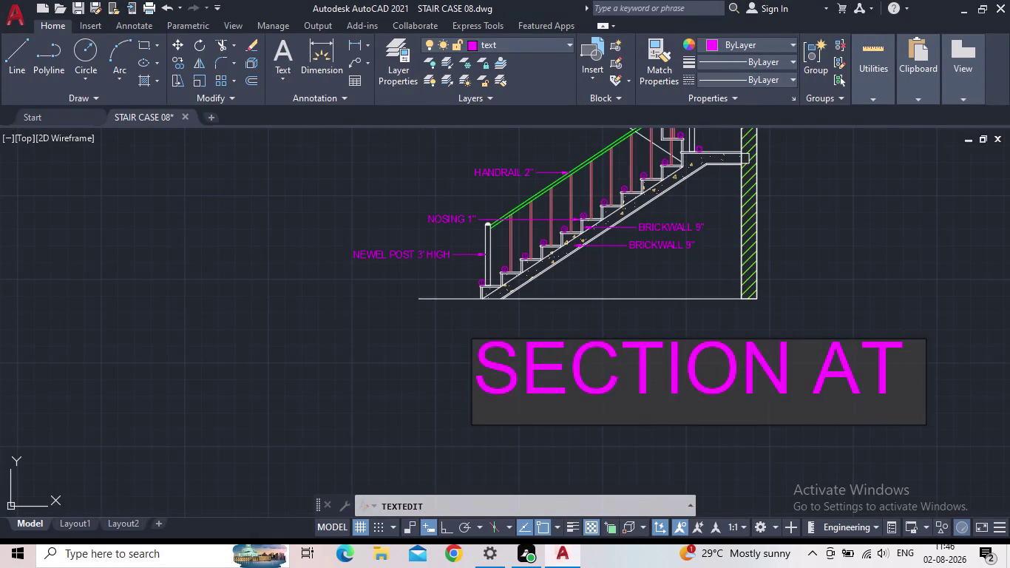
key(shift+quotedbl)
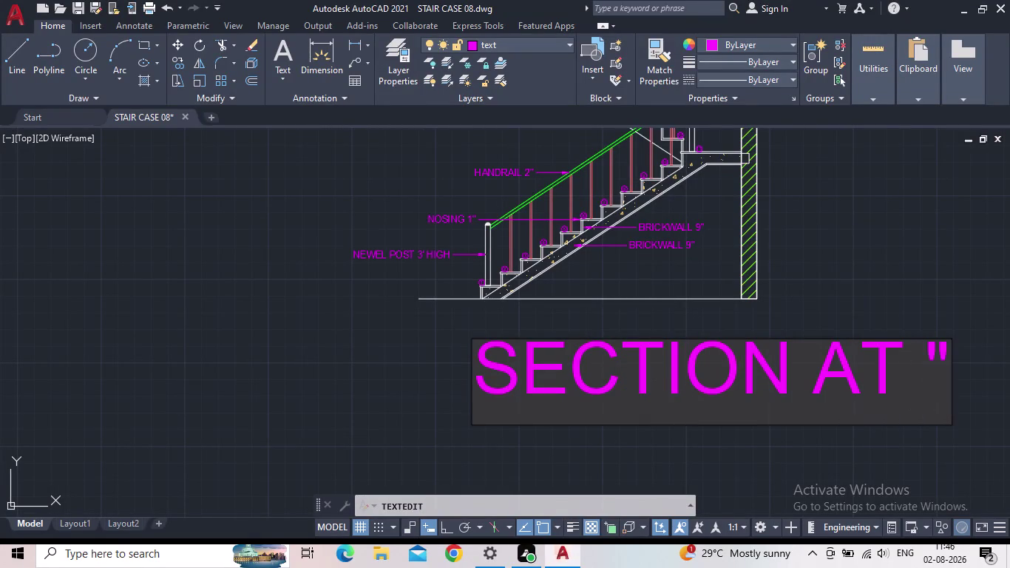
text(AA)
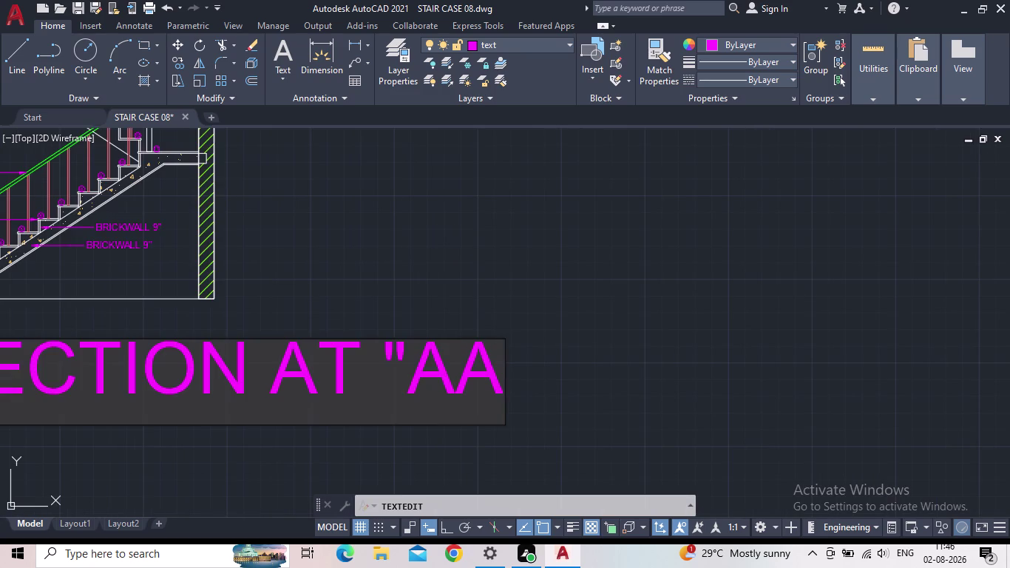
key(shift+quotedbl)
scroll(down, 3)
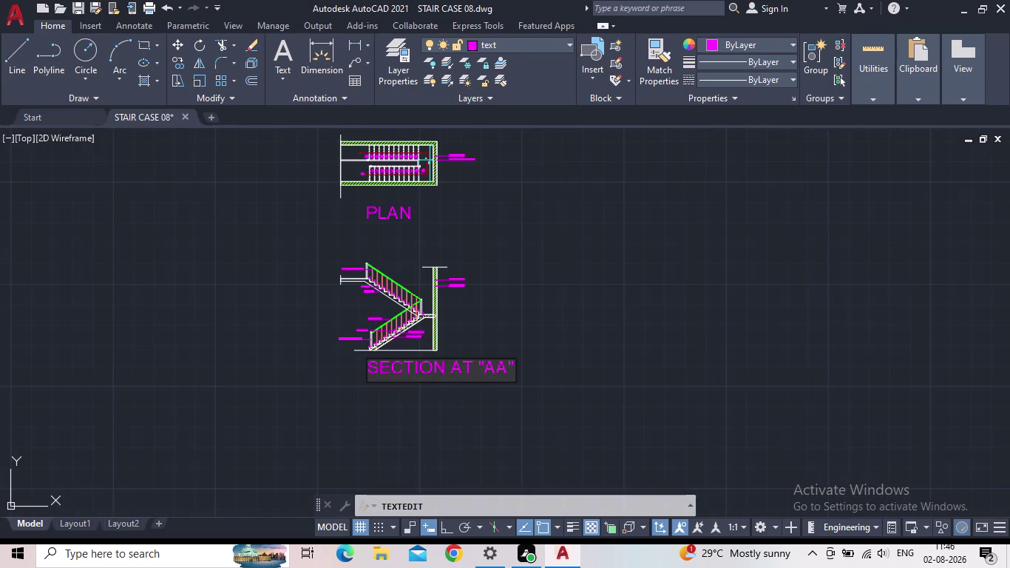
key(Return)
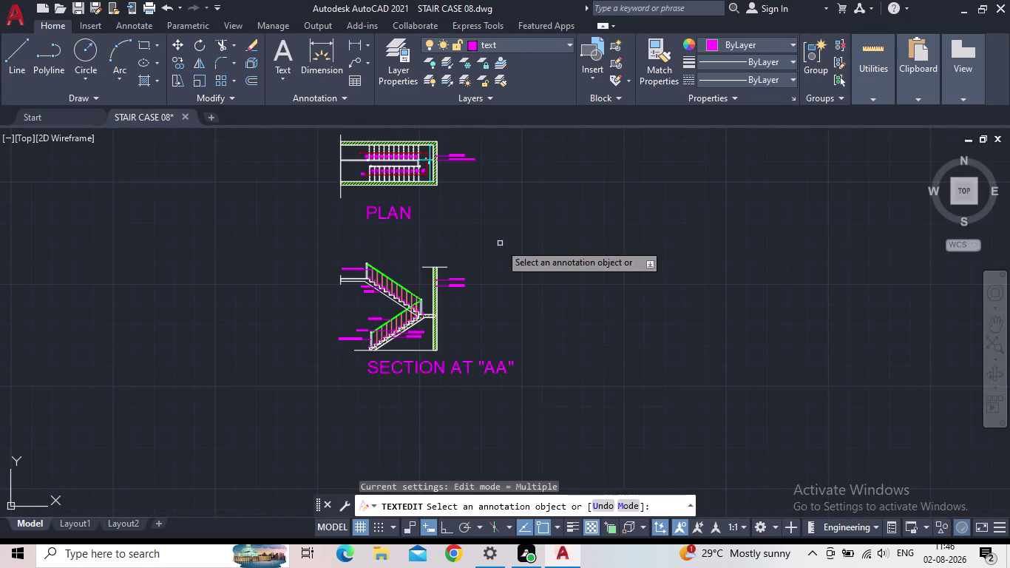
key(Escape)
click(442, 372)
Move the title's grip so it starts at the section view's left edge.
click(365, 376)
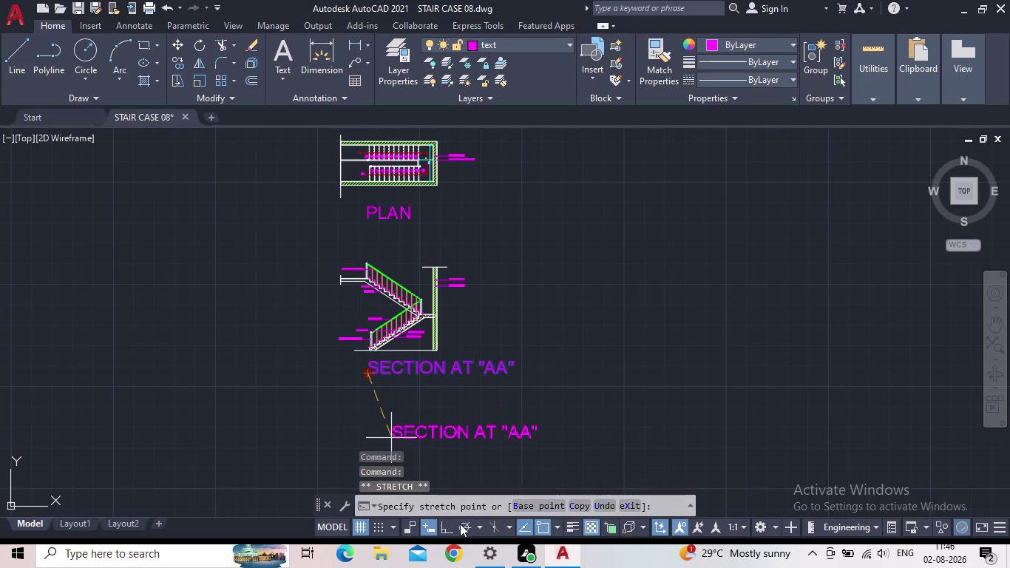
scroll(up, 3)
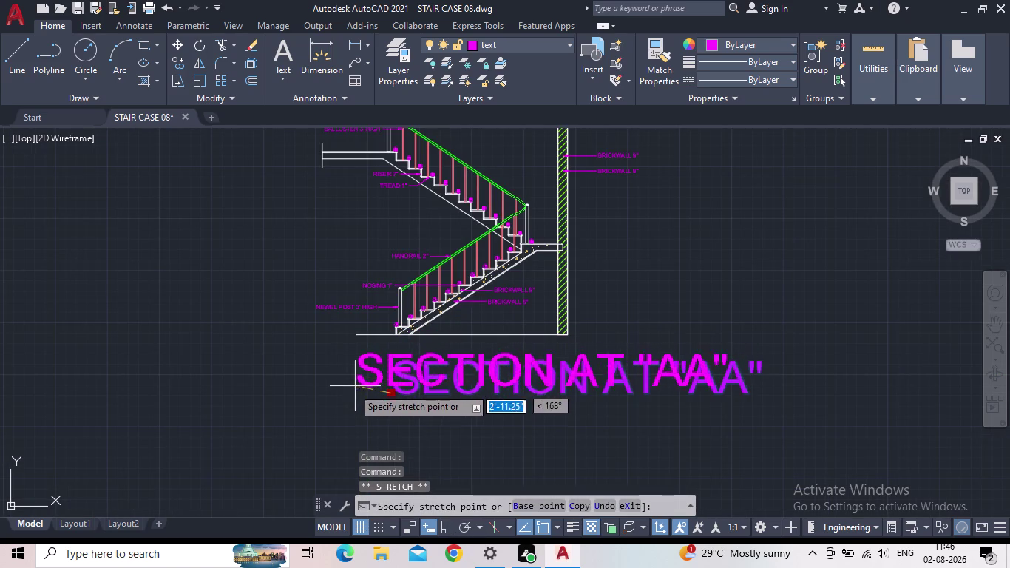
click(323, 393)
scroll(down, 3)
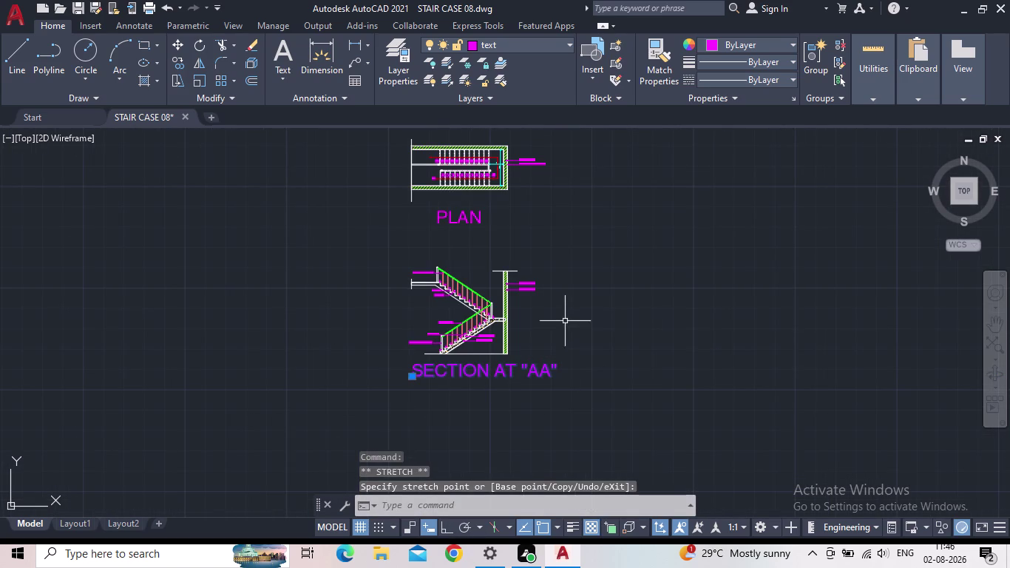
key(Escape)
Pan across the drawing to bring the plan view back into sight.
scroll(up, 3)
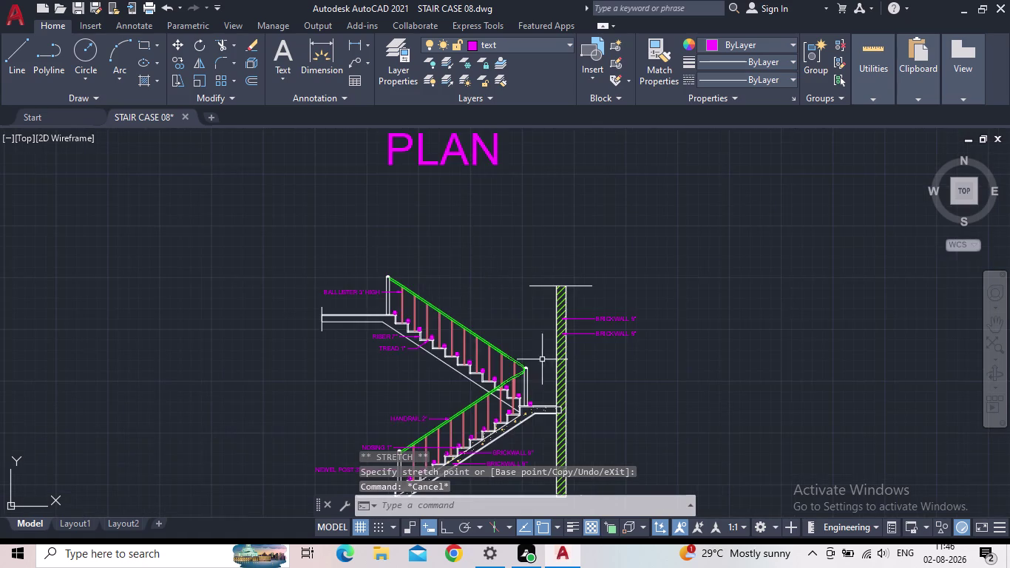
scroll(down, 3)
middle_drag(527, 344, 523, 200)
scroll(down, 3)
middle_drag(512, 206, 514, 257)
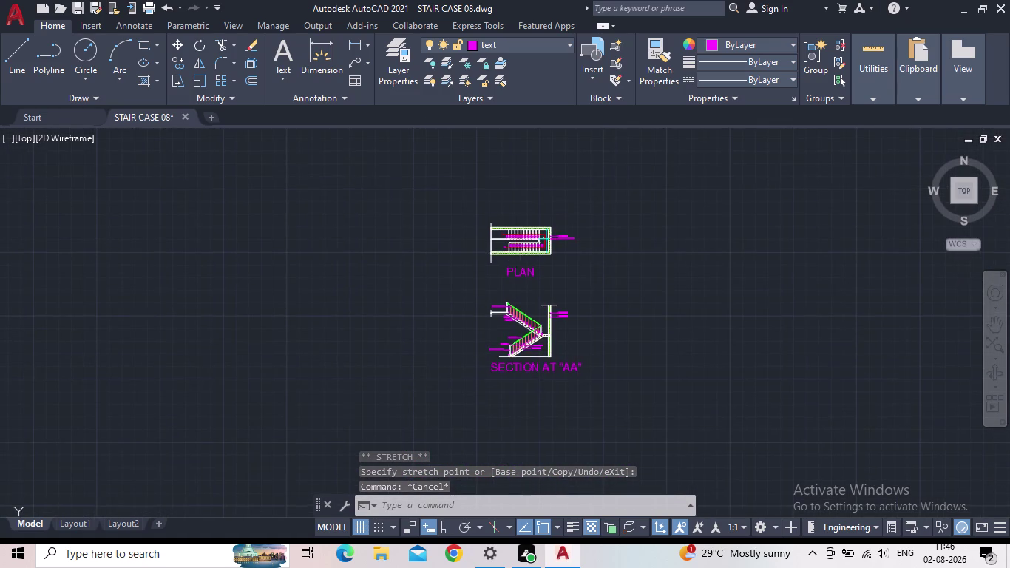
scroll(up, 3)
middle_drag(688, 281, 674, 252)
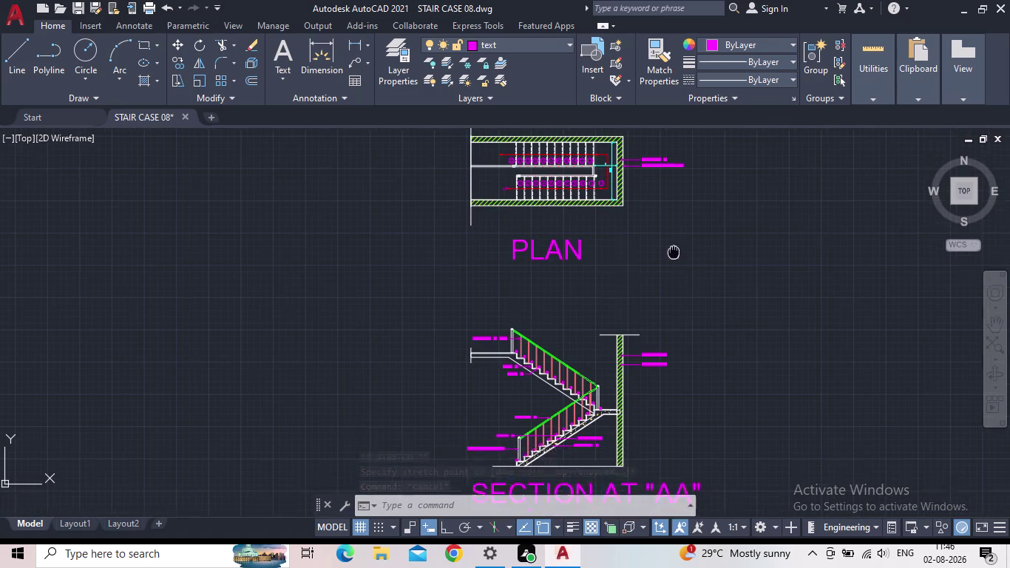
middle_drag(674, 252, 589, 222)
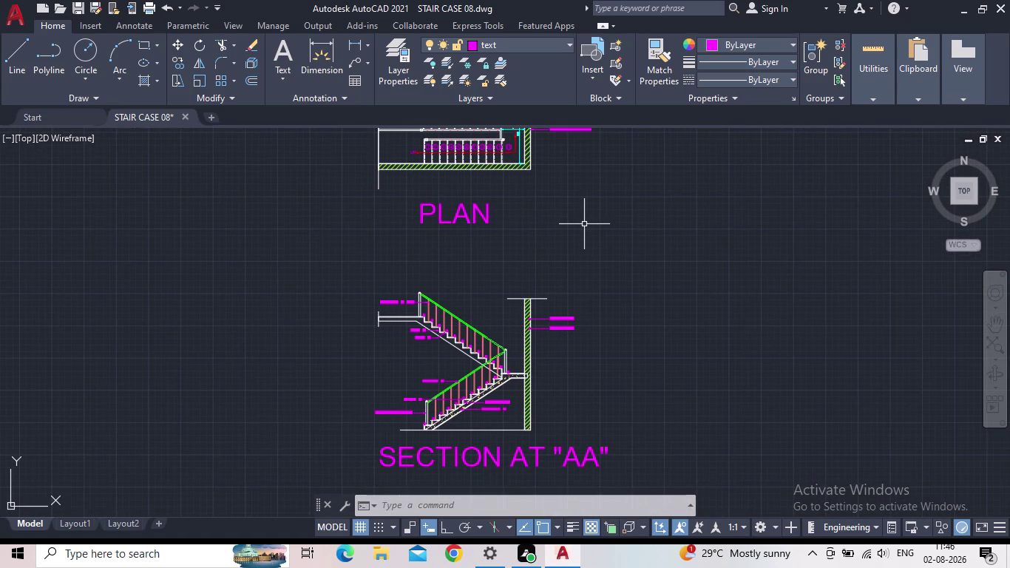
middle_drag(531, 204, 566, 335)
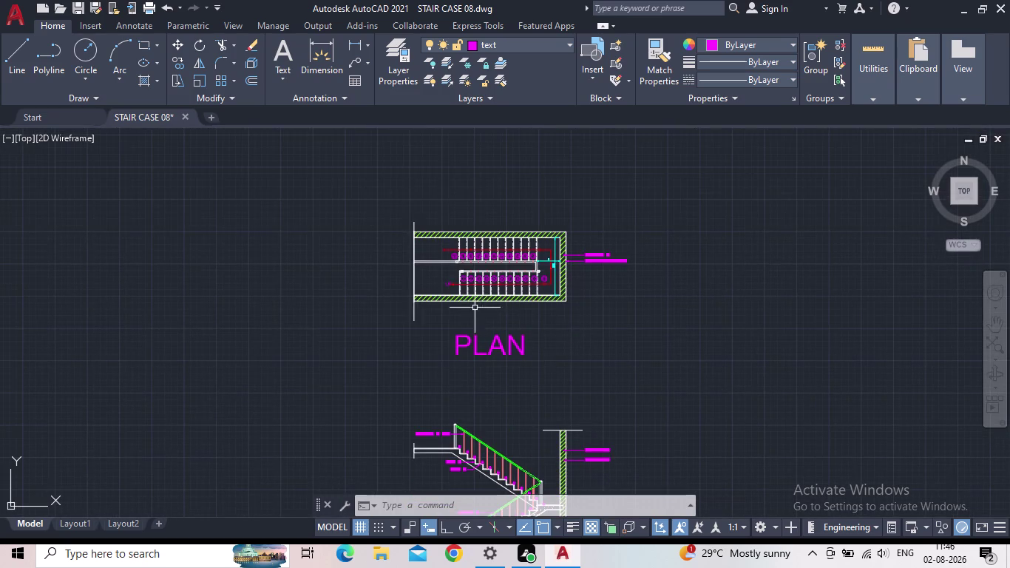
scroll(up, 3)
Make 'section' the current layer in Layer Properties and close the palette.
click(400, 76)
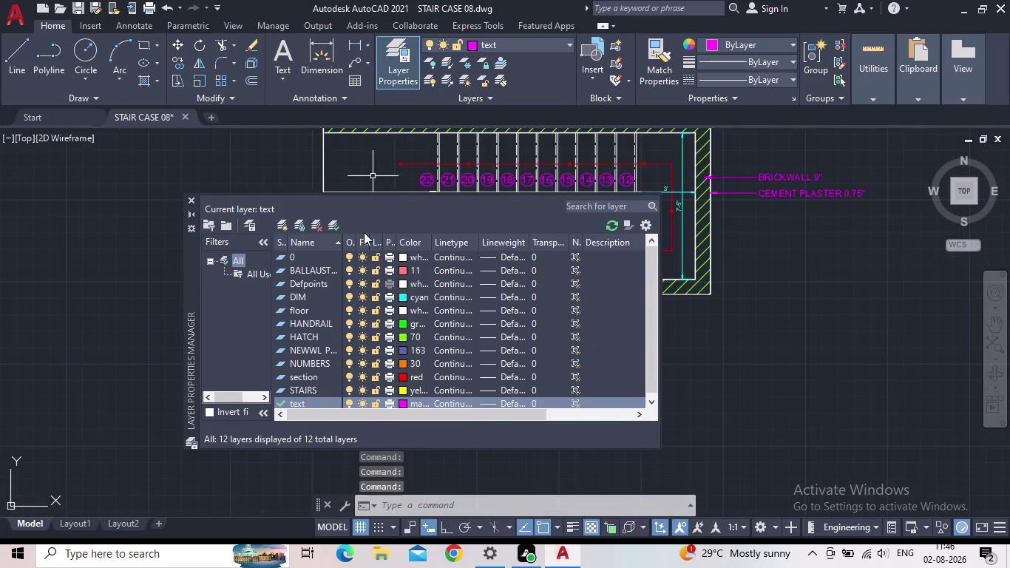
double_click(282, 379)
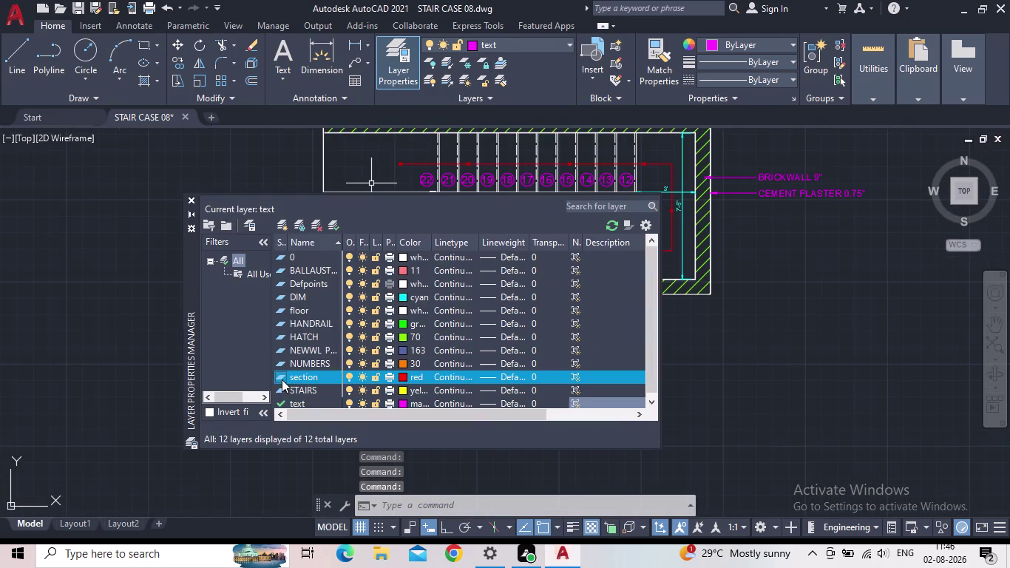
click(187, 198)
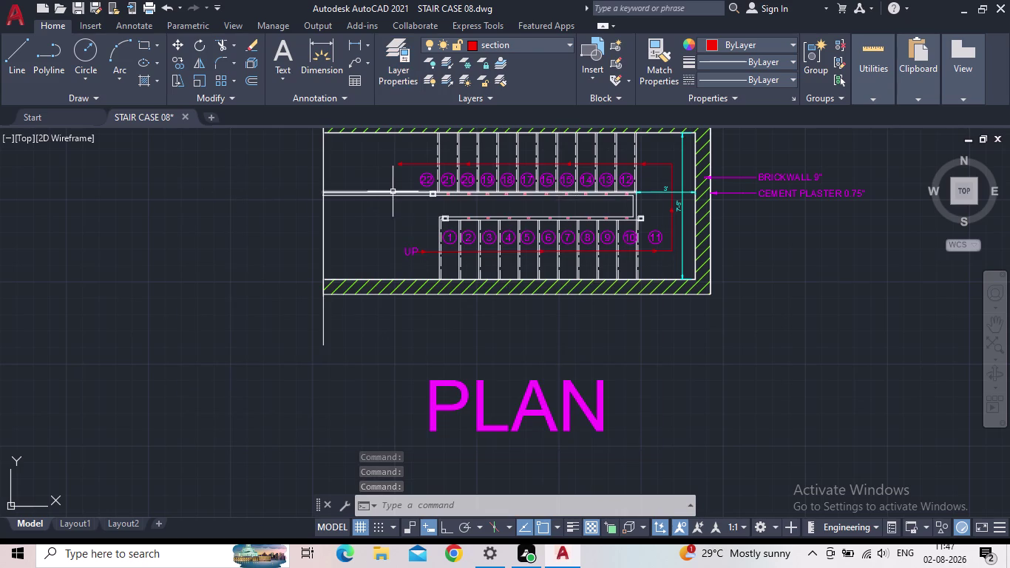
Pan and zoom in on the plan's lower flight.
middle_drag(416, 190, 326, 170)
scroll(up, 3)
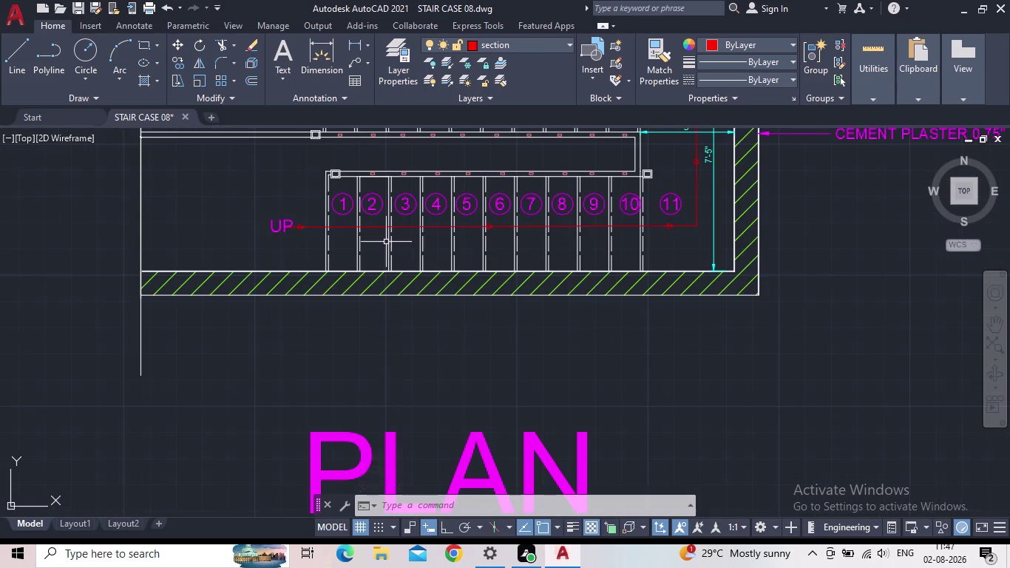
middle_drag(374, 244, 393, 342)
scroll(down, 3)
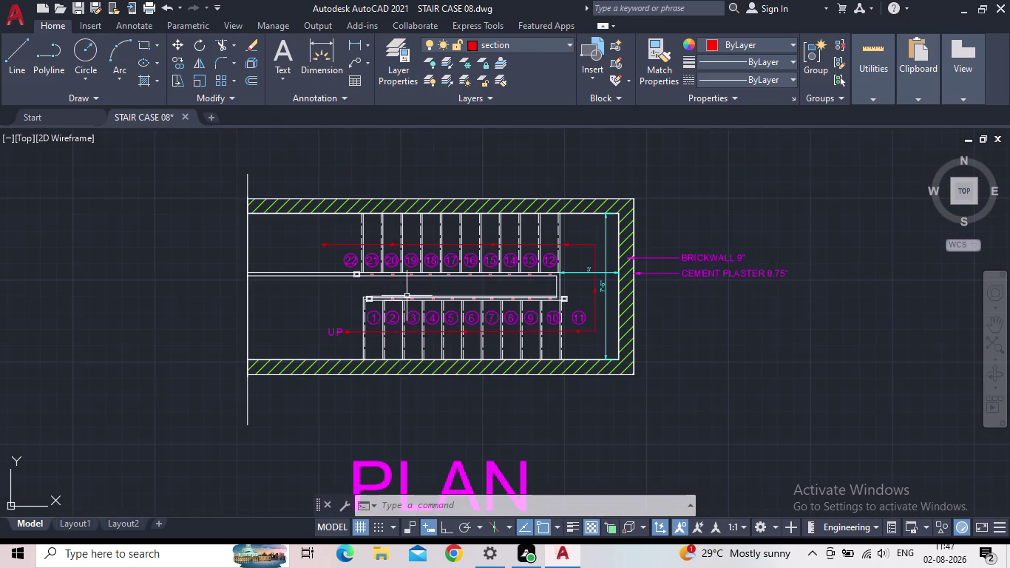
scroll(up, 3)
middle_drag(404, 285, 444, 224)
scroll(down, 3)
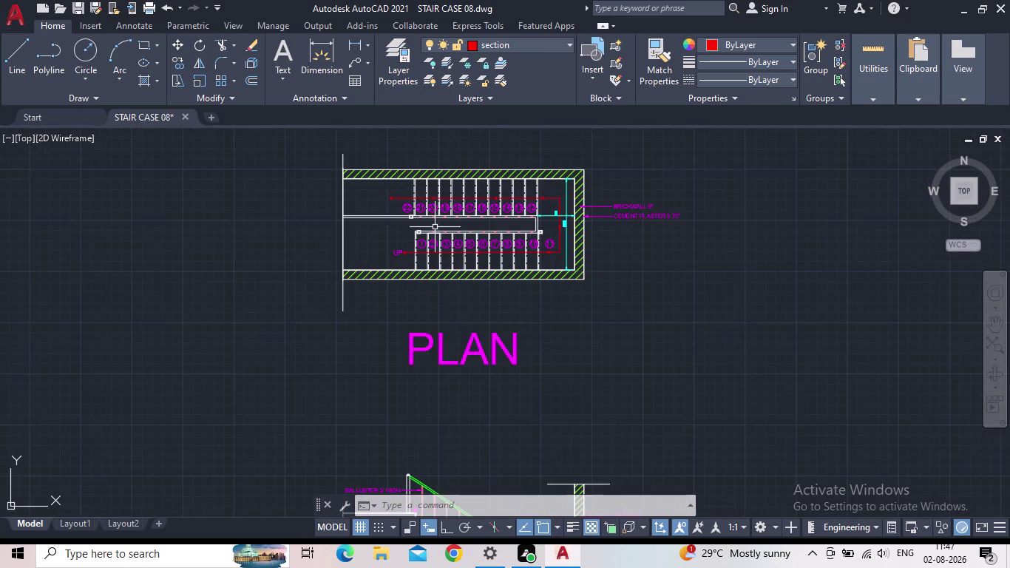
scroll(up, 3)
middle_drag(446, 228, 399, 191)
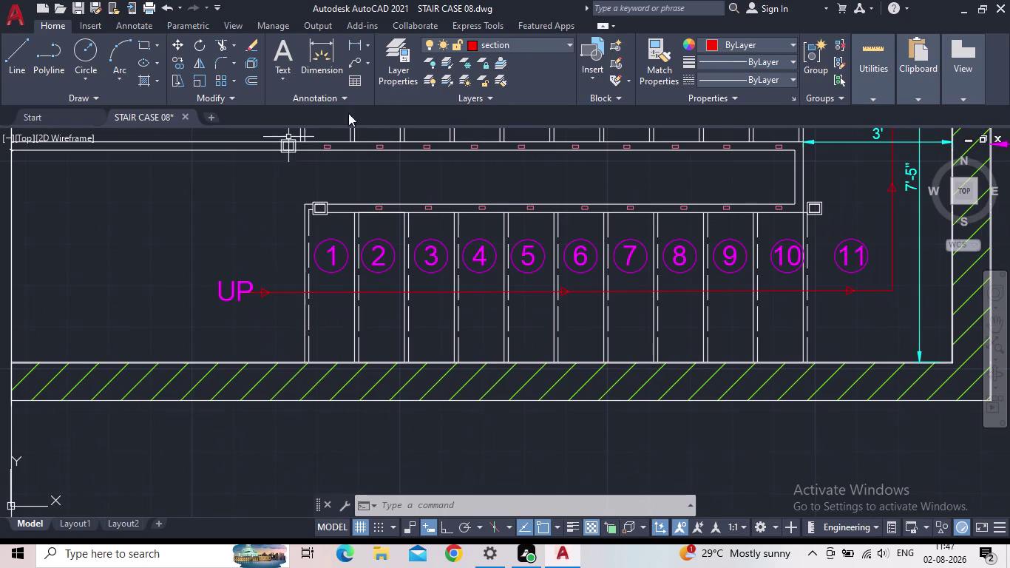
click(29, 61)
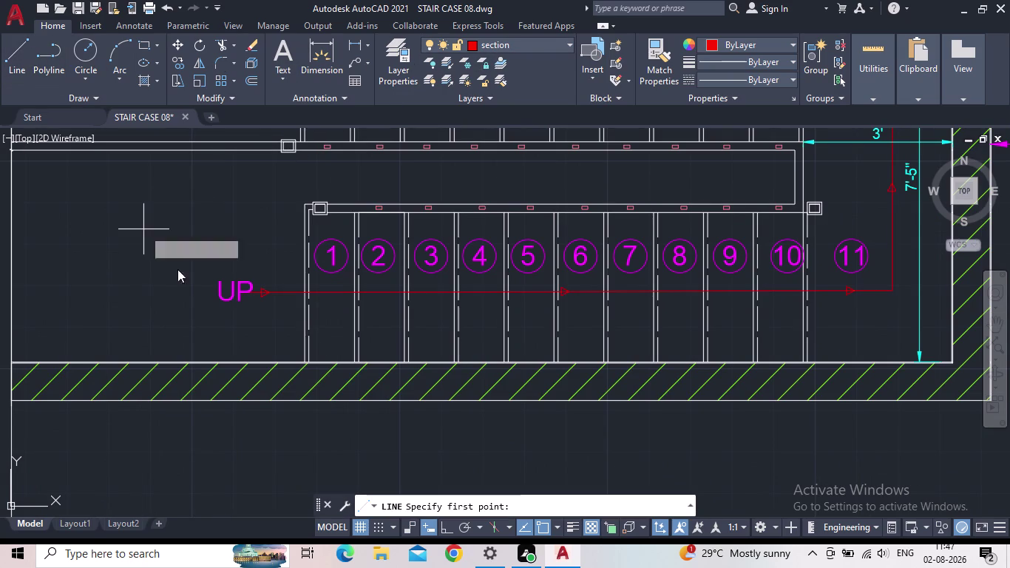
Draw the red section cutting line across the plan with short ticks at both ends.
middle_drag(290, 326, 316, 283)
scroll(down, 3)
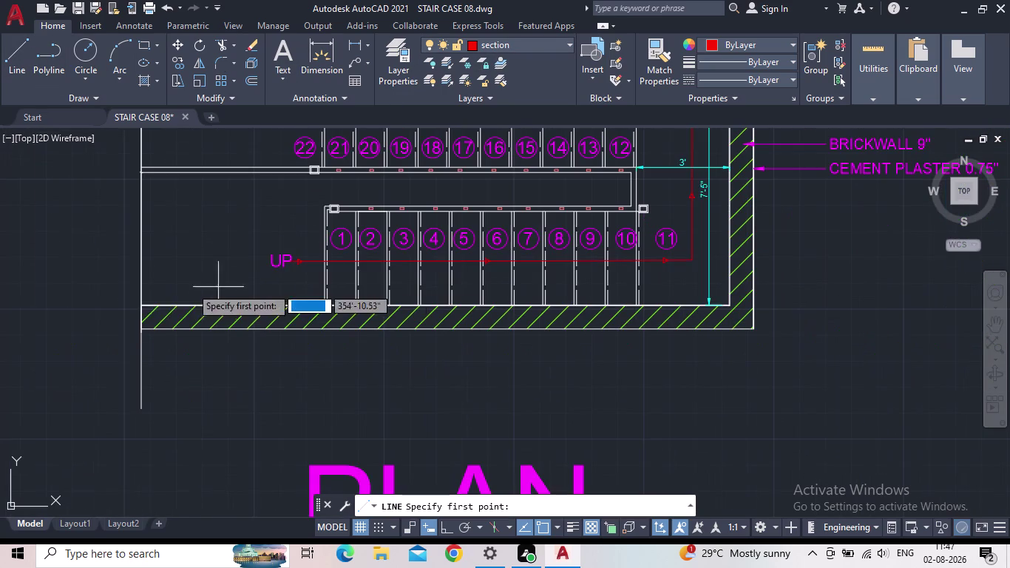
click(445, 528)
drag(94, 283, 101, 279)
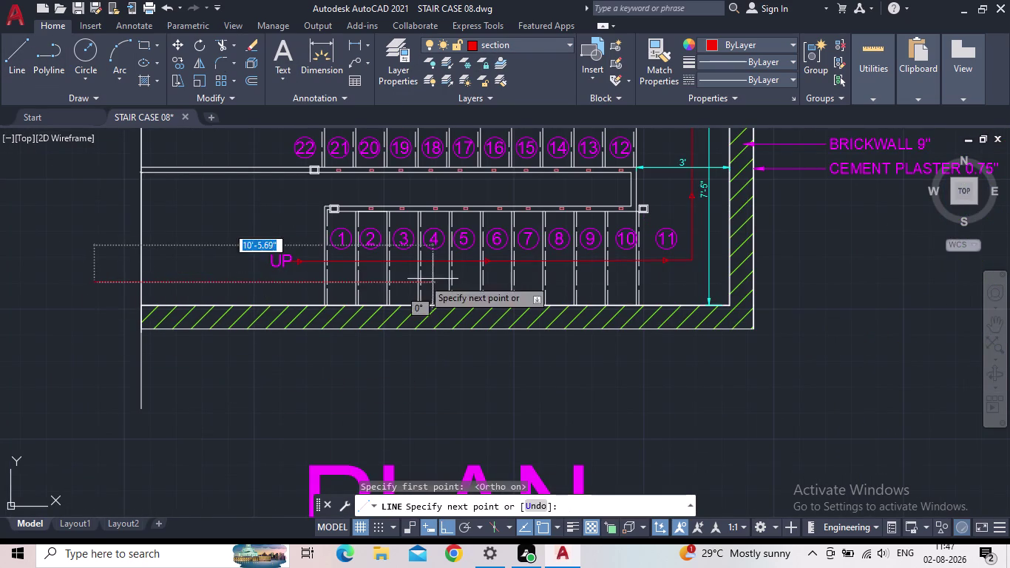
click(830, 269)
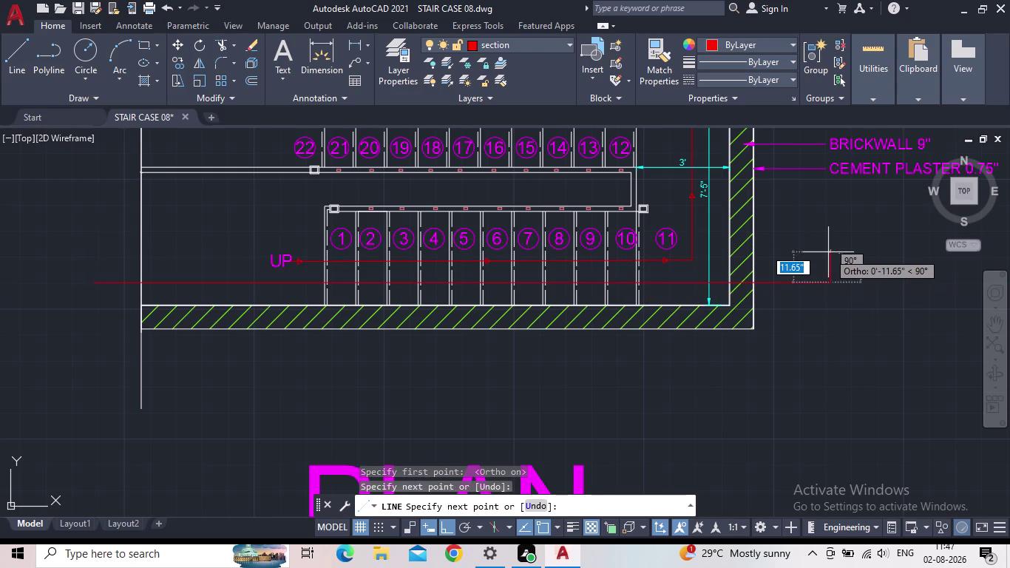
click(830, 266)
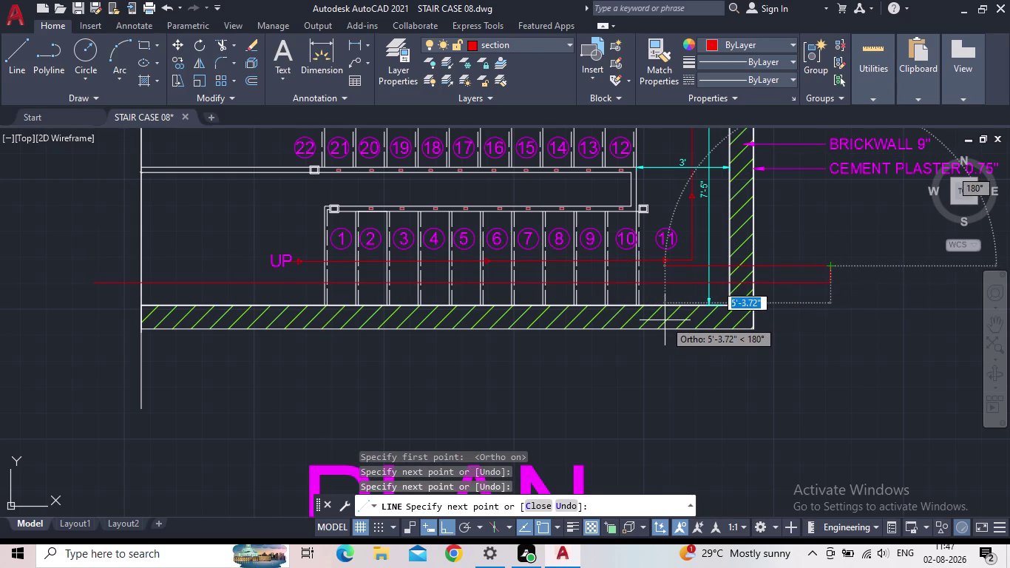
key(Escape)
key(space)
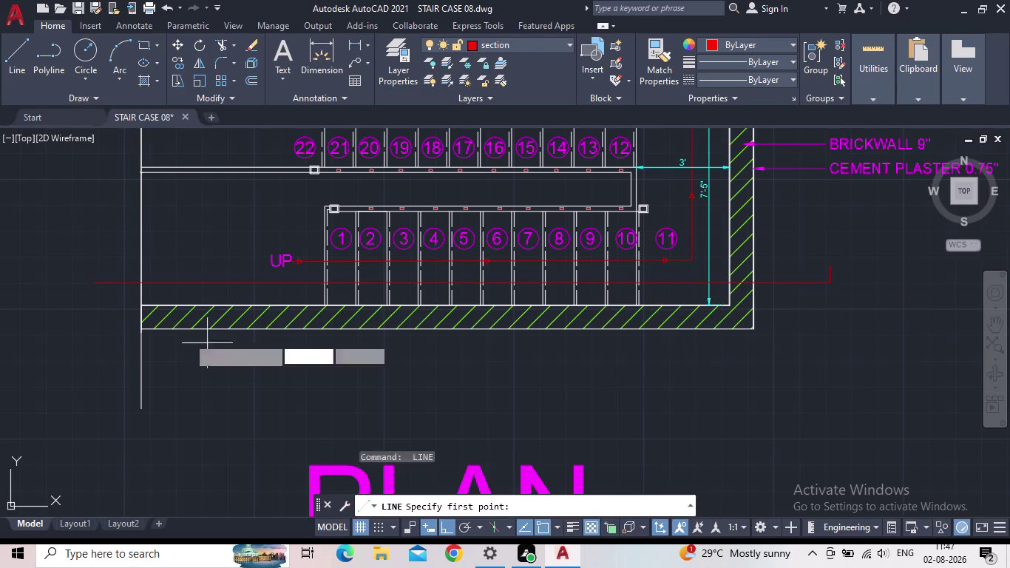
click(99, 285)
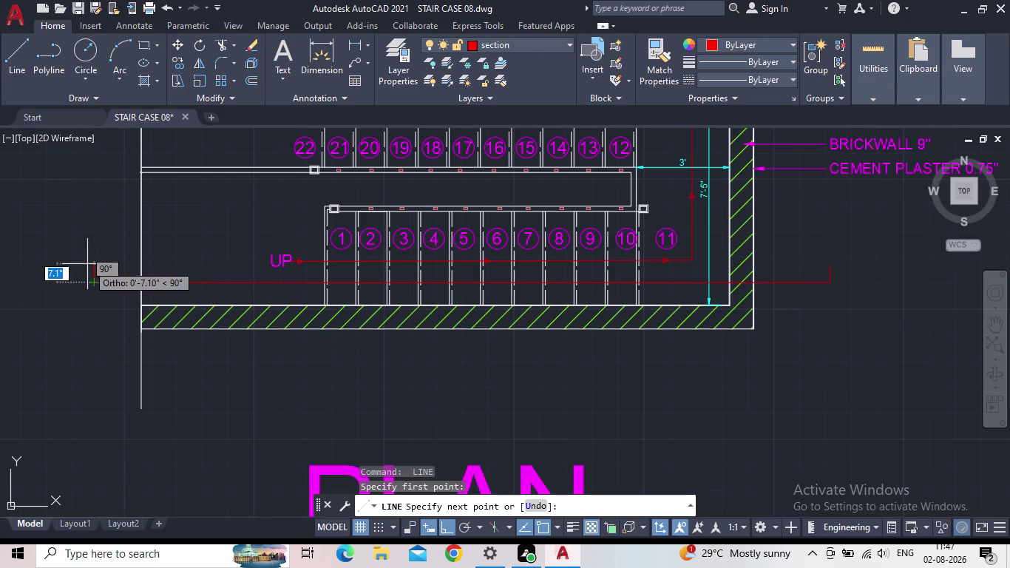
click(88, 264)
key(Escape)
Pan over to the upper steps of the section view.
scroll(down, 3)
middle_drag(216, 317, 291, 265)
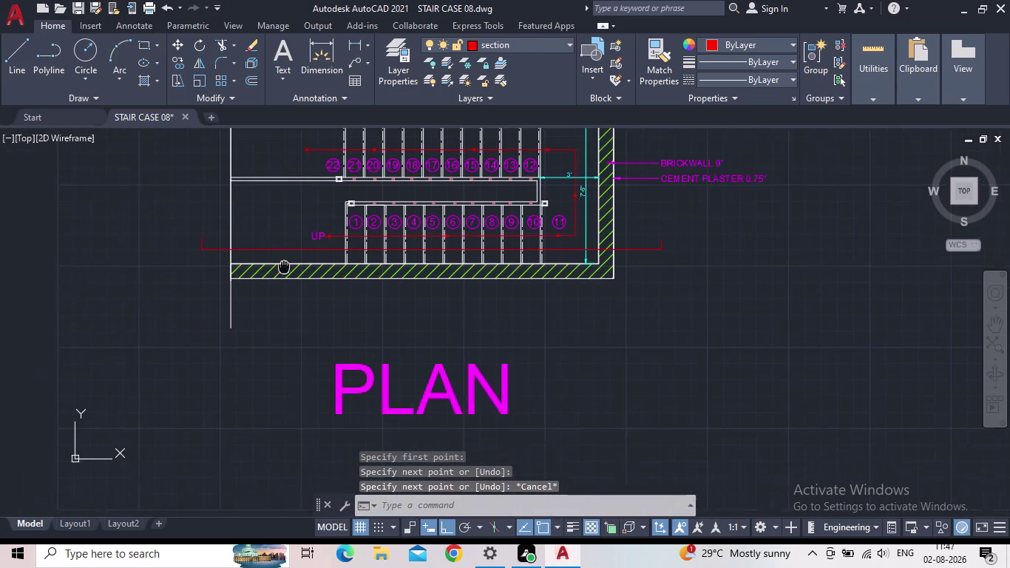
middle_drag(291, 264, 301, 260)
middle_drag(259, 326, 350, 293)
scroll(up, 3)
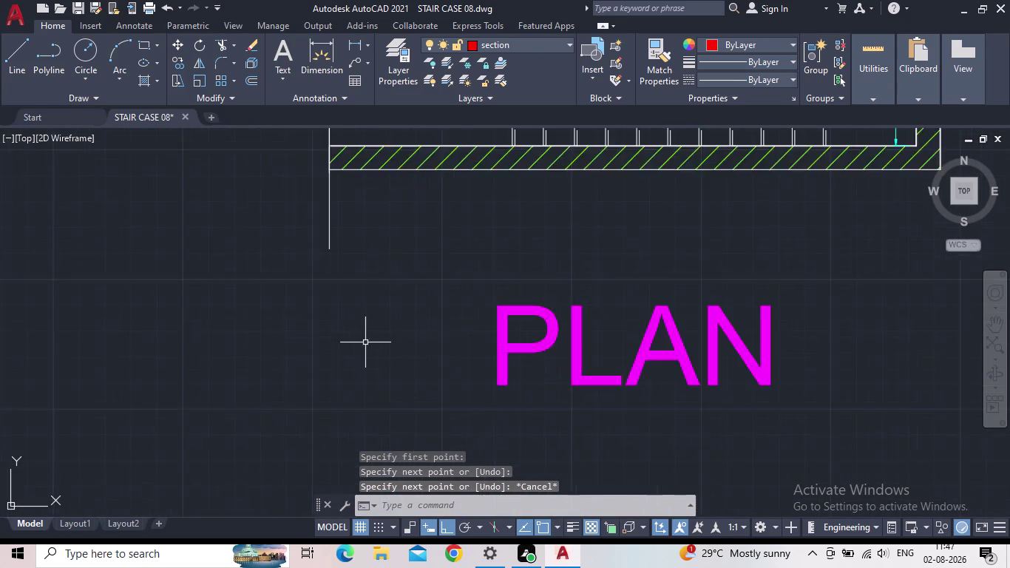
scroll(down, 3)
middle_drag(369, 326, 342, 202)
scroll(down, 3)
scroll(up, 3)
scroll(up, 3)
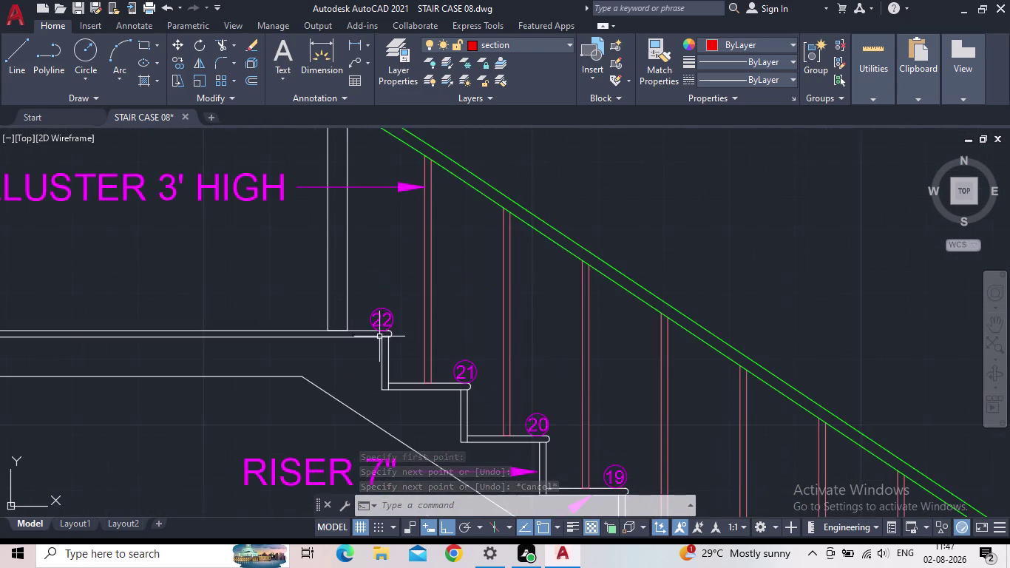
scroll(up, 3)
key(c)
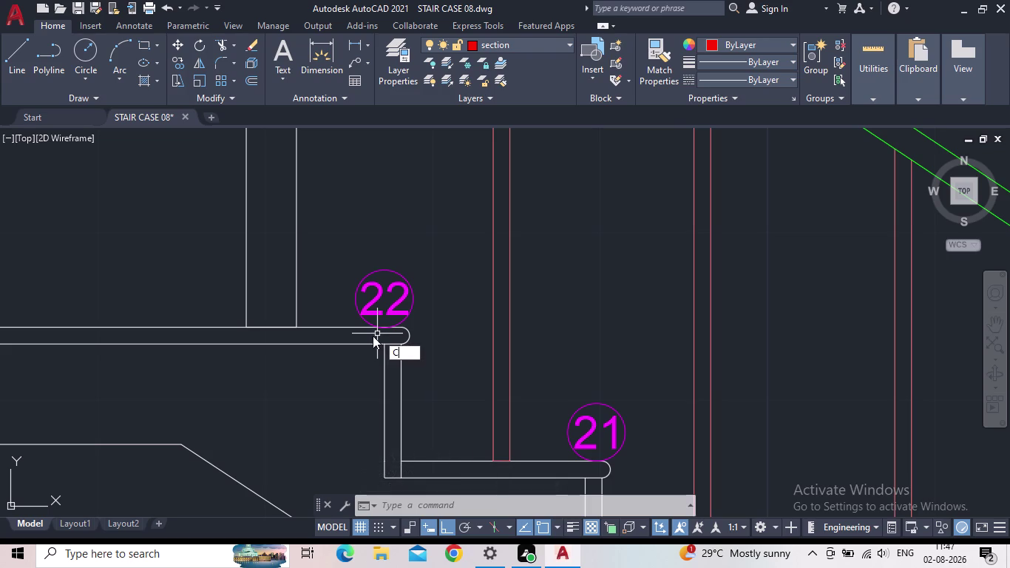
key(Escape)
Return to the UP label near step 1 and start CO.
scroll(down, 3)
middle_drag(238, 271, 352, 430)
scroll(down, 3)
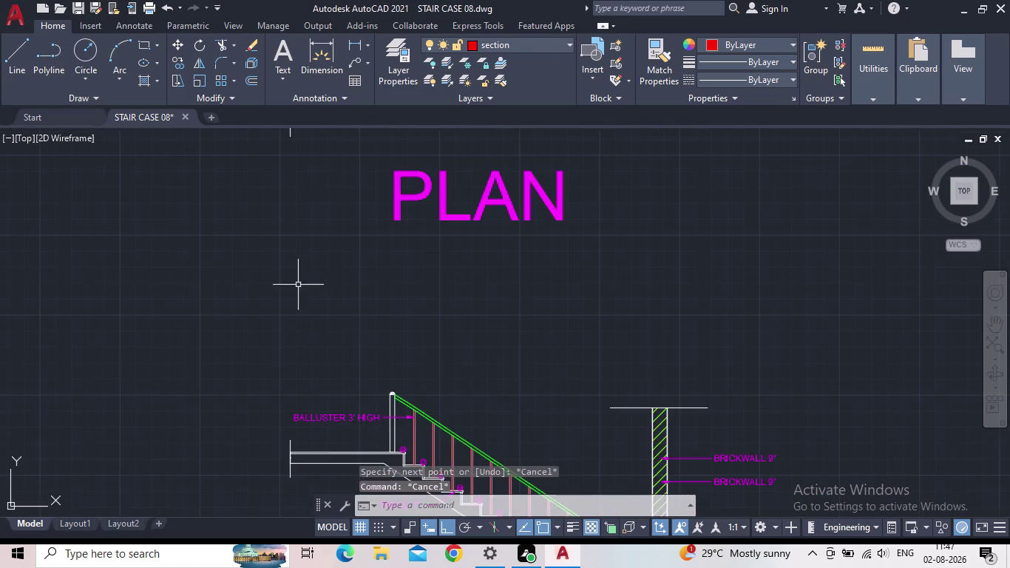
middle_drag(303, 279, 405, 512)
scroll(up, 3)
scroll(up, 3)
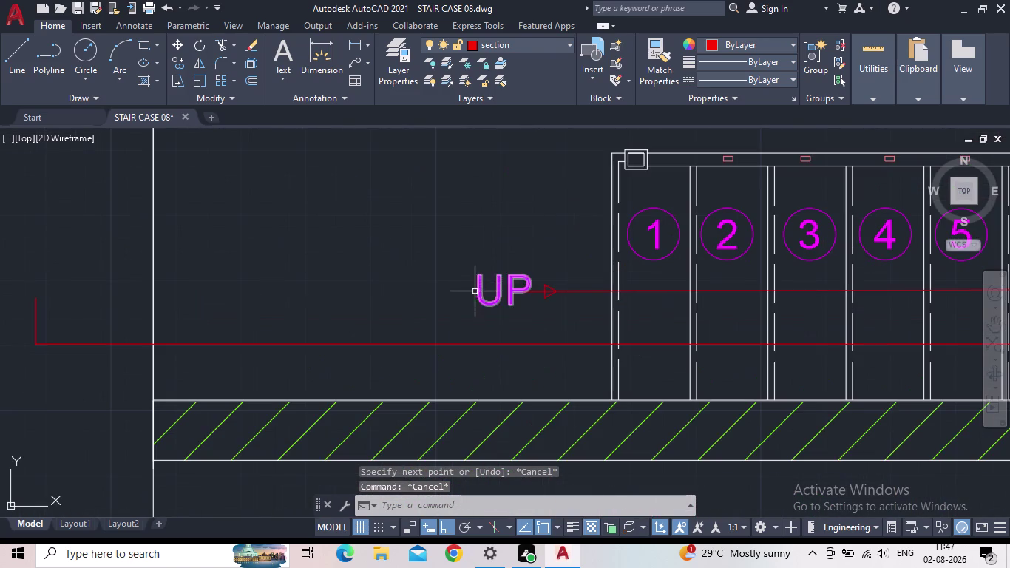
key(c)
key(o)
key(Return)
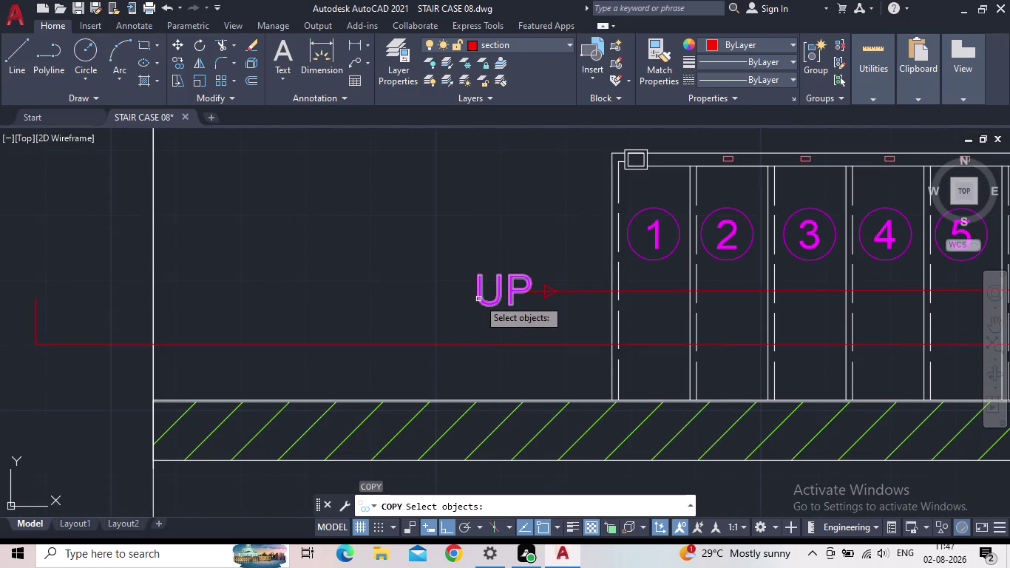
Copy UP to both ends of the section line, left of the plan and past the right wall.
click(479, 299)
key(space)
drag(479, 303, 478, 305)
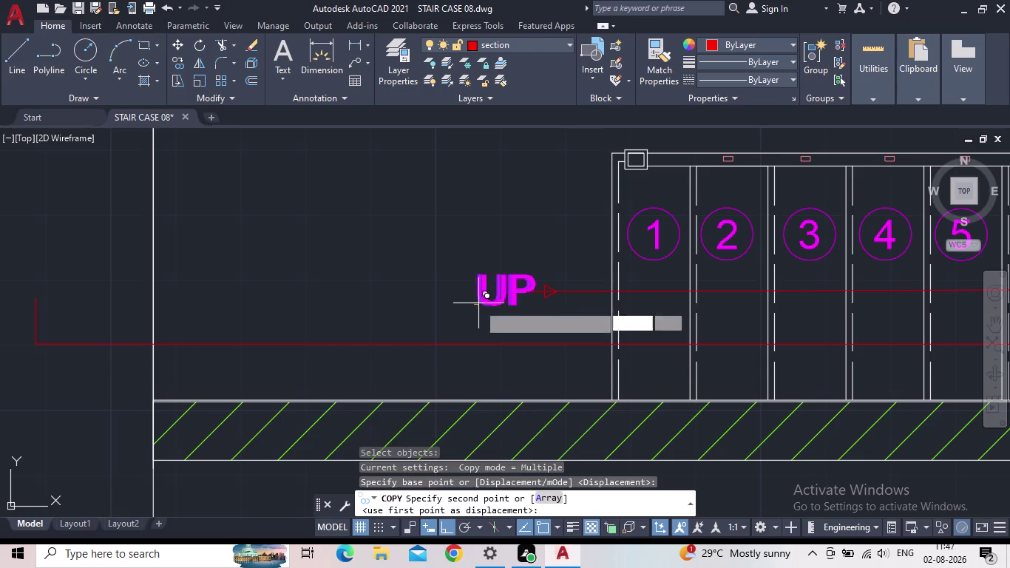
drag(478, 305, 469, 307)
middle_drag(242, 291, 426, 289)
scroll(down, 3)
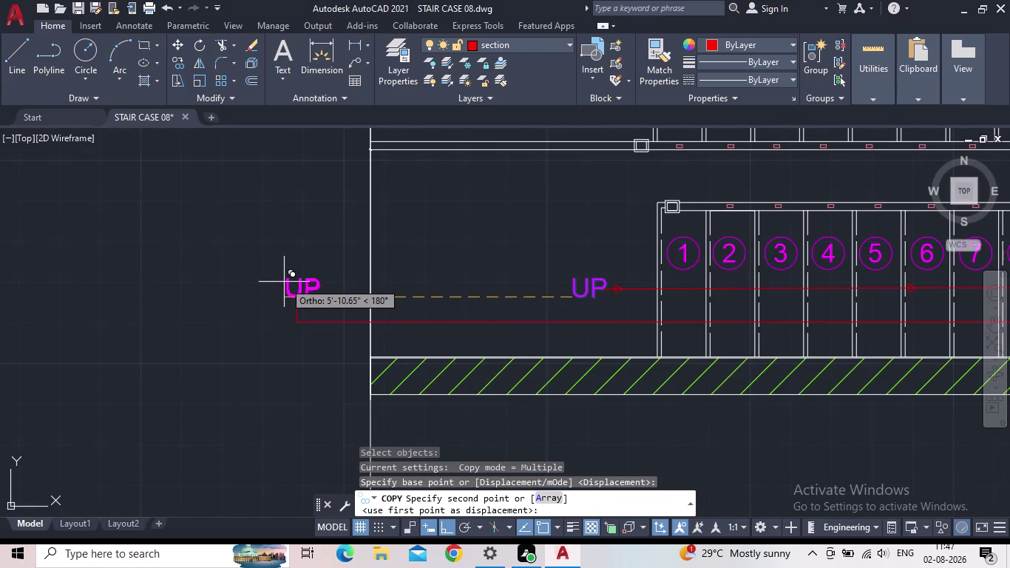
click(284, 282)
middle_drag(555, 278, 115, 308)
scroll(down, 3)
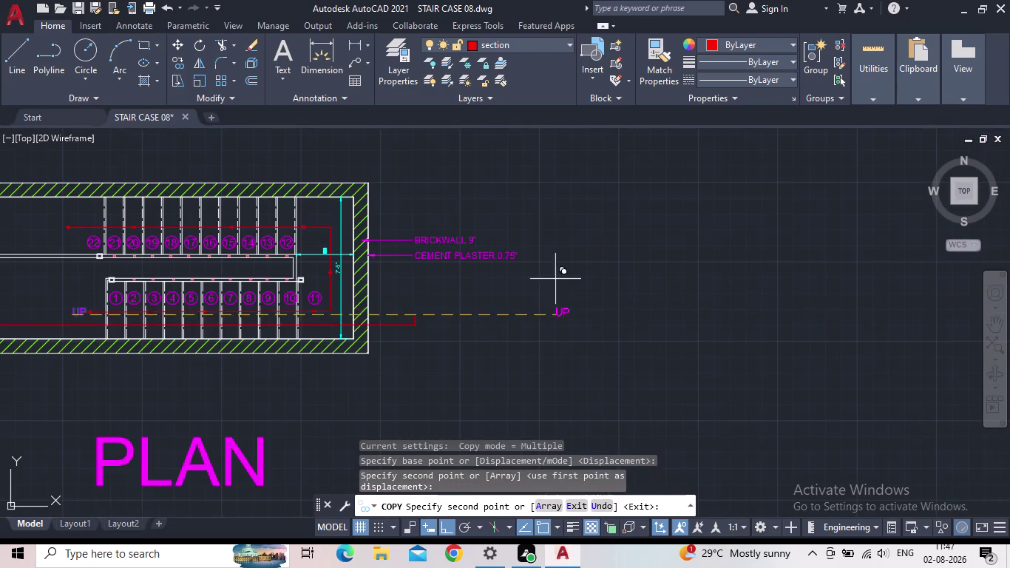
scroll(up, 3)
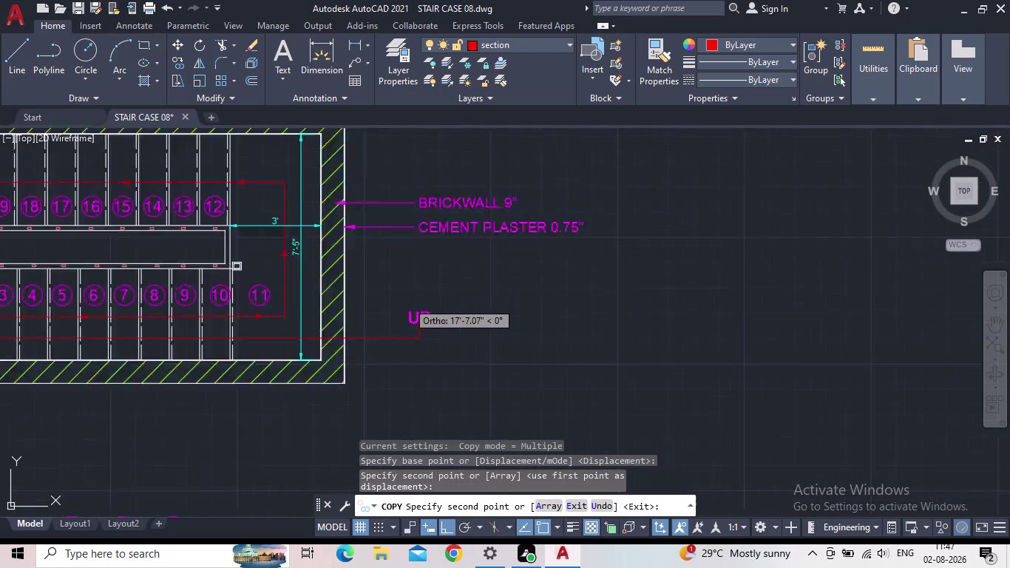
scroll(up, 3)
click(411, 311)
key(Escape)
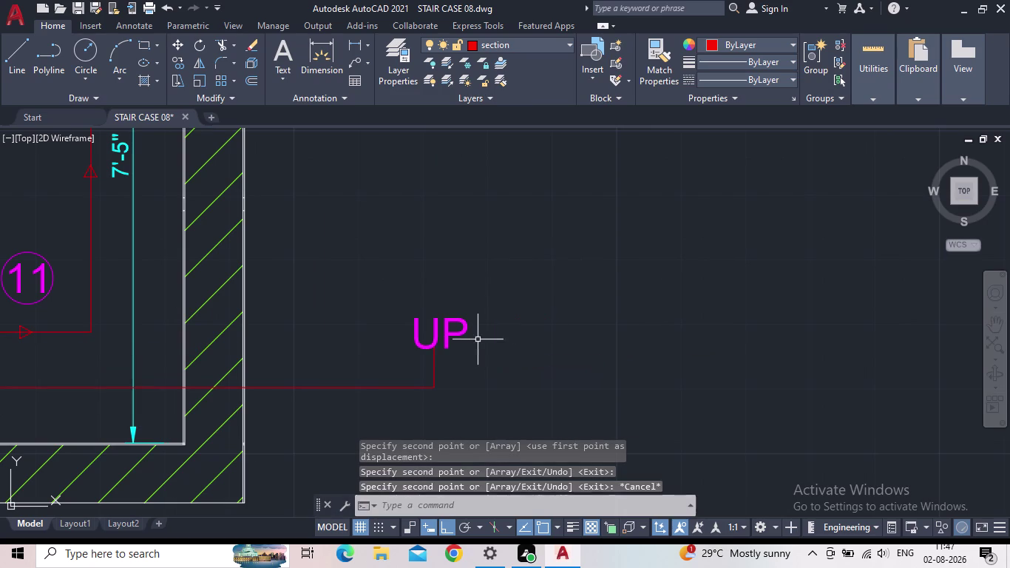
double_click(436, 334)
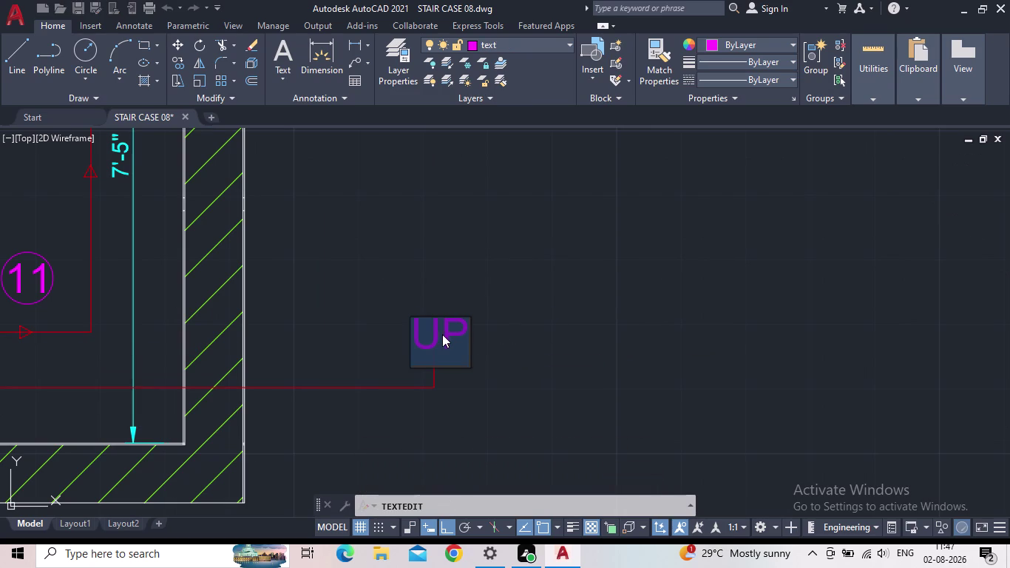
Replace the right-end copied UP label's text with A.
key(a)
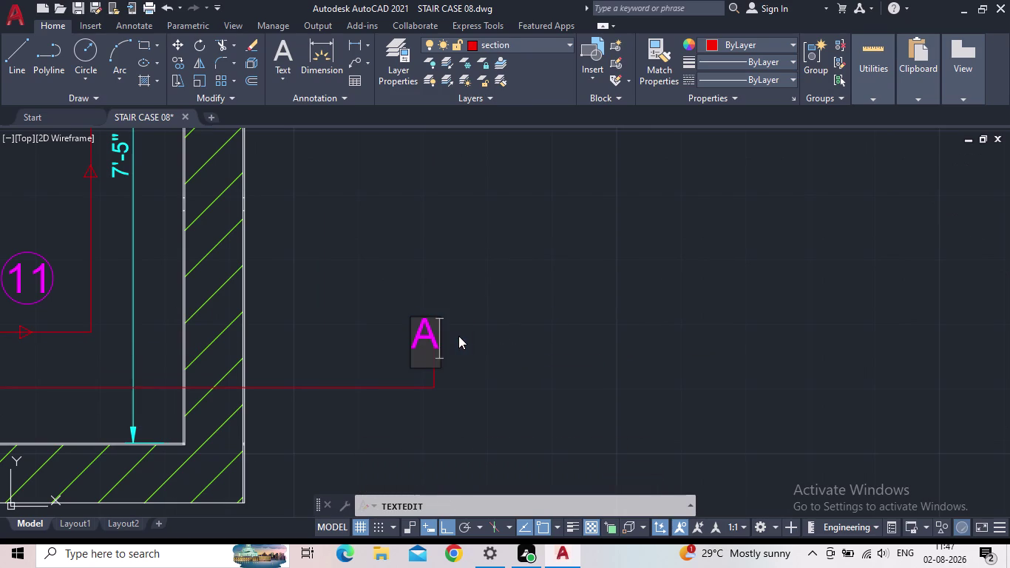
key(Return)
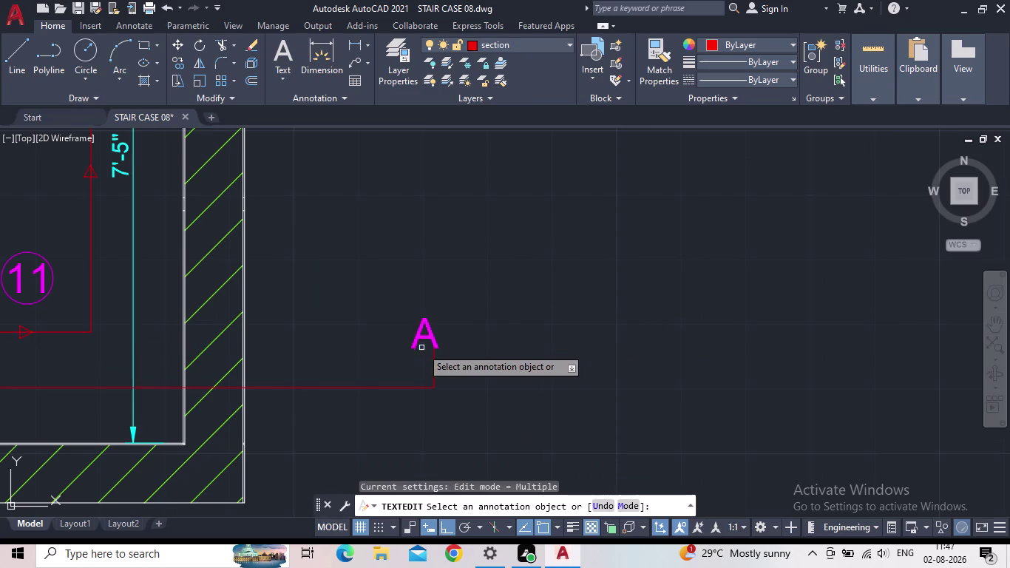
key(Escape)
Move the A label slightly right with its grip, then pan toward the left UP copy.
click(414, 343)
scroll(up, 3)
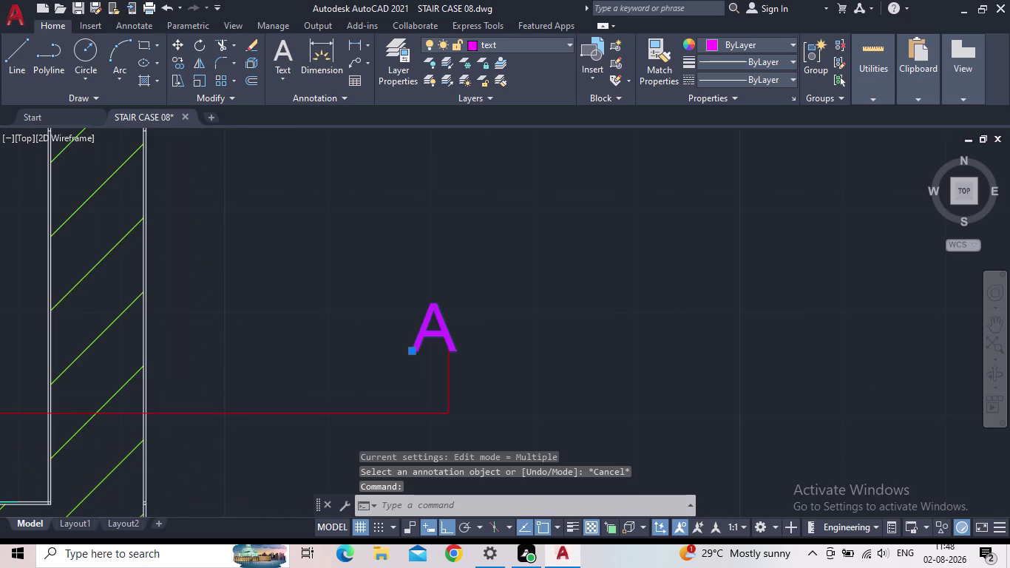
click(413, 354)
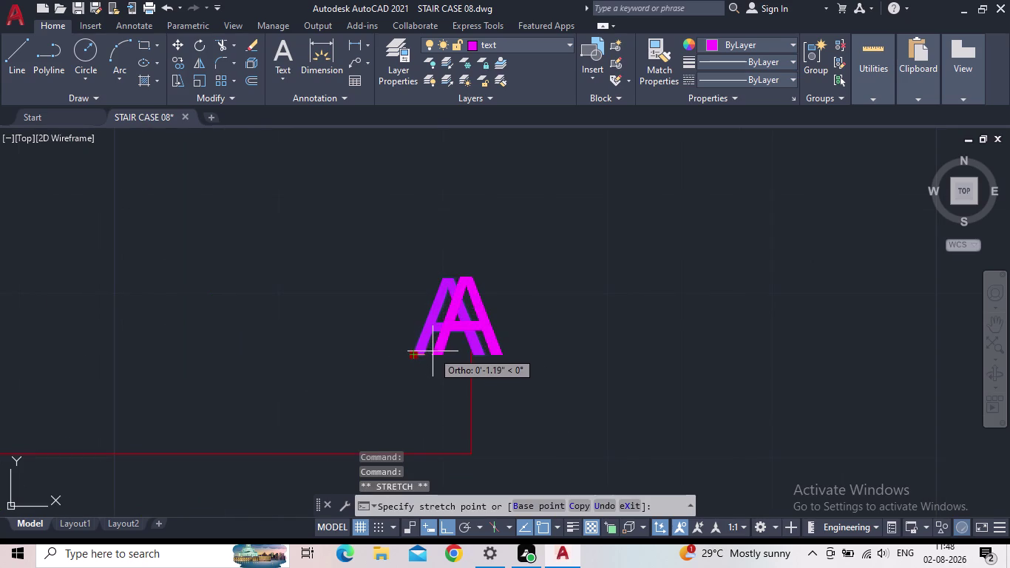
click(432, 352)
key(Escape)
scroll(down, 3)
middle_drag(408, 365, 534, 336)
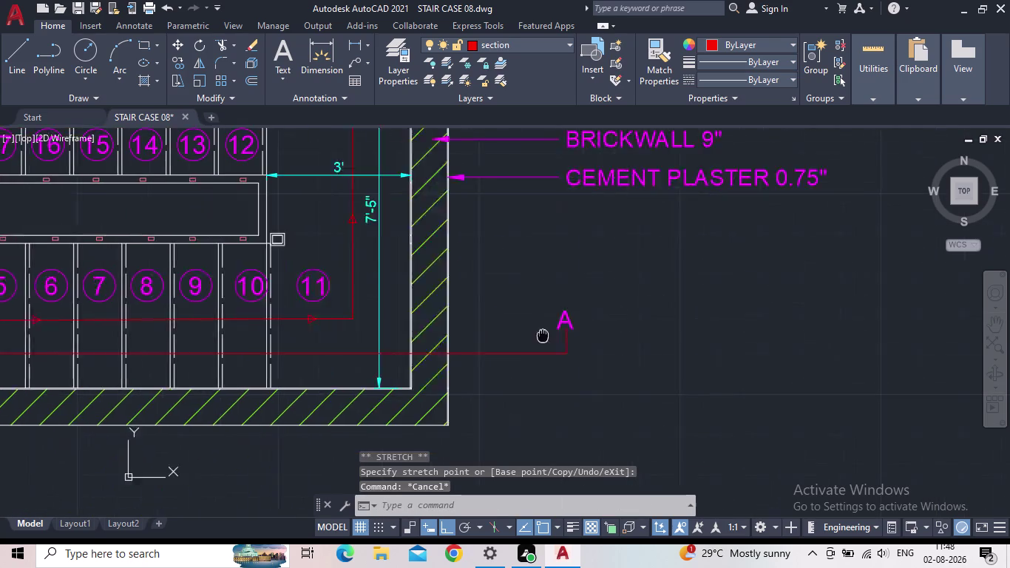
middle_drag(534, 336, 597, 339)
scroll(down, 3)
middle_drag(351, 339, 683, 341)
scroll(up, 3)
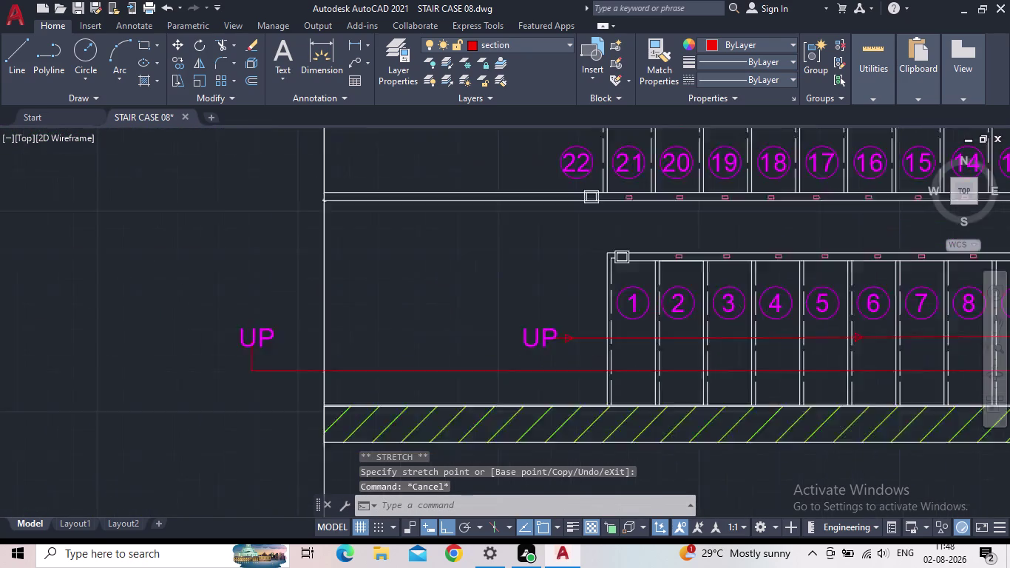
Open the left UP label for editing and select all of its text.
click(257, 336)
double_click(264, 339)
double_click(261, 340)
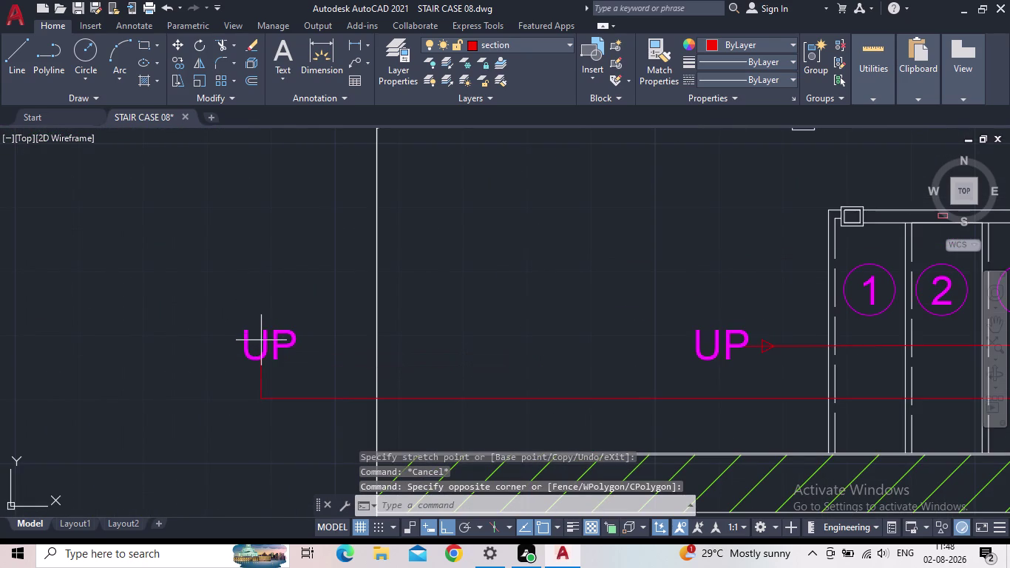
double_click(264, 343)
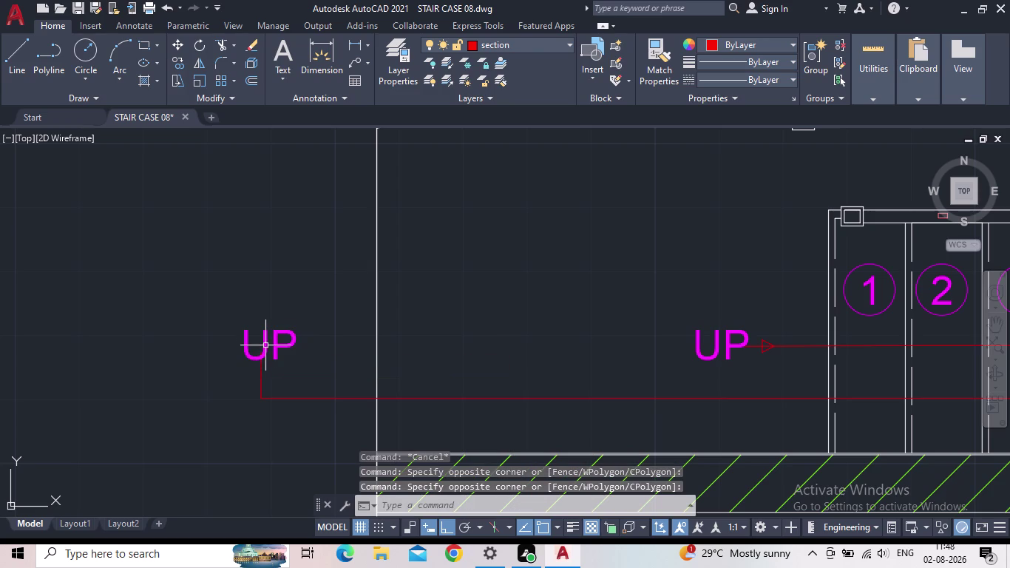
click(265, 345)
click(263, 346)
double_click(263, 346)
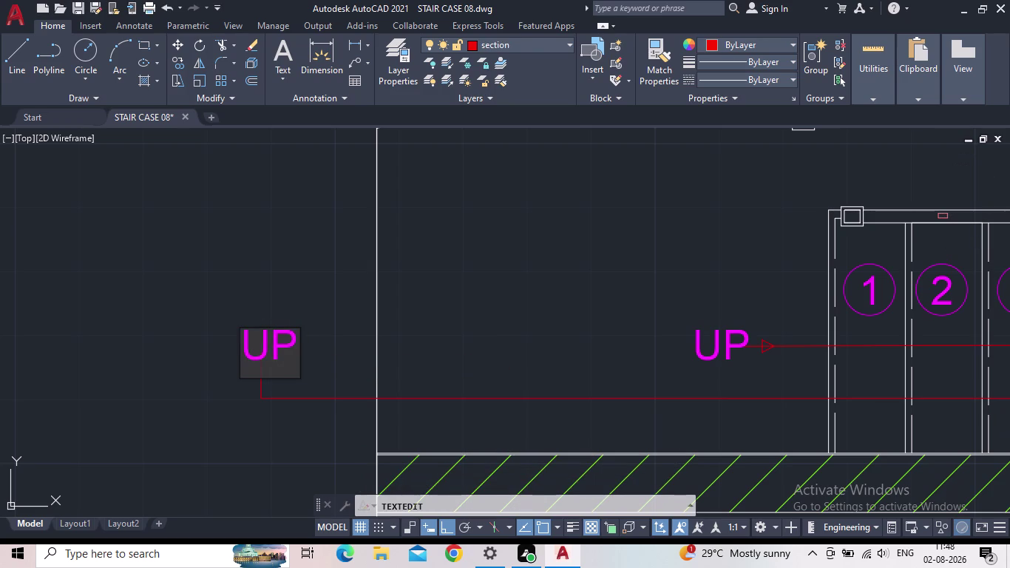
click(286, 341)
drag(284, 343, 255, 348)
click(285, 346)
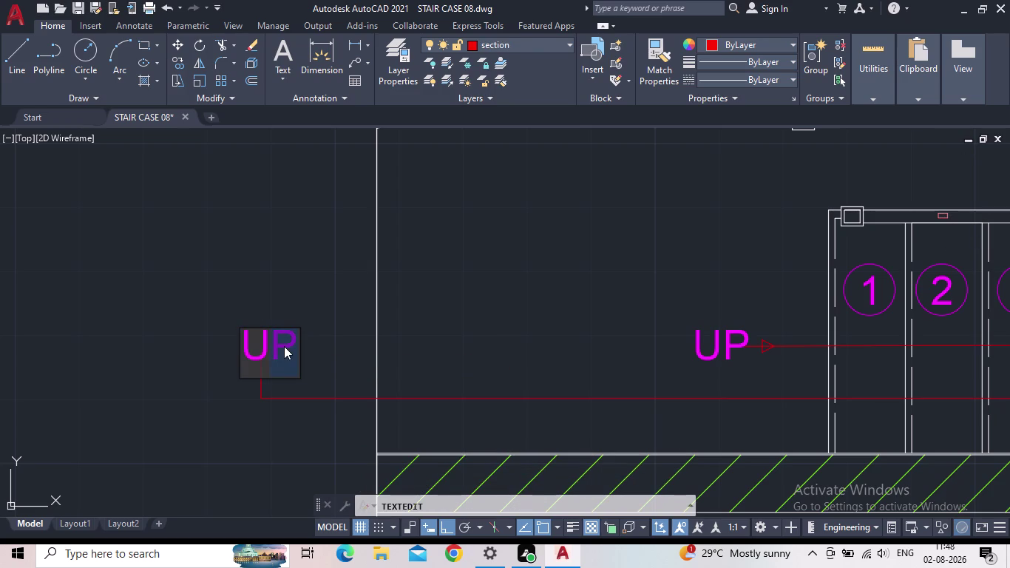
click(277, 347)
drag(288, 350, 238, 358)
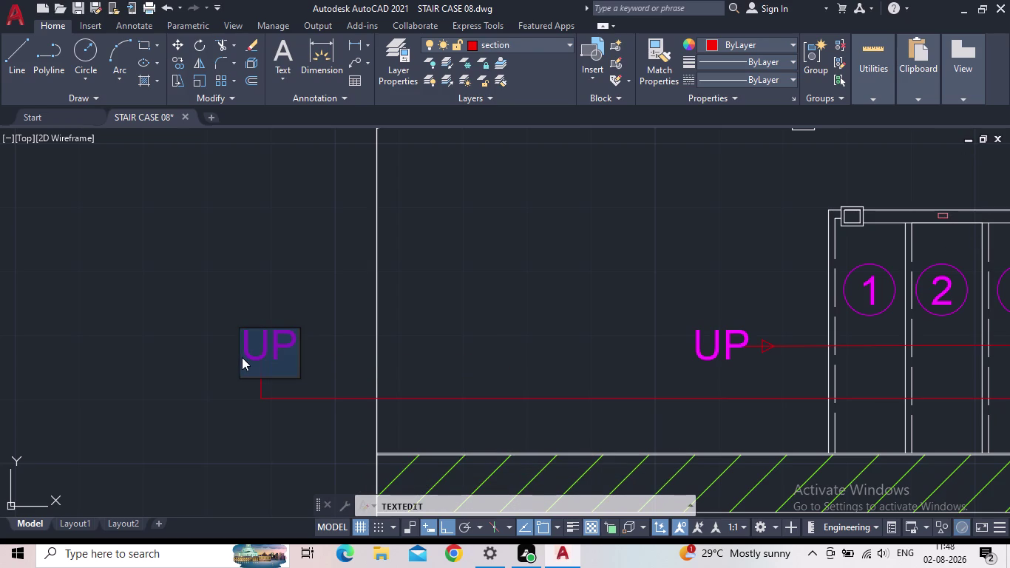
Replace the selected UP text with A and exit text editing.
key(a)
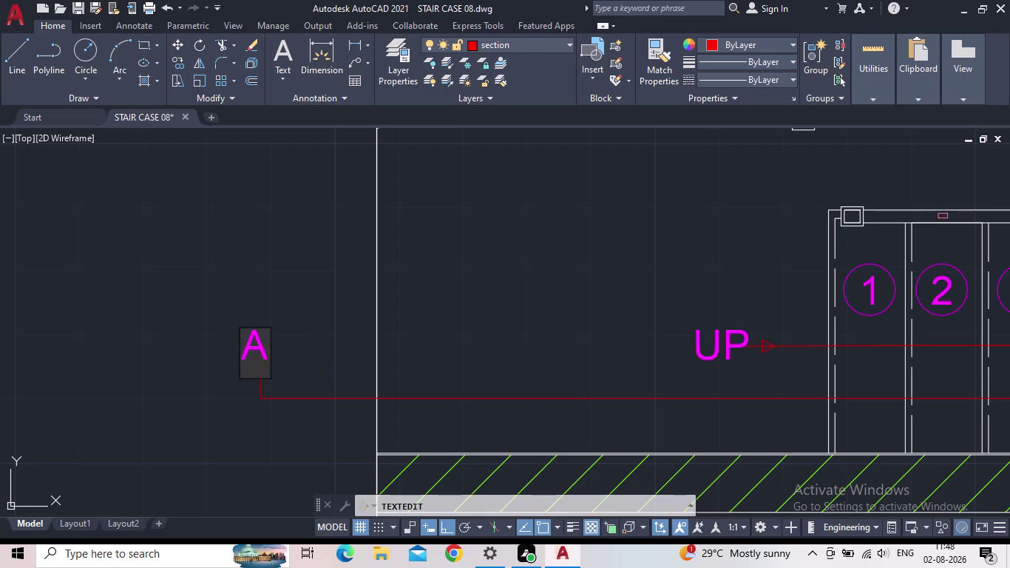
key(Return)
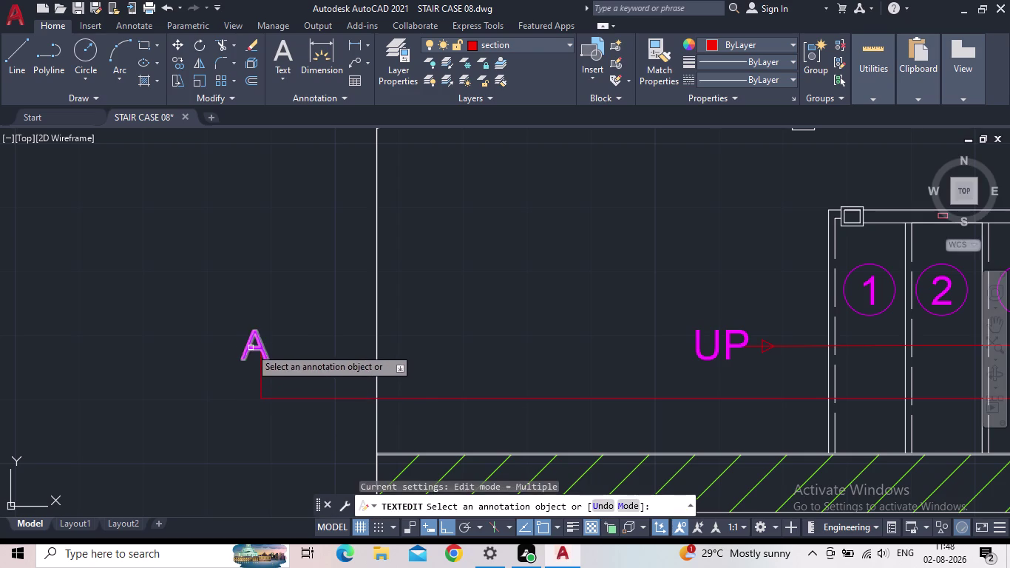
click(245, 348)
key(Escape)
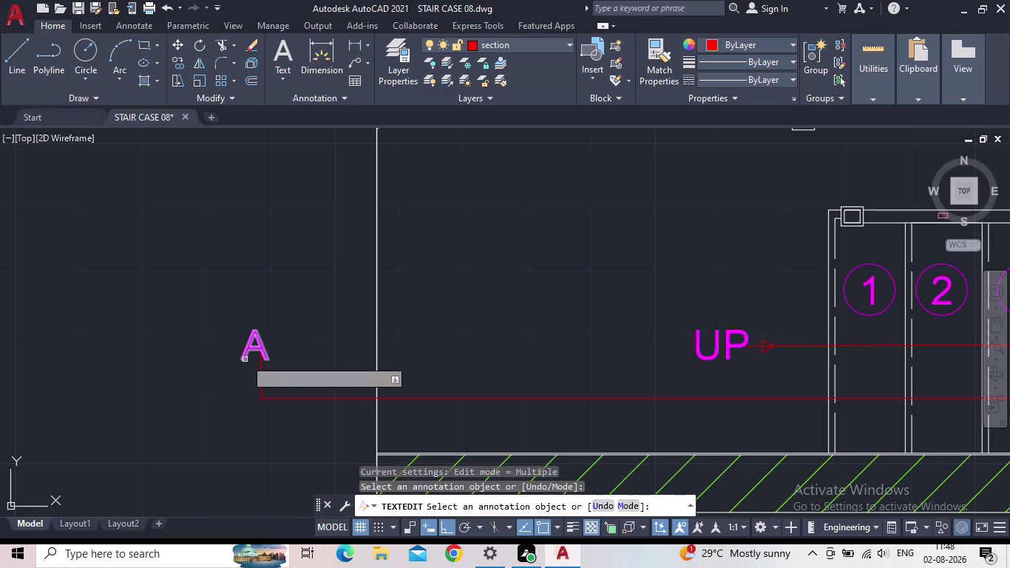
key(Escape)
Shift the left A label to a new position with its grip.
click(243, 353)
scroll(up, 3)
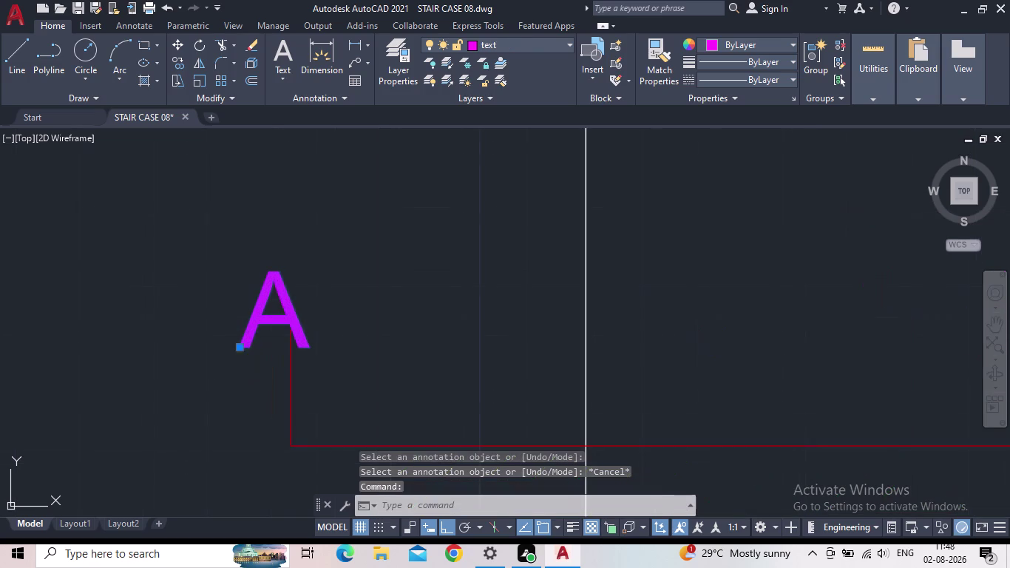
click(237, 346)
click(260, 329)
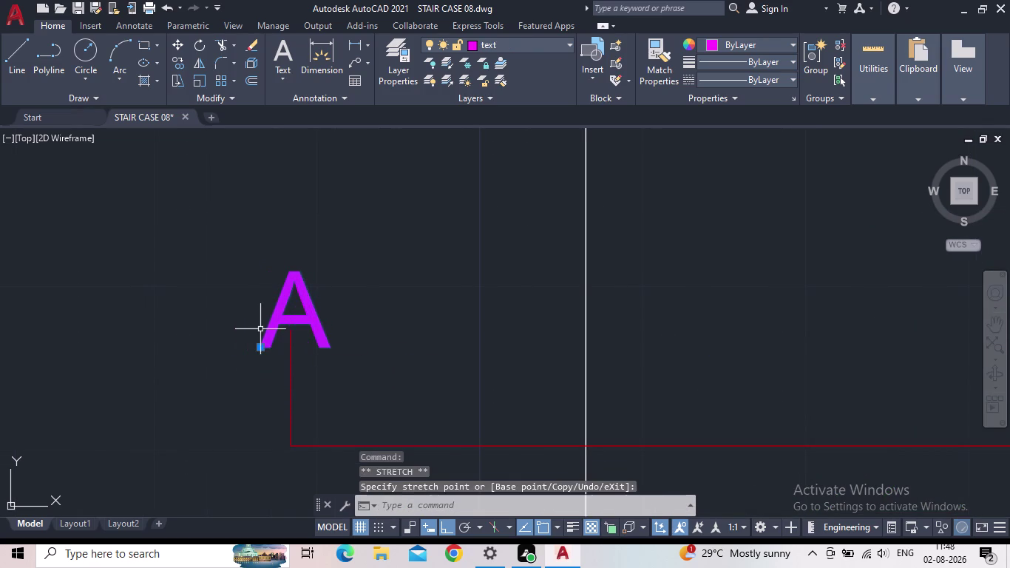
key(Escape)
scroll(down, 3)
Zoom out and select the red section line together with the A label.
middle_drag(367, 412, 202, 345)
scroll(down, 3)
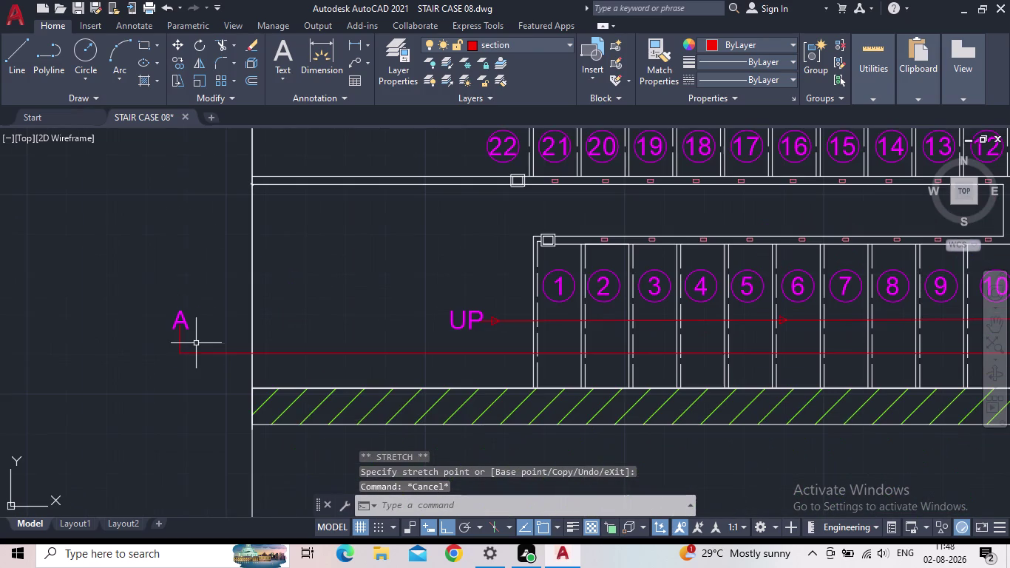
click(223, 355)
click(181, 336)
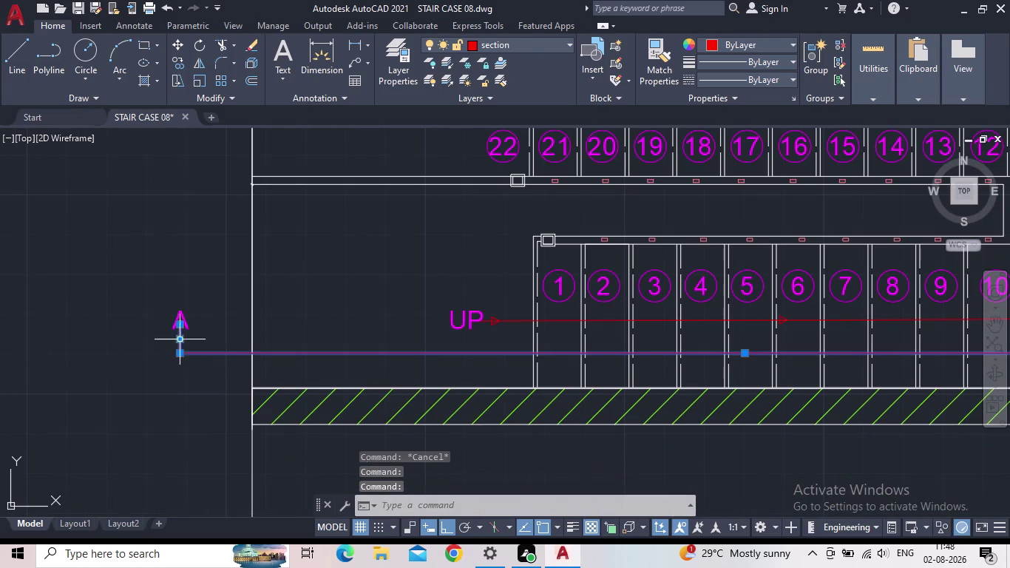
middle_drag(323, 329, 89, 338)
scroll(down, 3)
scroll(up, 3)
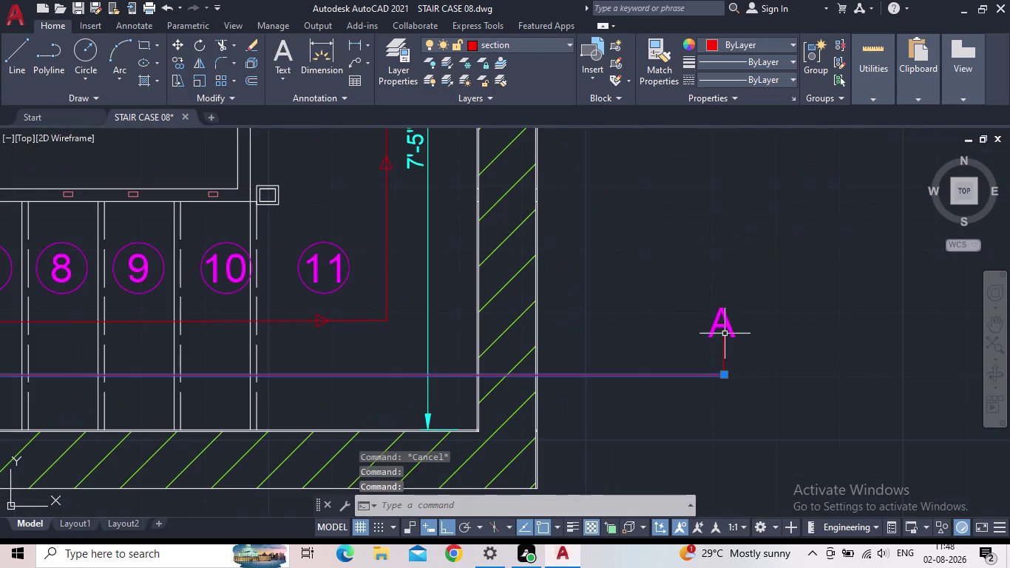
click(725, 354)
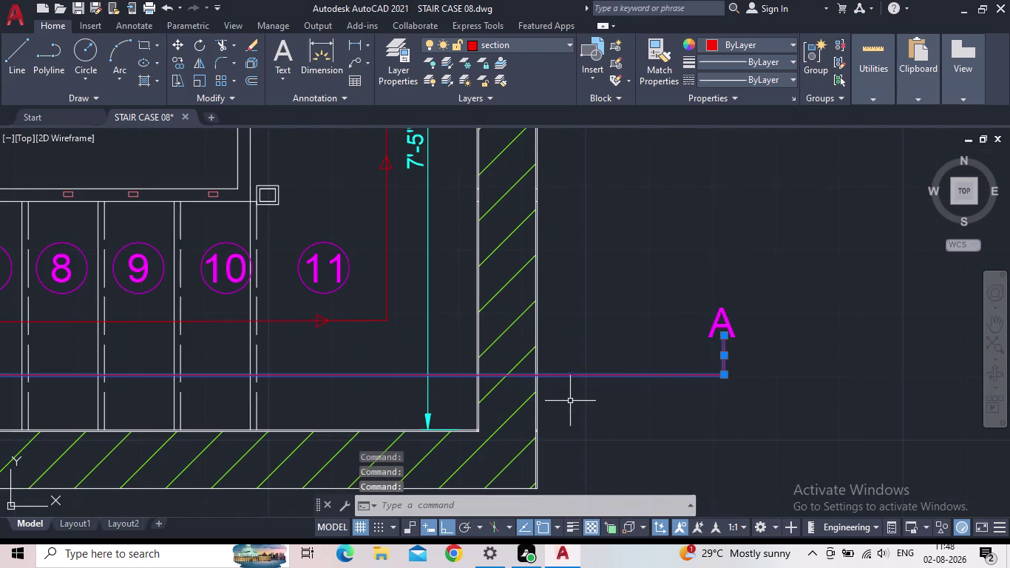
key(p)
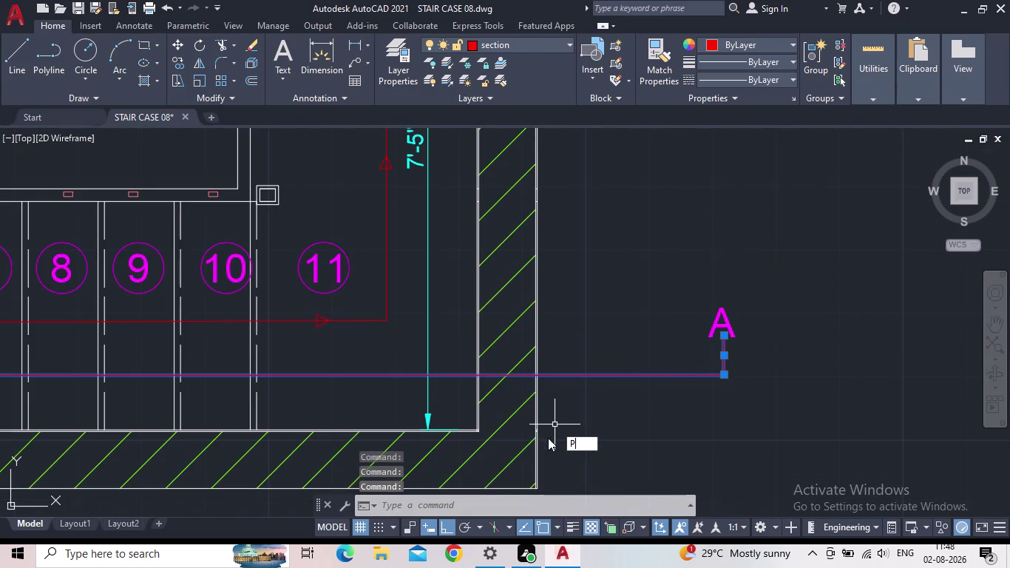
key(r)
key(Return)
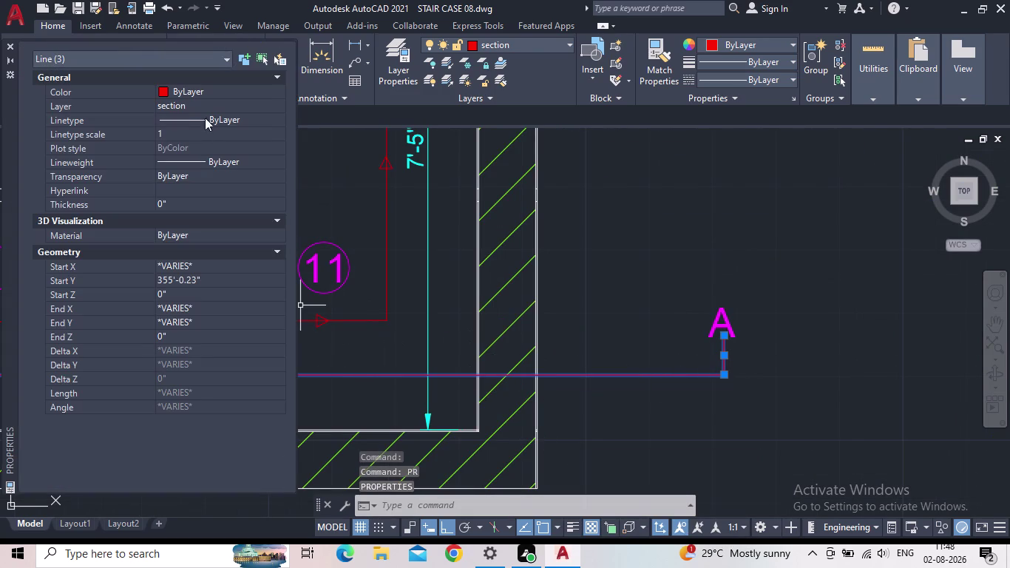
click(228, 119)
click(241, 116)
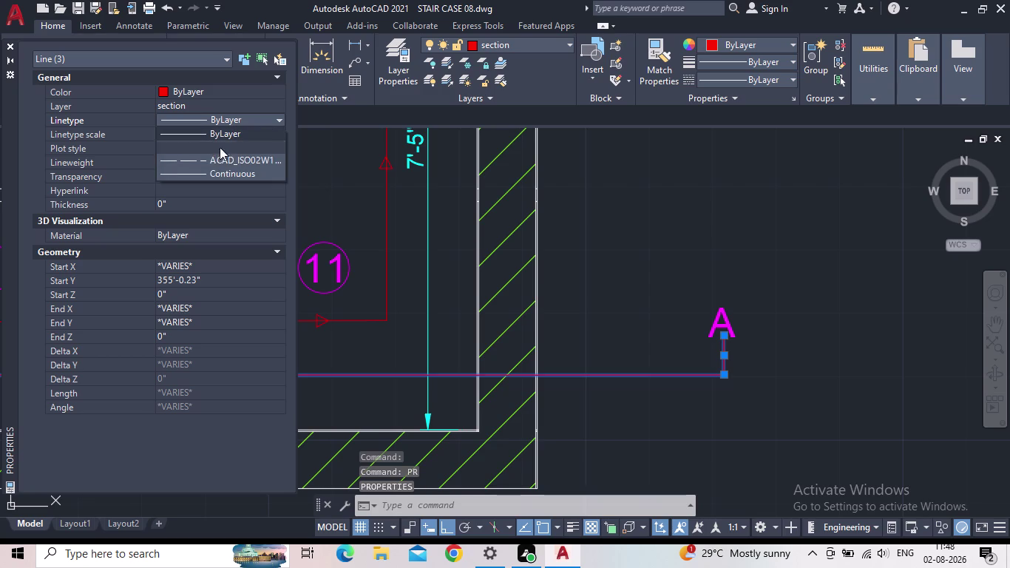
click(219, 158)
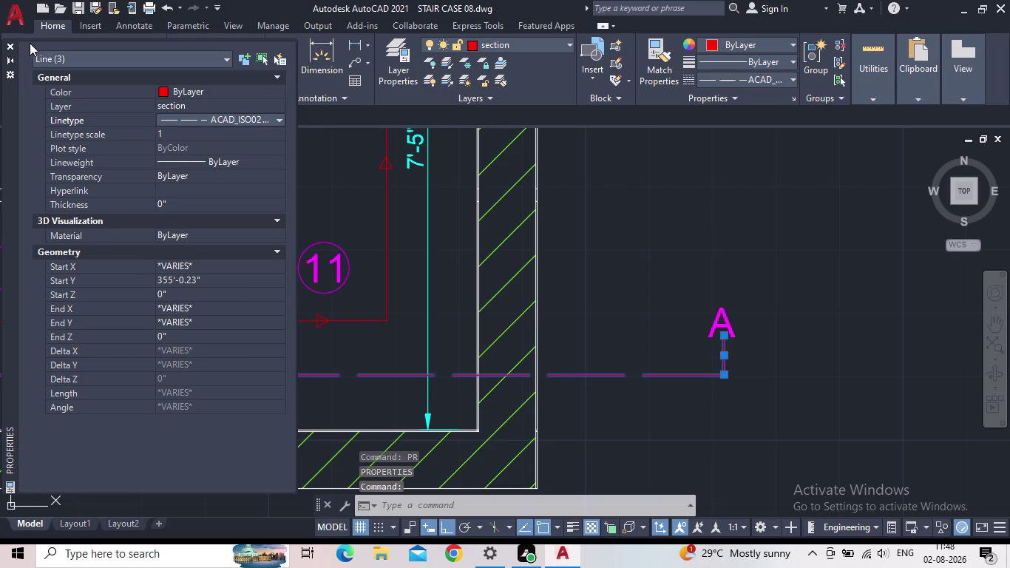
click(9, 43)
key(Escape)
scroll(down, 3)
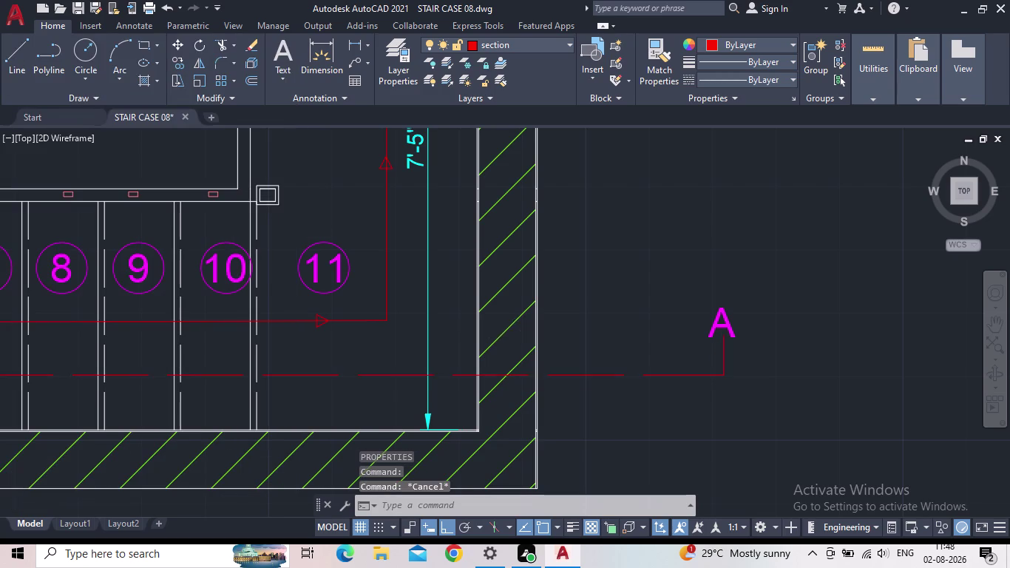
middle_drag(560, 322, 720, 317)
scroll(down, 3)
middle_drag(731, 318, 816, 317)
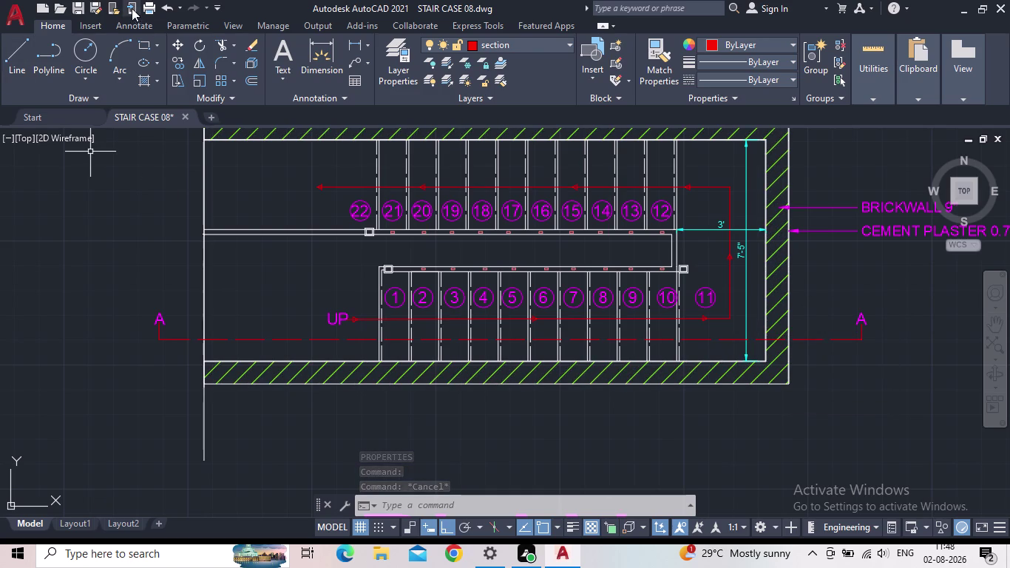
Save the drawing and bring the upper stair flight into view.
click(75, 9)
scroll(down, 3)
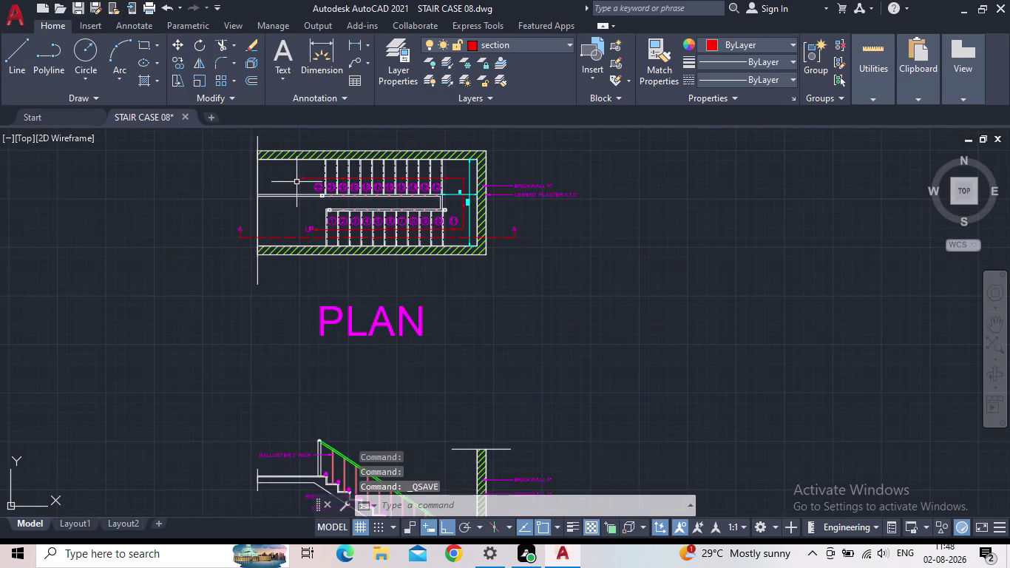
middle_drag(296, 181, 306, 270)
scroll(up, 3)
Select the tread lines of the upper flight and the lower flight.
drag(655, 274, 649, 274)
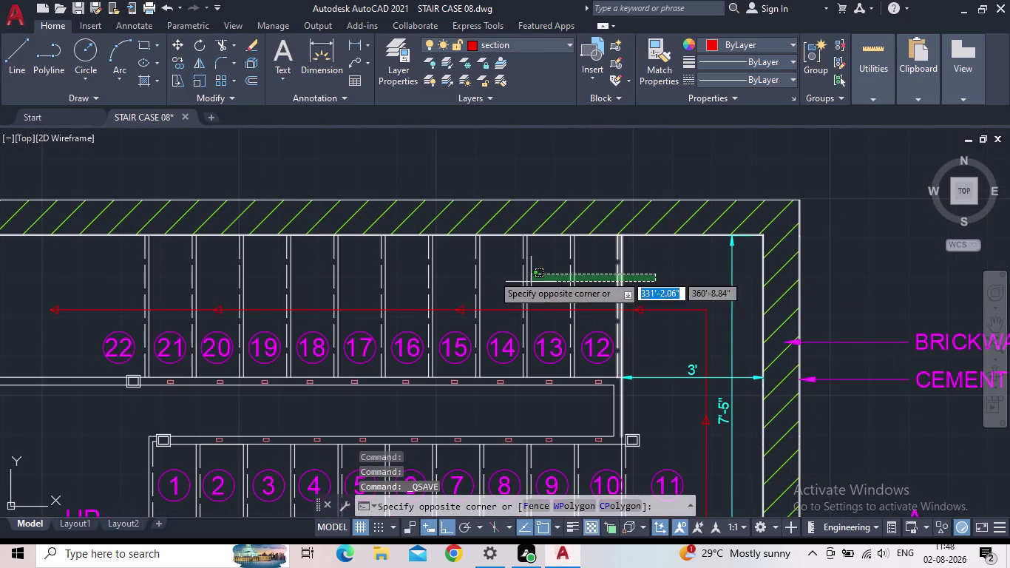
click(129, 272)
middle_drag(389, 336, 384, 243)
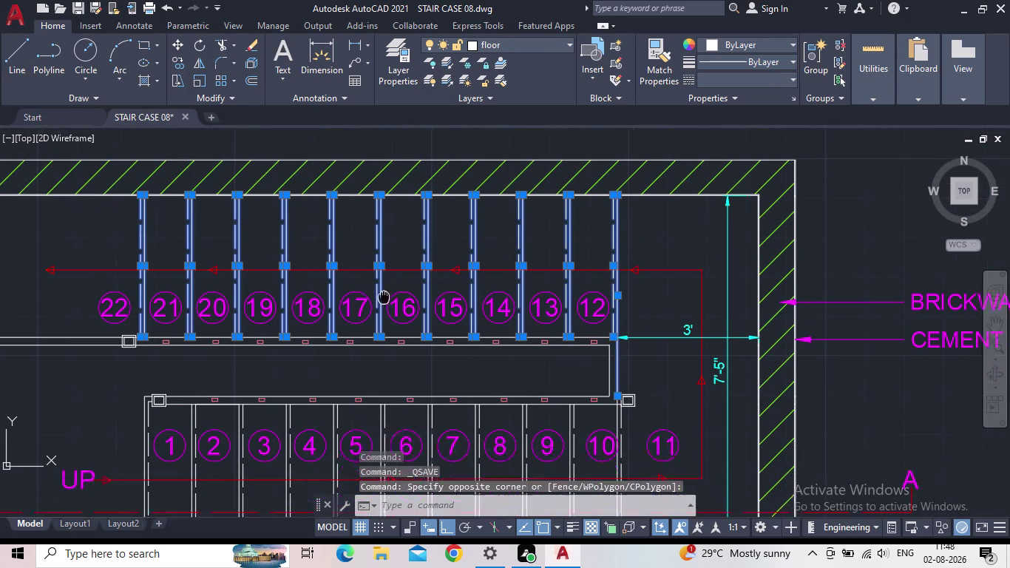
middle_drag(384, 243, 386, 164)
middle_drag(642, 392, 648, 263)
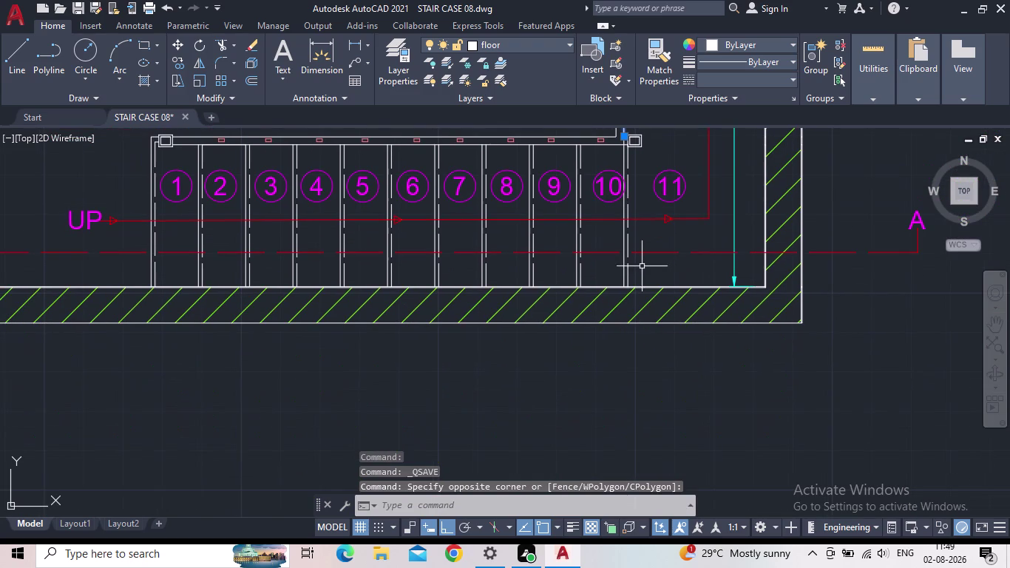
click(649, 268)
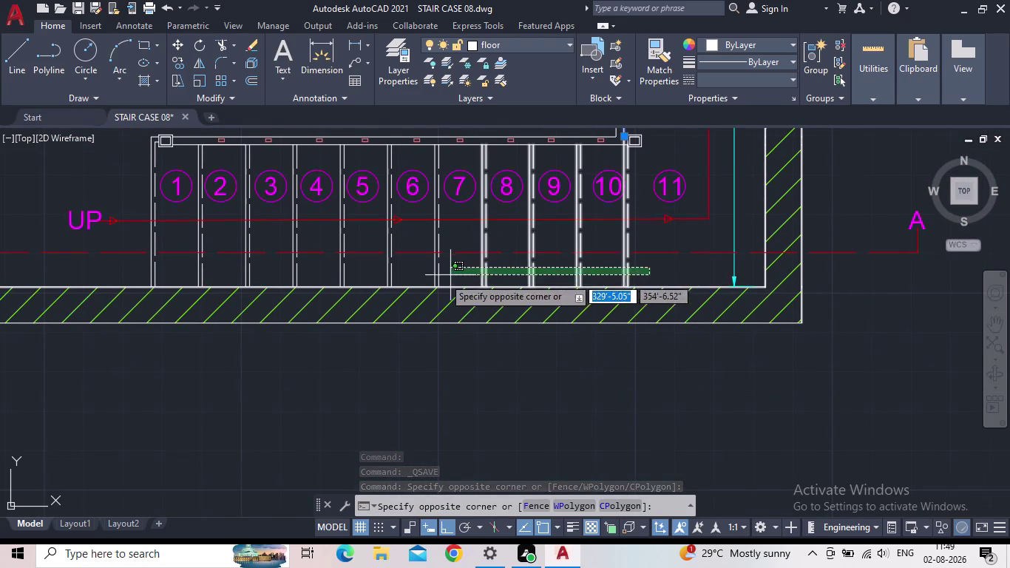
click(127, 273)
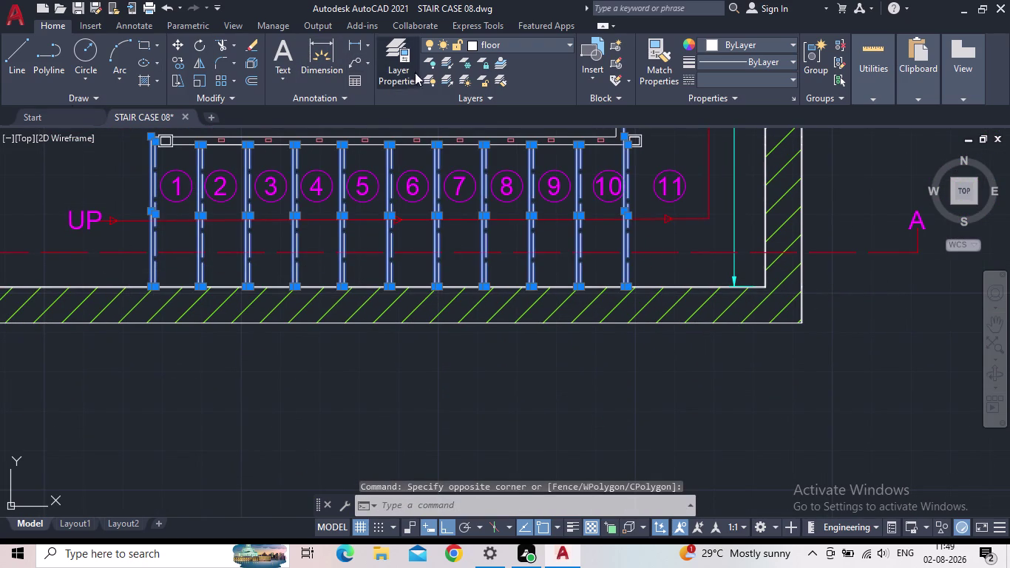
Set the STAIRS layer colour to yellow, then clear the tread selection.
click(508, 42)
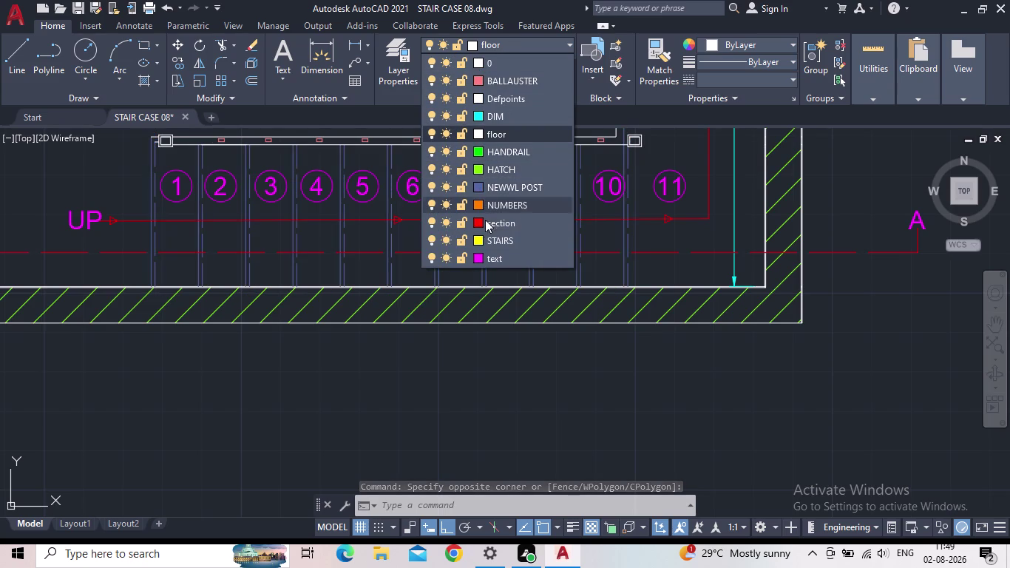
click(479, 238)
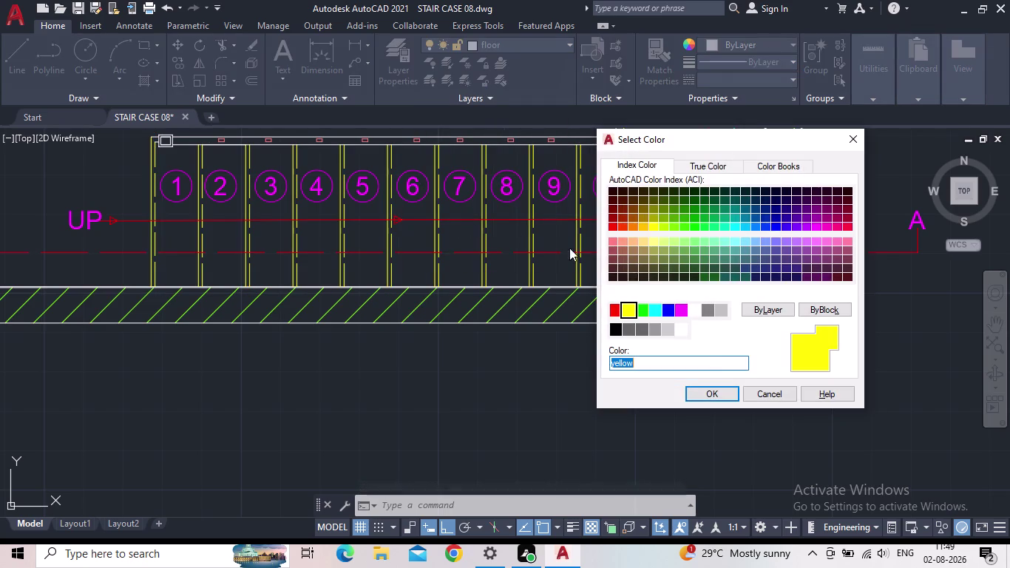
click(708, 390)
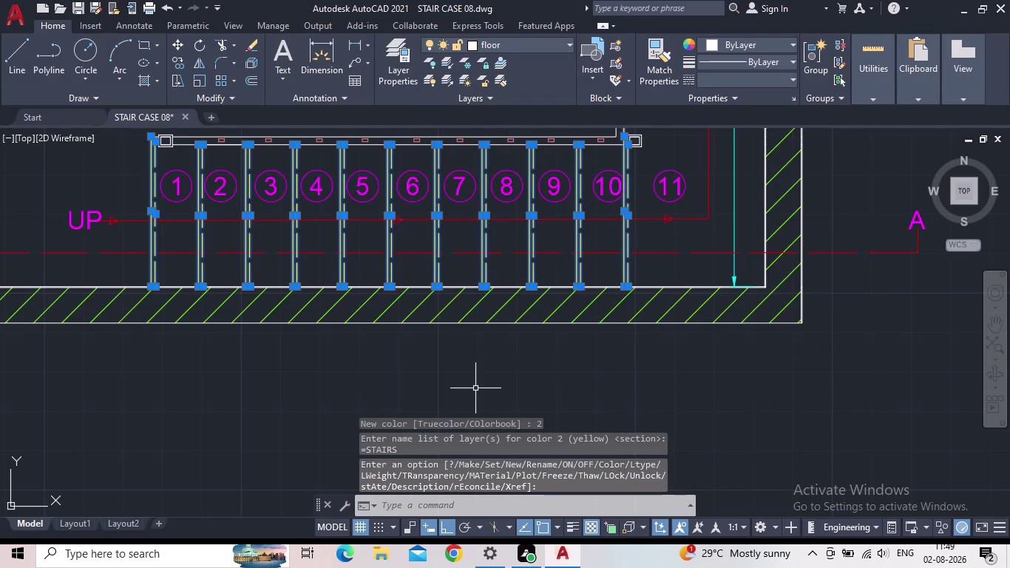
key(Escape)
scroll(down, 3)
middle_drag(486, 355, 472, 261)
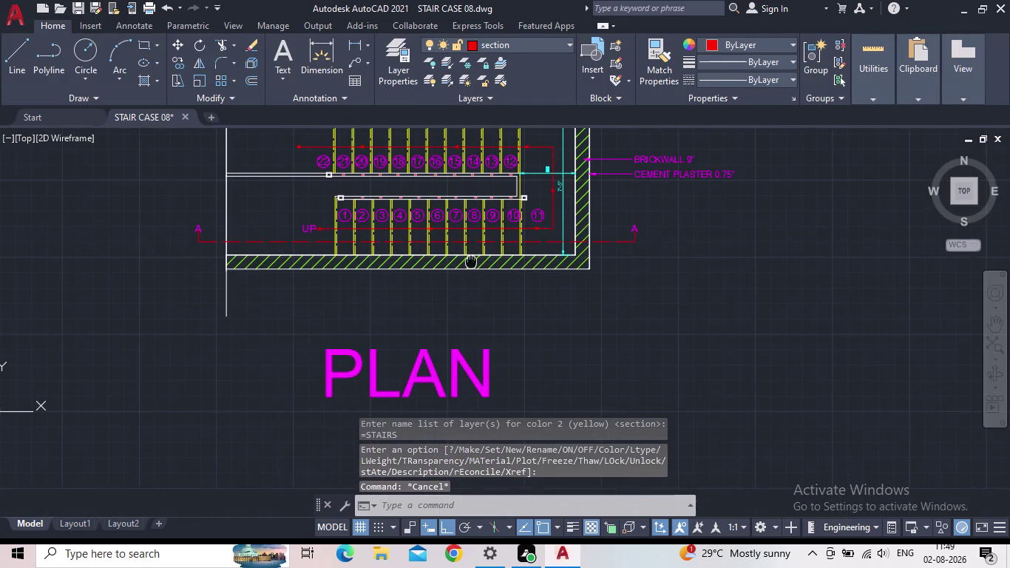
Pan and zoom across the PLAN and SECTION AT "AA" views, then centre the staircase plan.
middle_drag(417, 229, 472, 309)
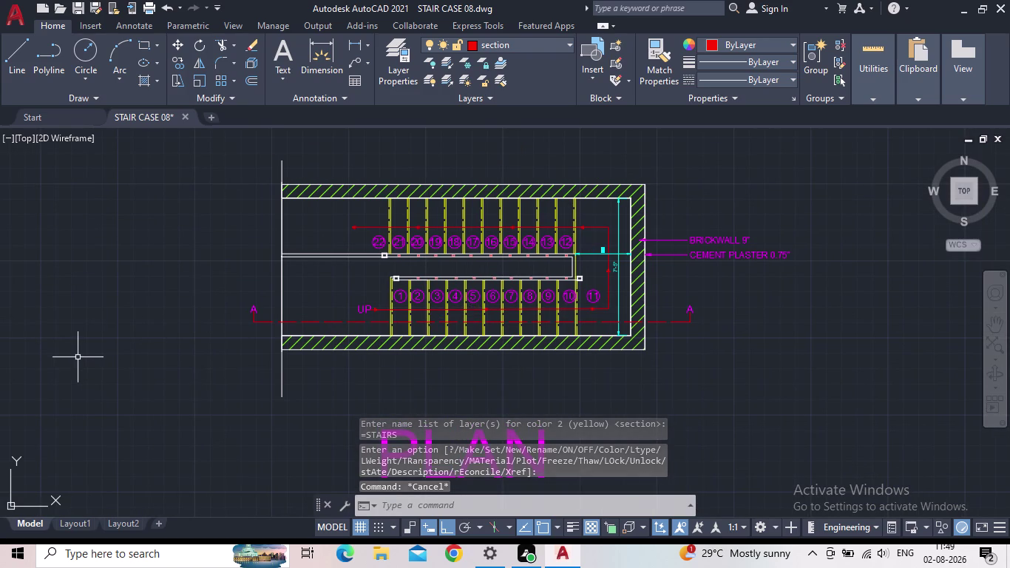
middle_drag(727, 369, 725, 365)
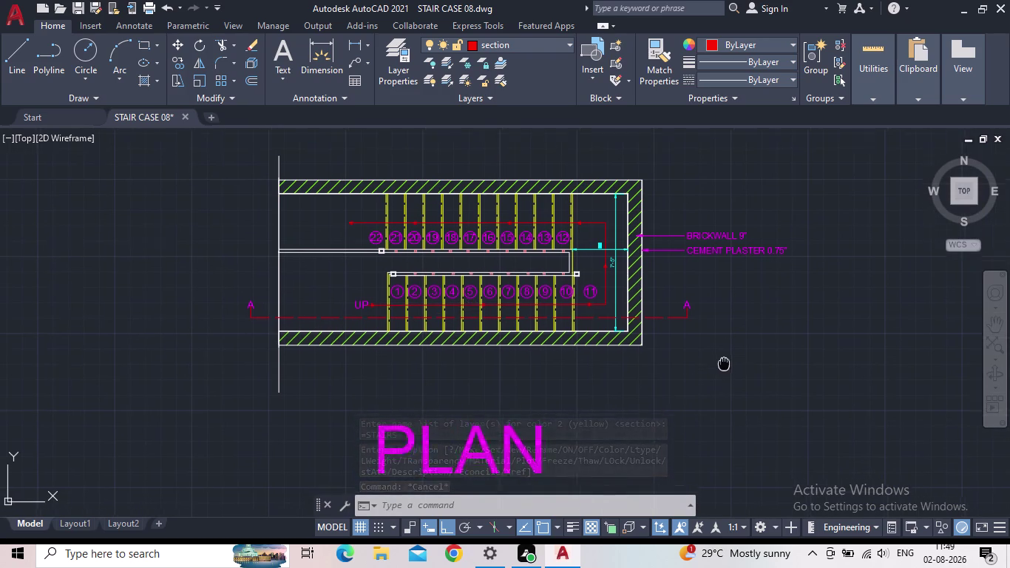
middle_drag(725, 364, 714, 335)
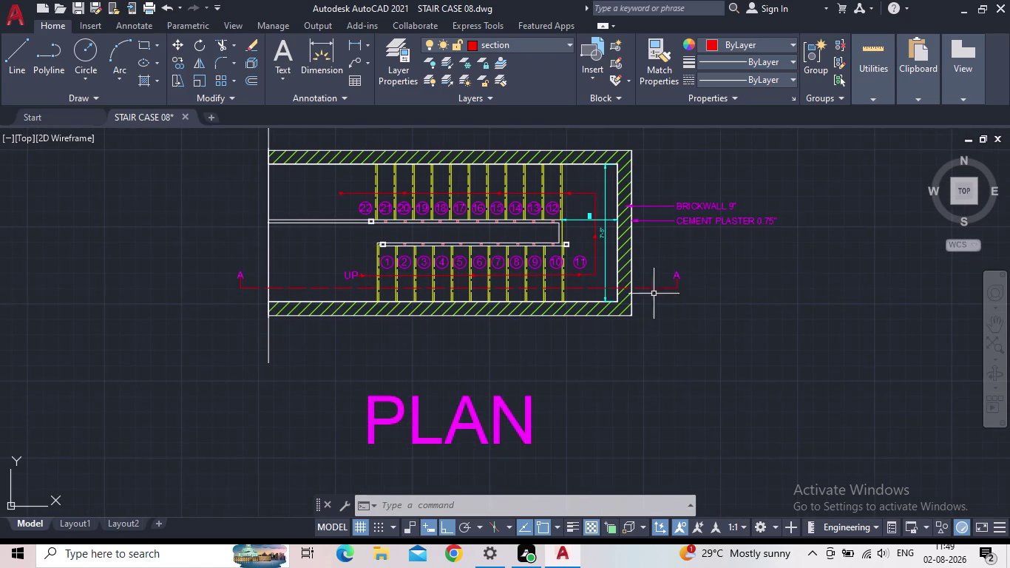
middle_drag(647, 363, 673, 276)
scroll(down, 3)
middle_drag(661, 327, 662, 308)
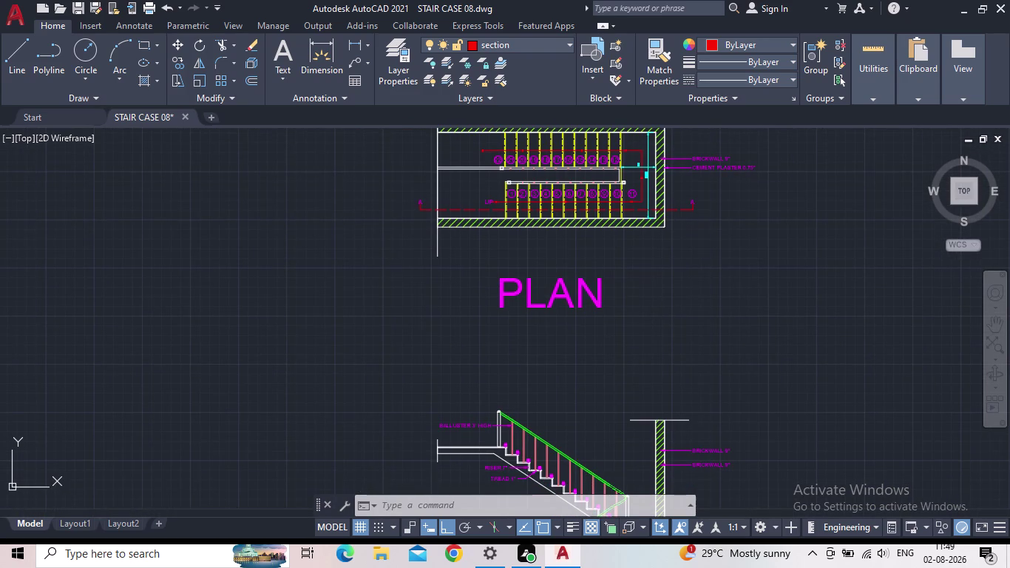
scroll(down, 3)
middle_drag(664, 324, 645, 247)
middle_drag(622, 269, 620, 282)
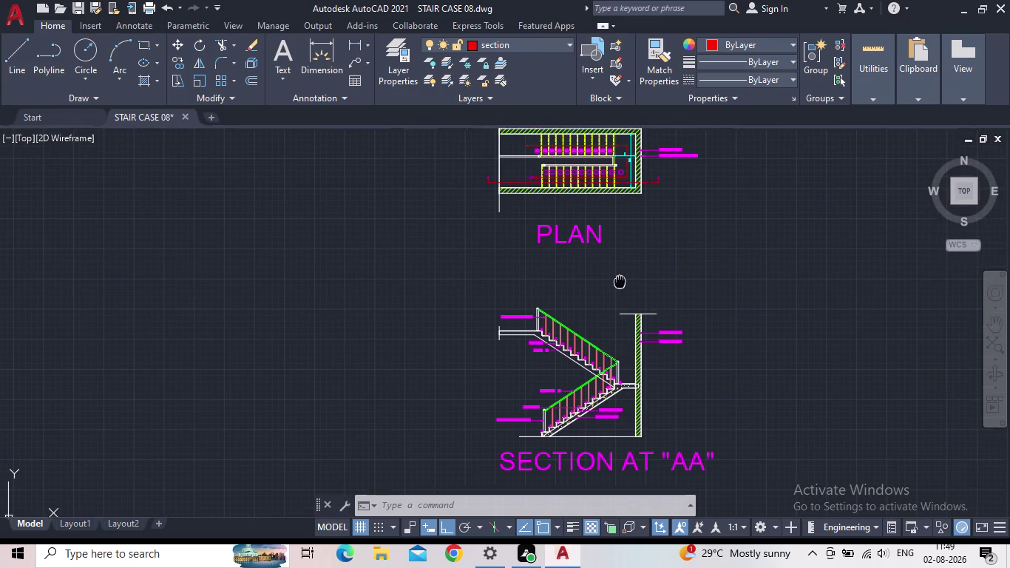
middle_drag(620, 282, 611, 301)
middle_drag(618, 275, 583, 393)
scroll(up, 3)
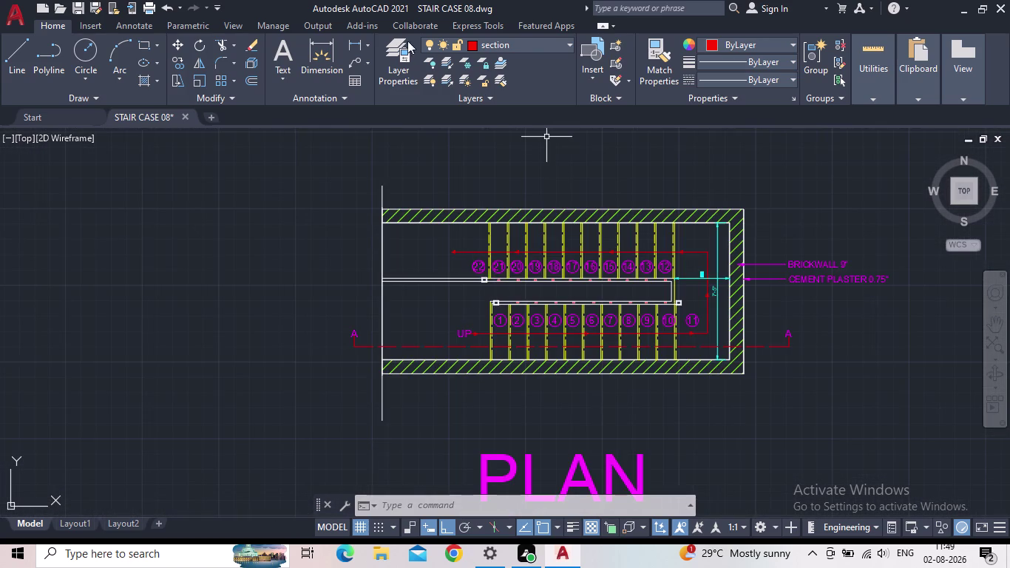
Set DIM as the current layer in the Layer Properties Manager.
click(379, 73)
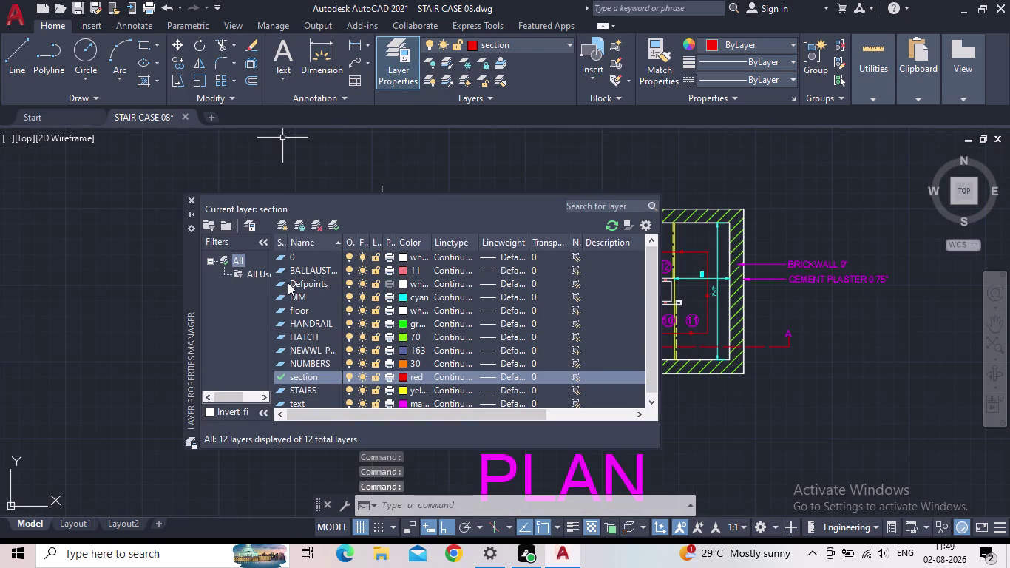
double_click(283, 297)
double_click(280, 299)
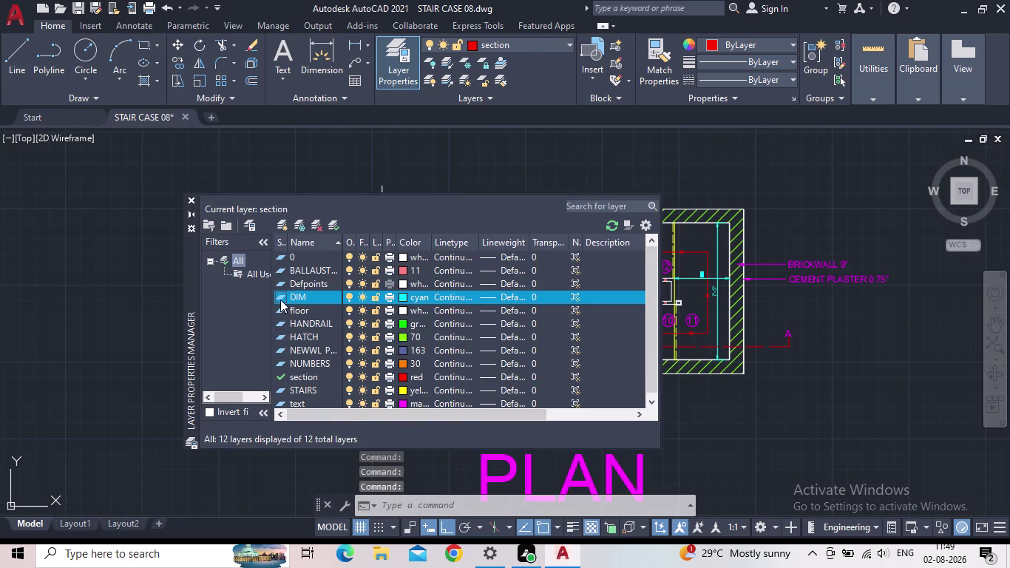
click(191, 198)
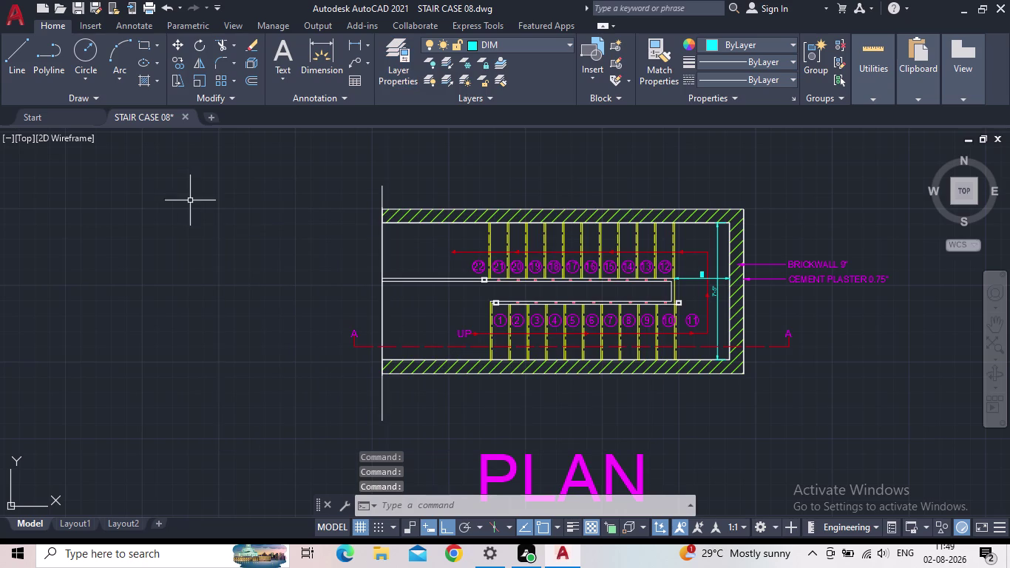
Dimension the 1'-1" gap between the two flights' handrail edges.
scroll(up, 3)
middle_drag(693, 298, 691, 279)
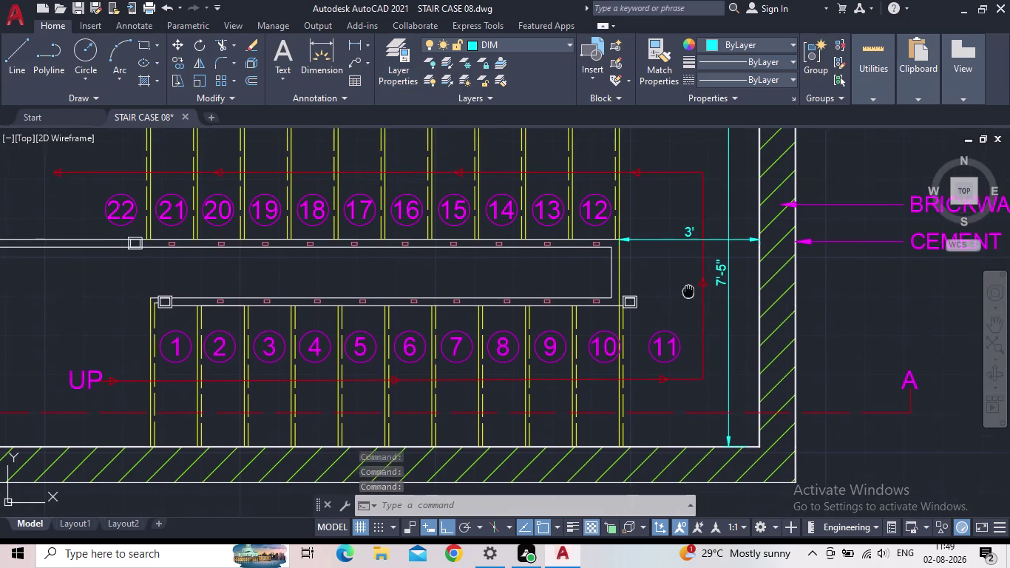
middle_drag(691, 279, 701, 260)
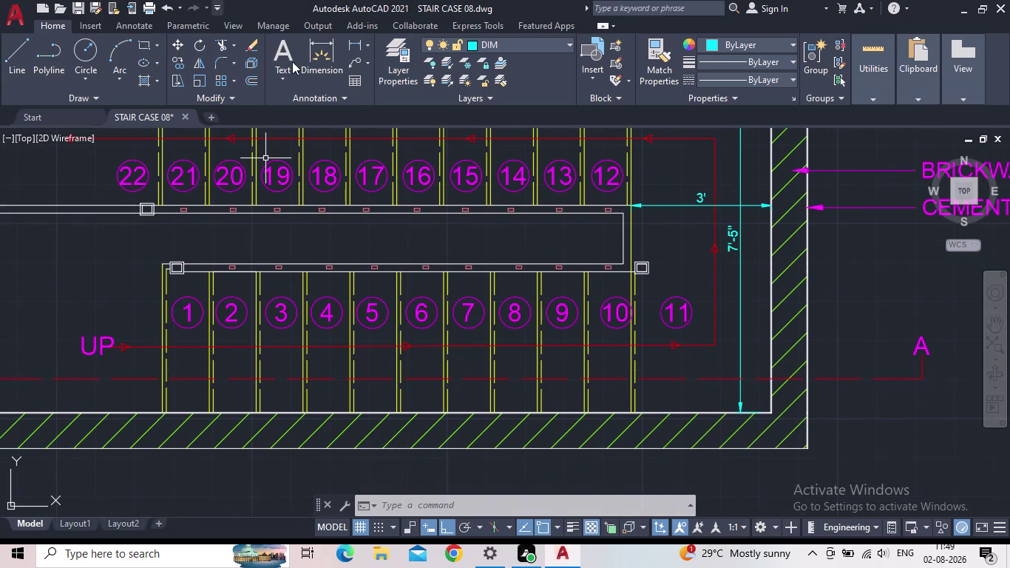
click(350, 41)
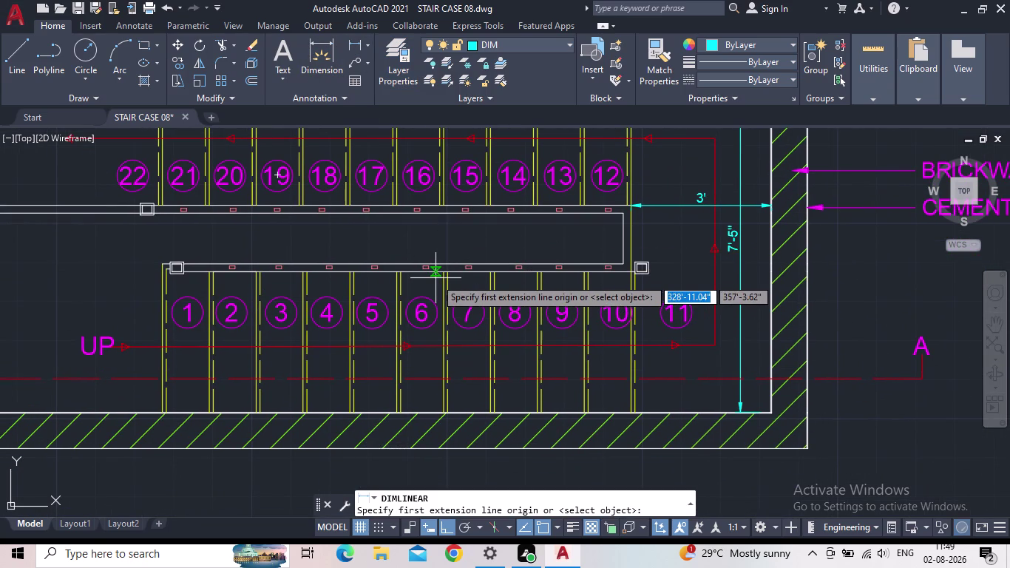
scroll(up, 3)
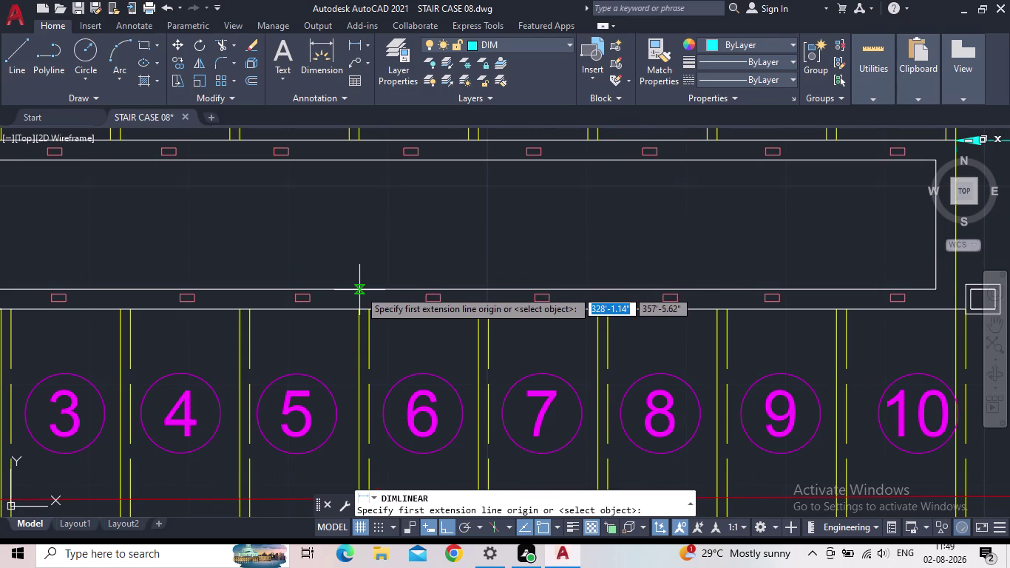
click(359, 290)
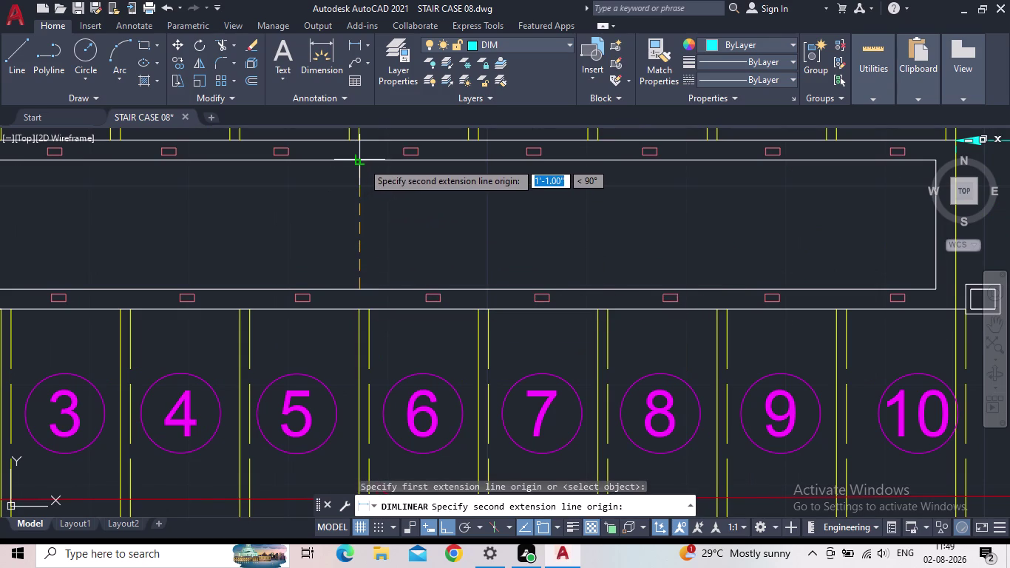
click(363, 162)
click(363, 203)
scroll(down, 3)
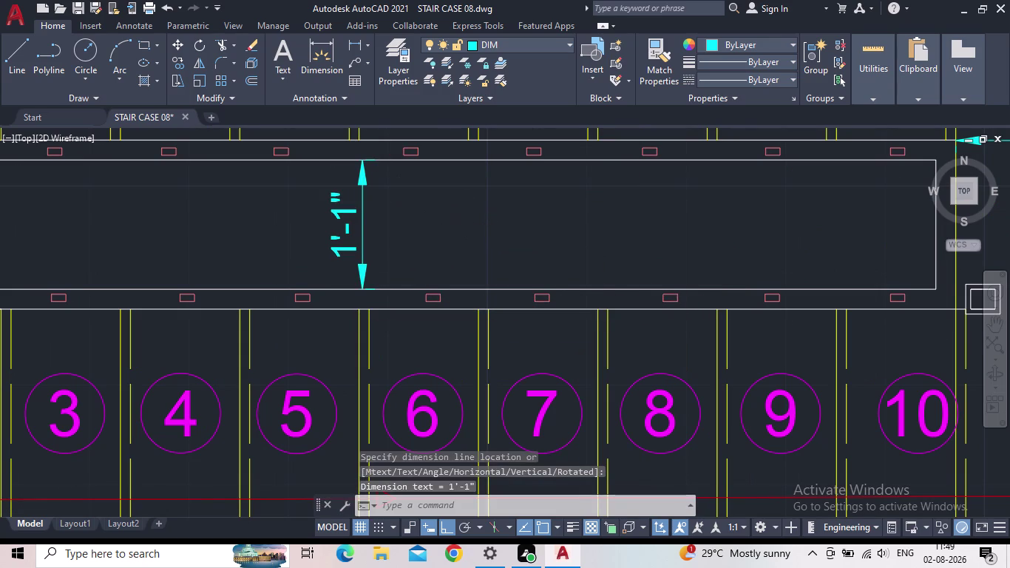
Add a 1' tread width dimension between two adjacent tread lines.
key(space)
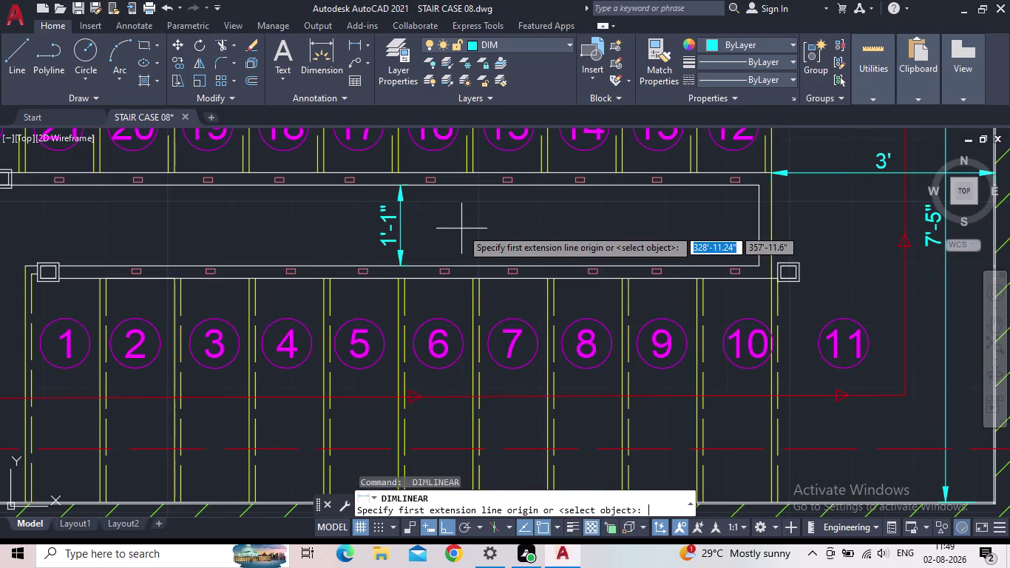
scroll(up, 3)
scroll(up, 3)
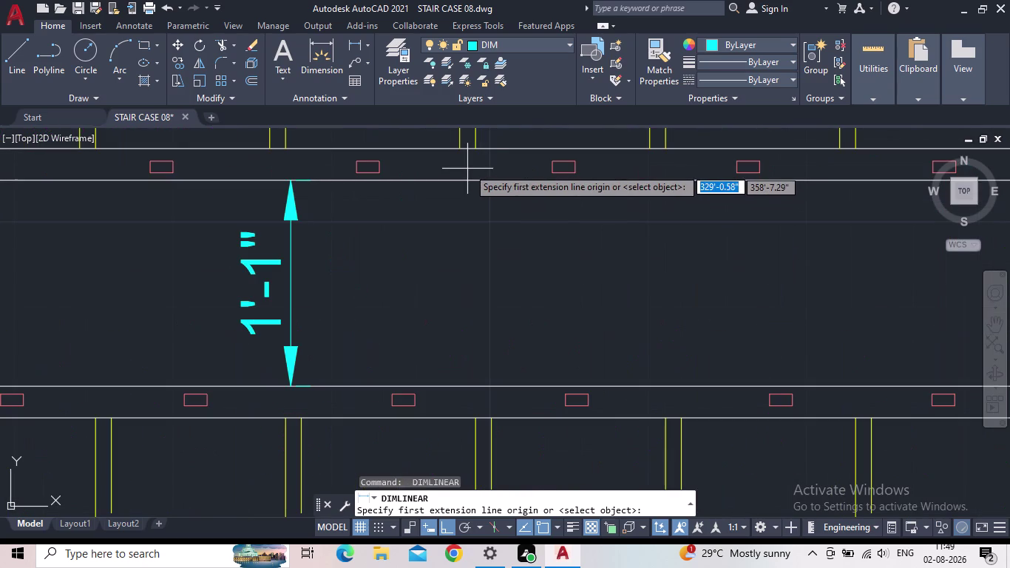
click(474, 154)
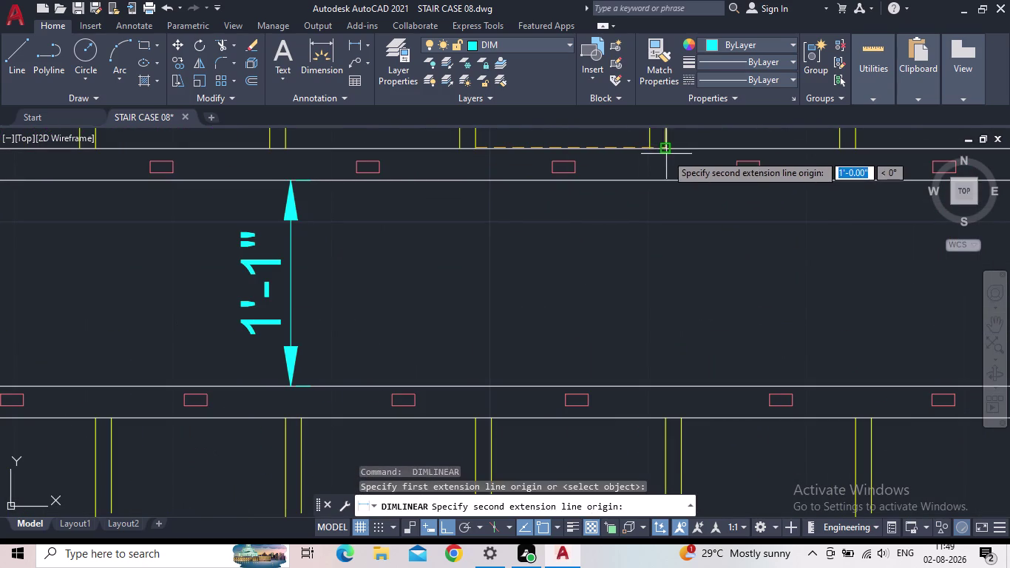
click(669, 151)
click(678, 247)
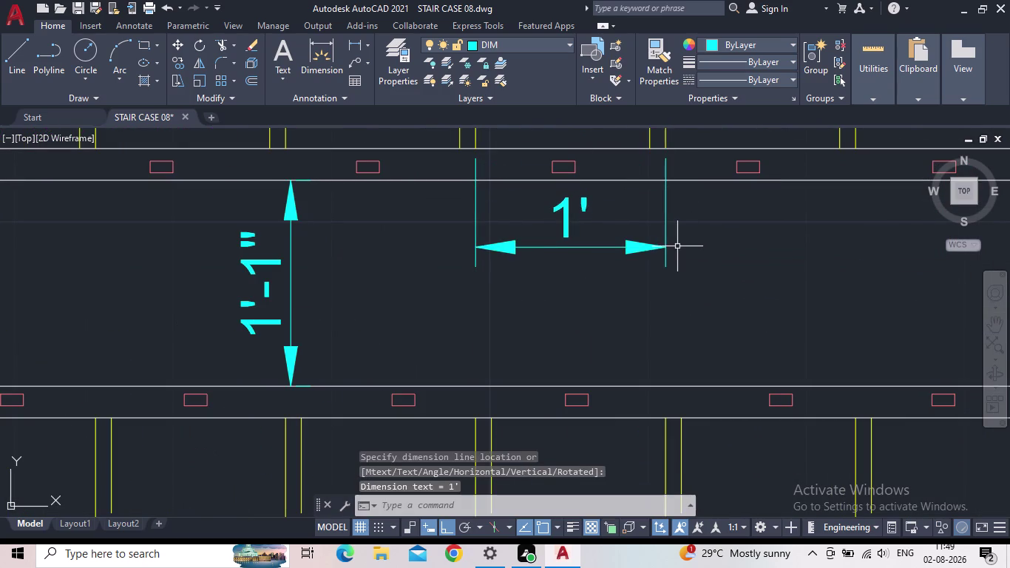
scroll(down, 3)
Start the lower flight's width dimension but cancel the wrongly measured 3'-2" result.
middle_drag(709, 268, 639, 255)
scroll(down, 3)
middle_drag(631, 254, 548, 238)
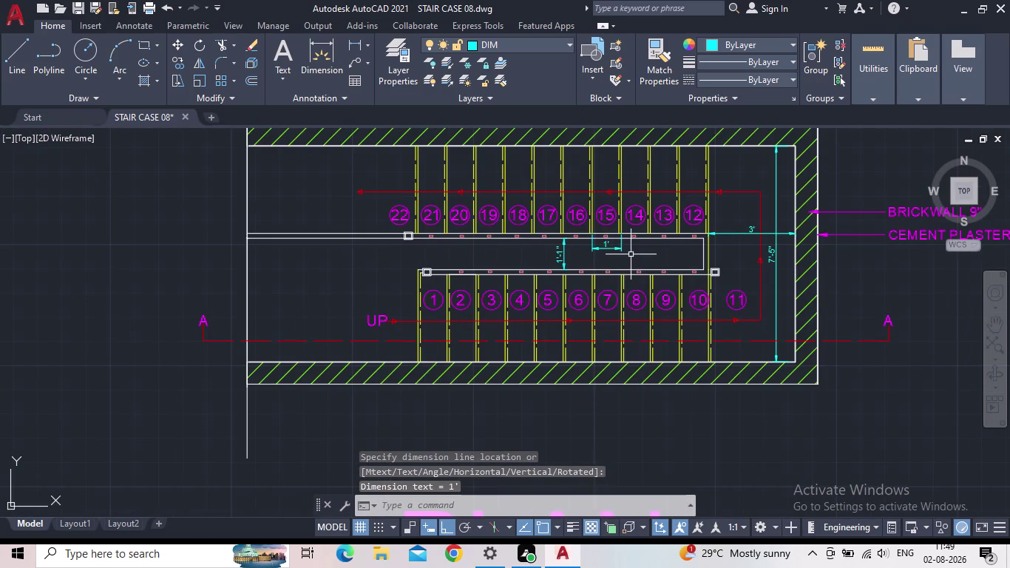
middle_drag(548, 238, 547, 238)
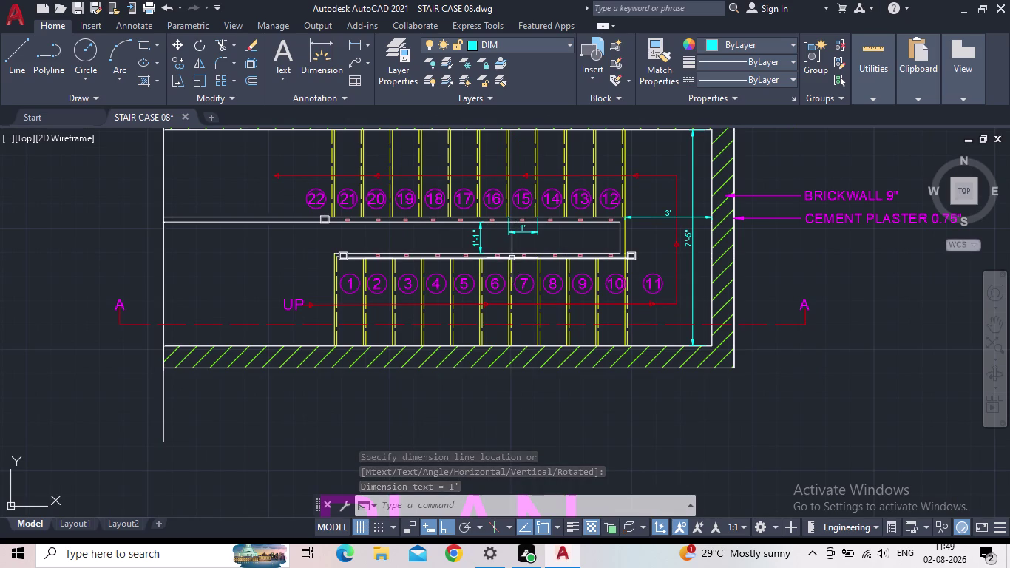
key(space)
scroll(up, 3)
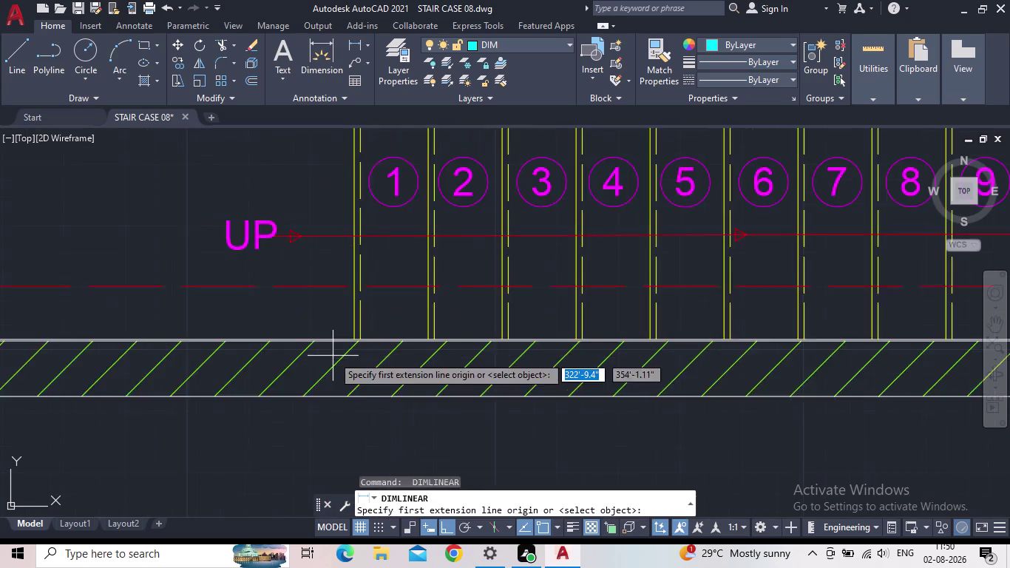
scroll(up, 3)
click(369, 316)
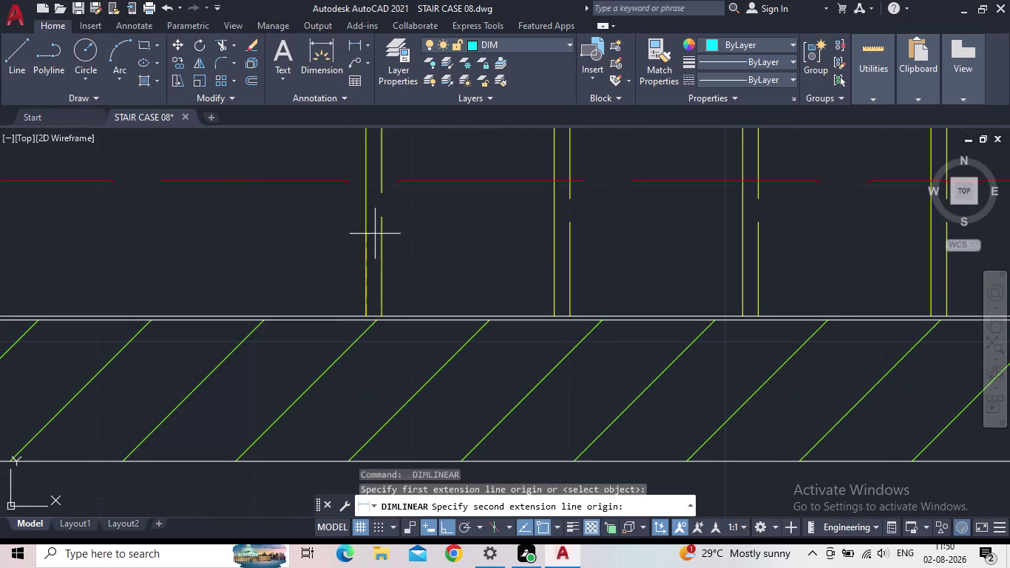
middle_drag(365, 226, 407, 471)
scroll(down, 3)
scroll(down, 3)
middle_drag(377, 302, 358, 442)
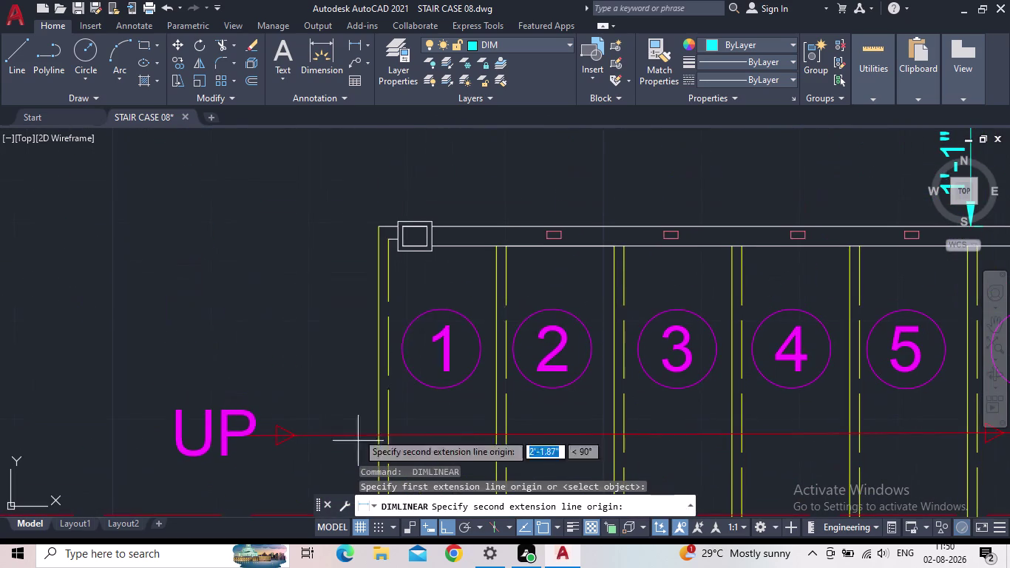
click(380, 232)
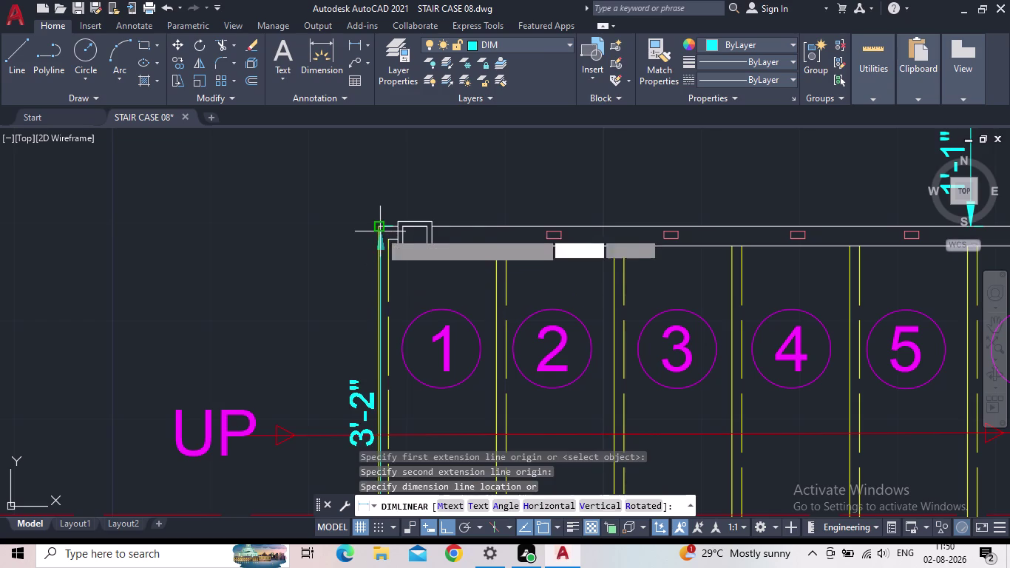
key(Escape)
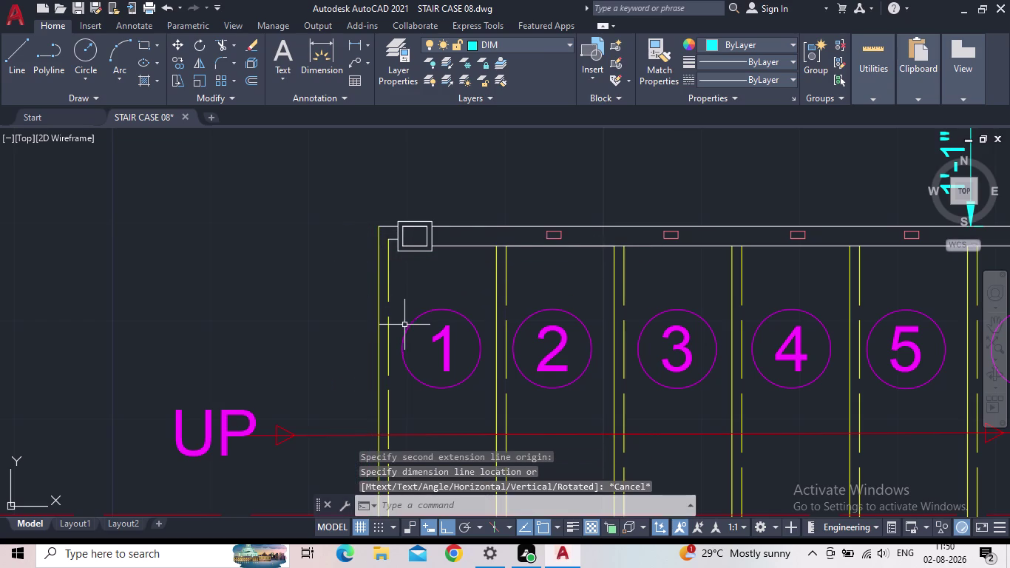
Retry the dimension from the wall line to the landing corner, then cancel it again.
key(space)
middle_drag(401, 279, 405, 217)
middle_drag(400, 381, 422, 249)
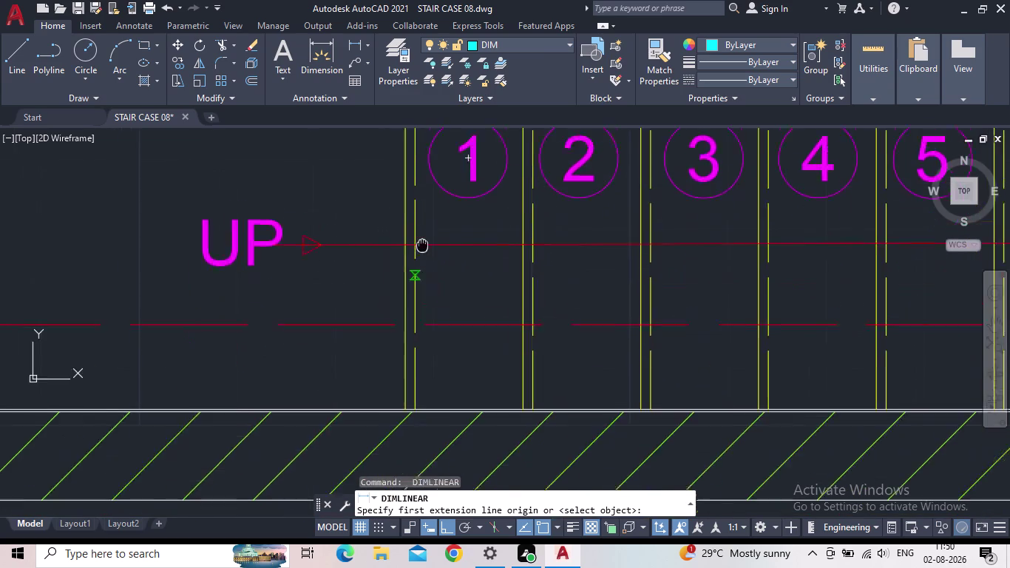
middle_drag(423, 249, 423, 232)
scroll(down, 3)
scroll(up, 3)
scroll(up, 3)
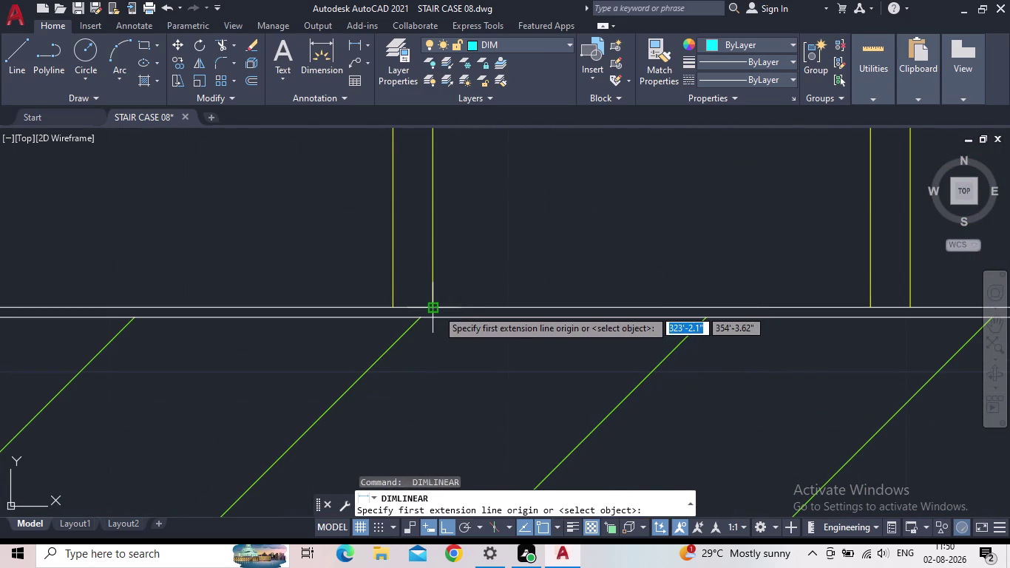
click(437, 309)
middle_drag(423, 226, 422, 499)
scroll(down, 3)
scroll(down, 3)
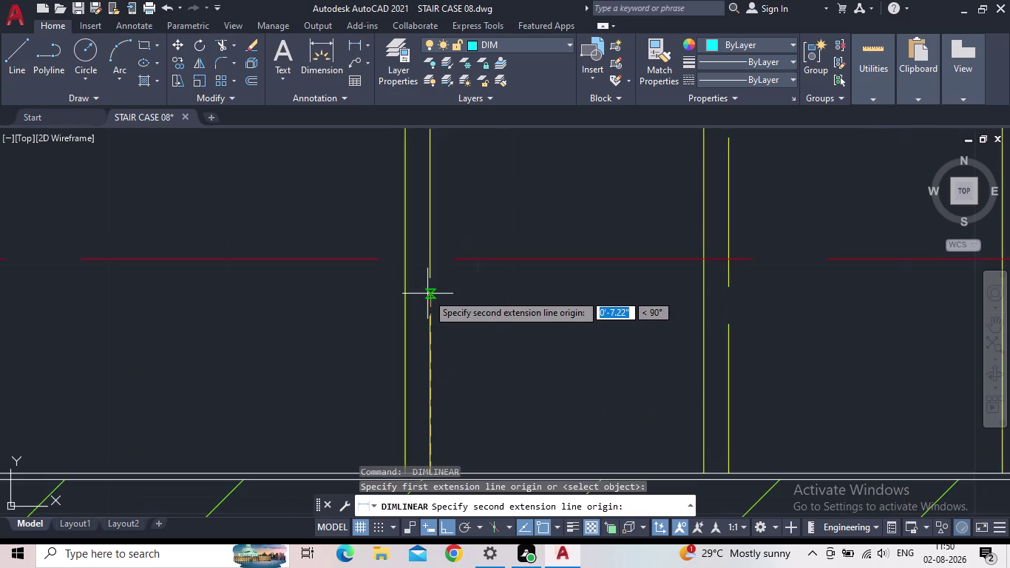
middle_drag(428, 294, 441, 540)
scroll(down, 3)
scroll(down, 3)
middle_drag(458, 236, 468, 347)
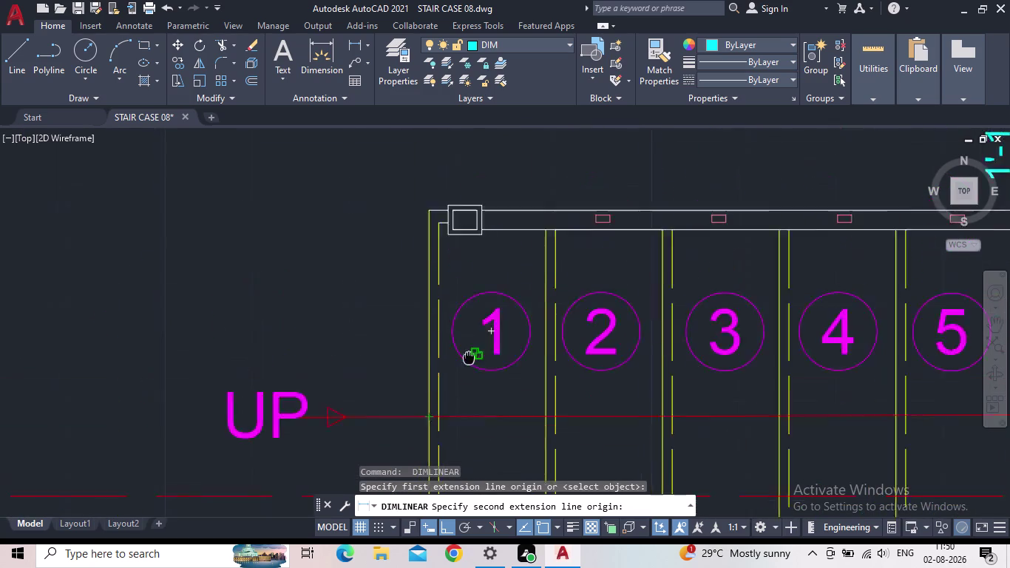
middle_drag(468, 347, 481, 538)
scroll(up, 3)
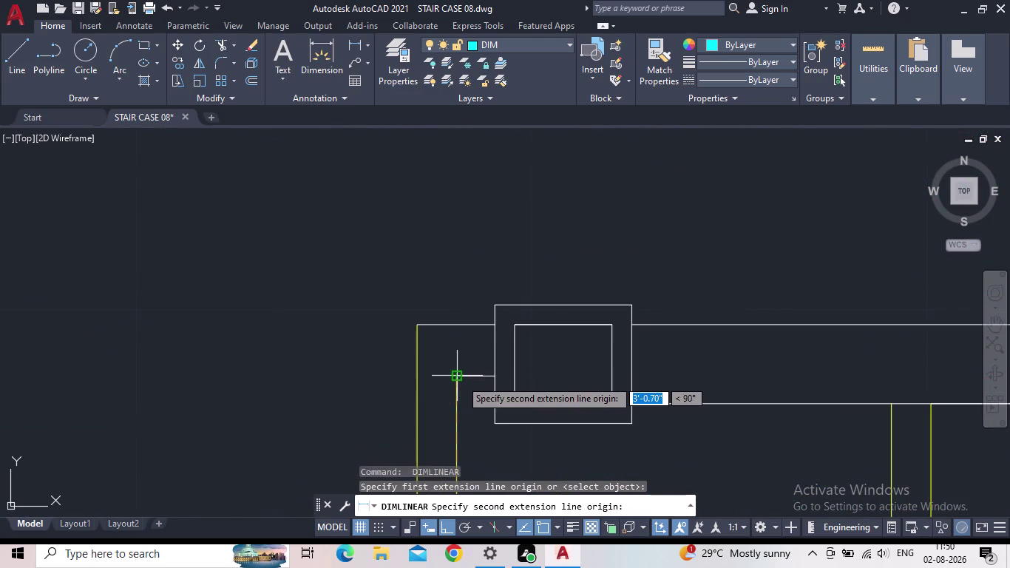
click(461, 379)
middle_drag(302, 362, 342, 322)
scroll(down, 3)
scroll(down, 3)
middle_drag(367, 298, 366, 267)
key(Escape)
Place a 3' dimension from the bottom wall line to the landing edge, left of step 1.
scroll(up, 3)
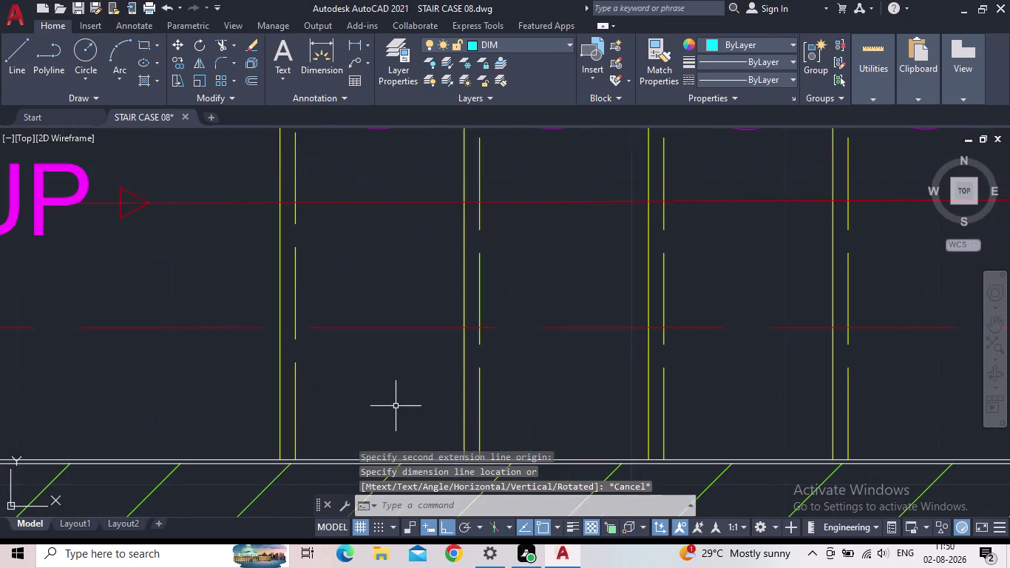
key(space)
scroll(down, 3)
middle_click(361, 369)
scroll(up, 3)
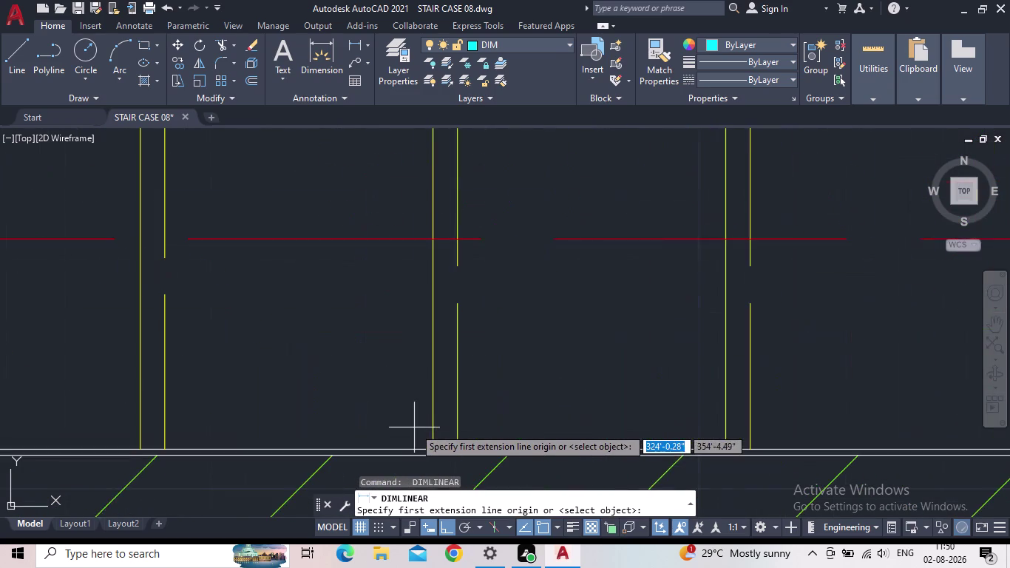
scroll(up, 3)
scroll(up, 3)
drag(433, 457, 433, 451)
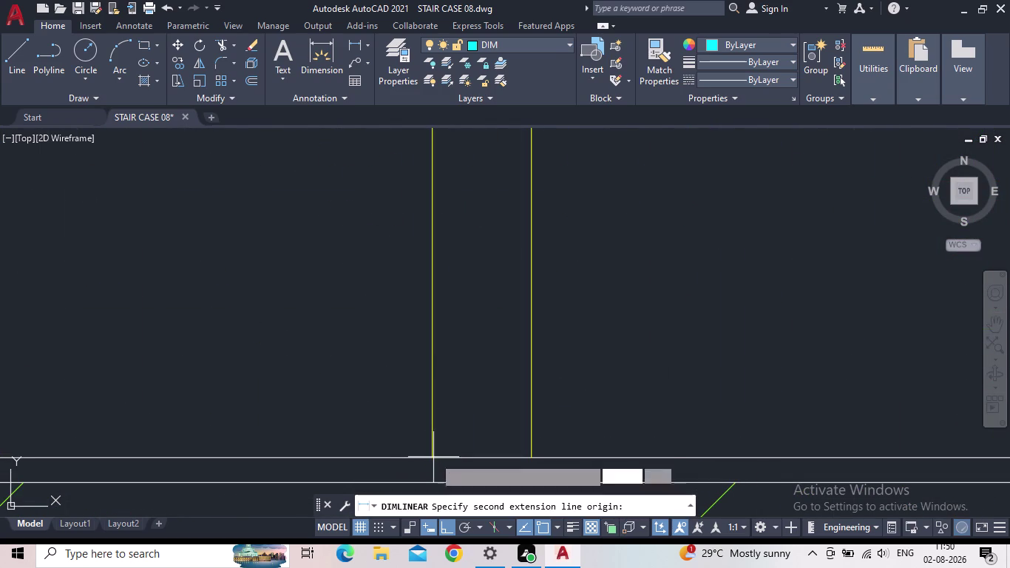
middle_drag(401, 292, 272, 547)
scroll(down, 3)
scroll(down, 3)
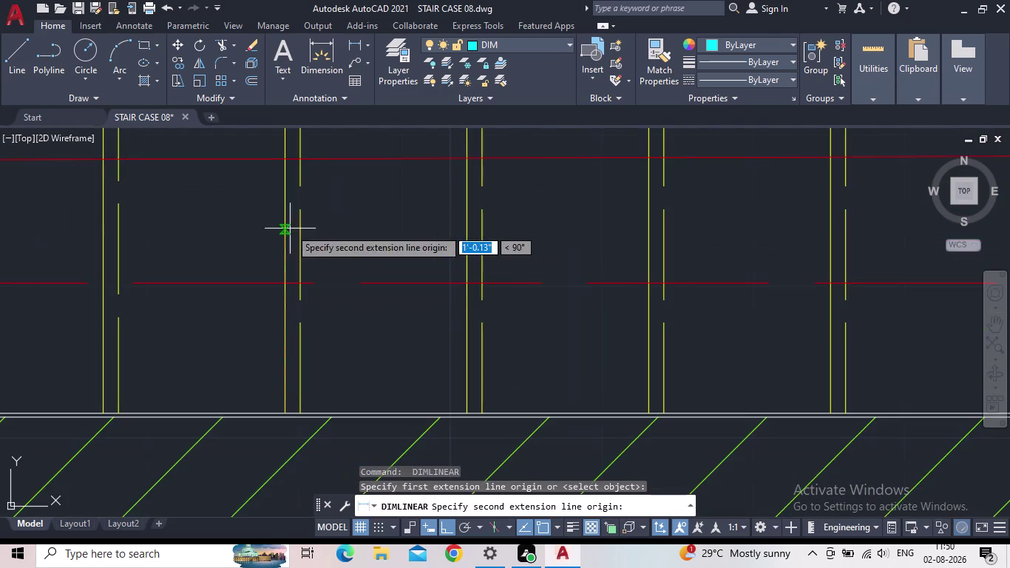
middle_drag(287, 231, 397, 502)
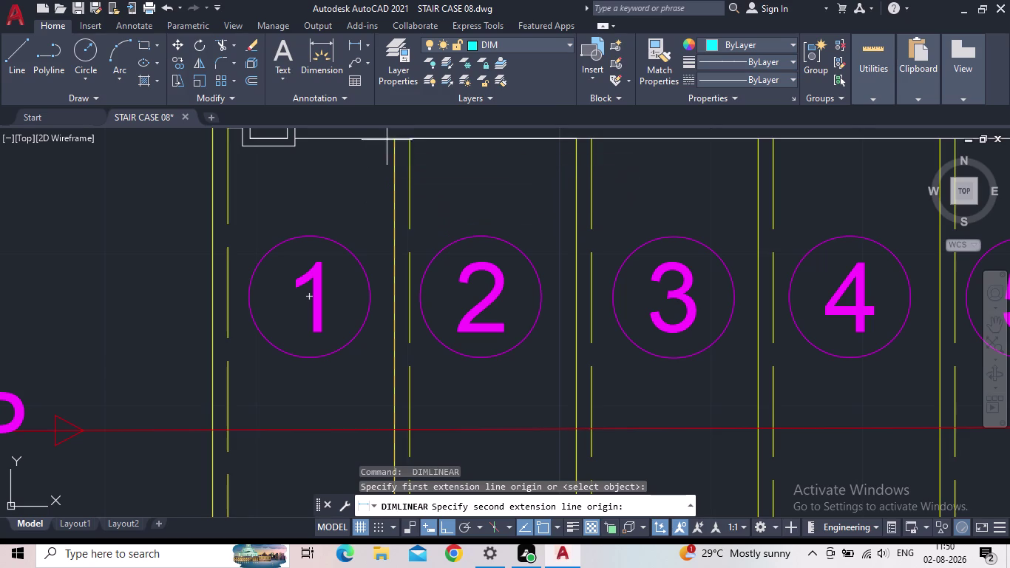
click(391, 140)
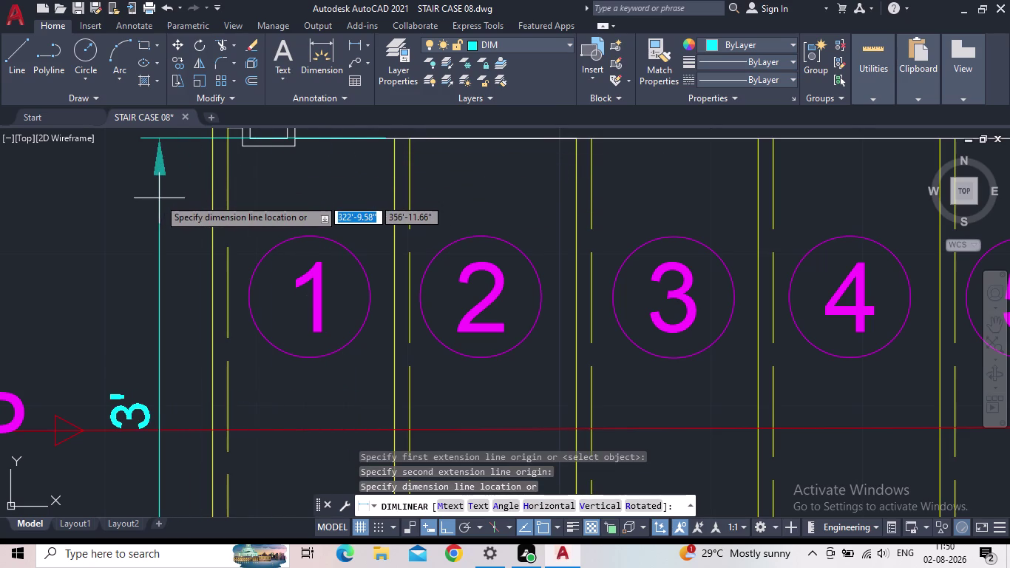
middle_drag(165, 206, 274, 152)
scroll(down, 3)
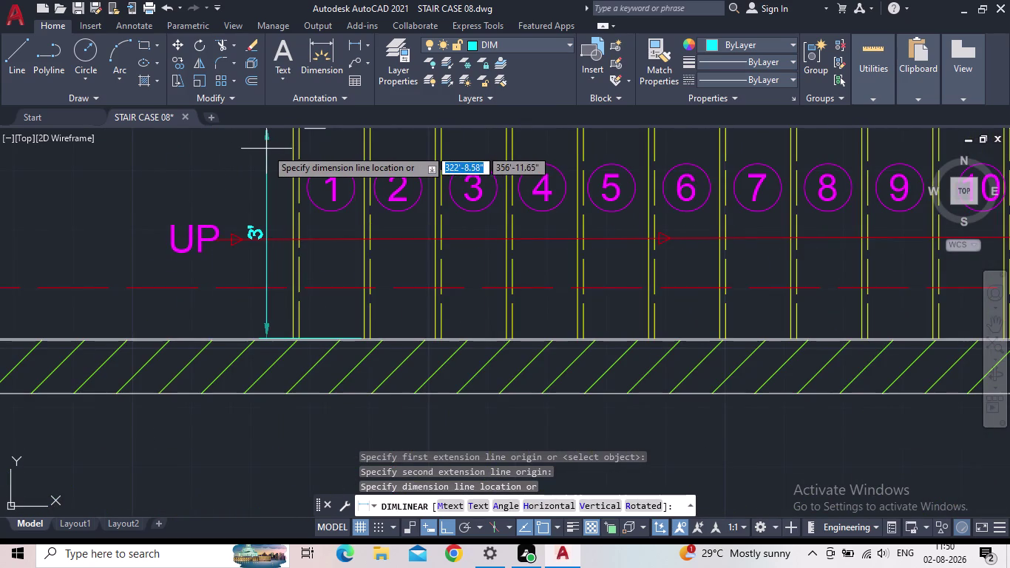
click(266, 148)
key(Escape)
scroll(down, 3)
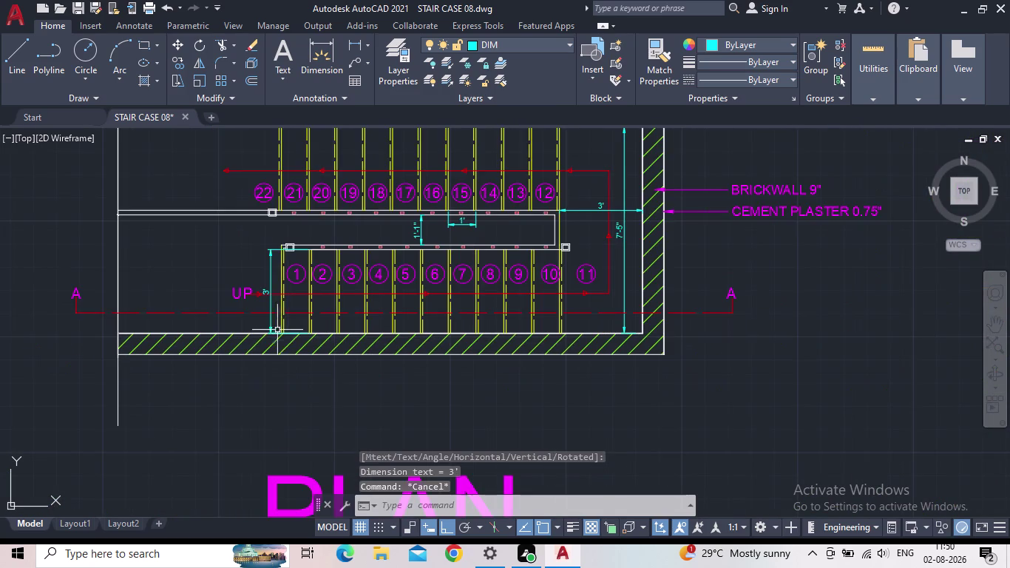
middle_drag(286, 327, 241, 323)
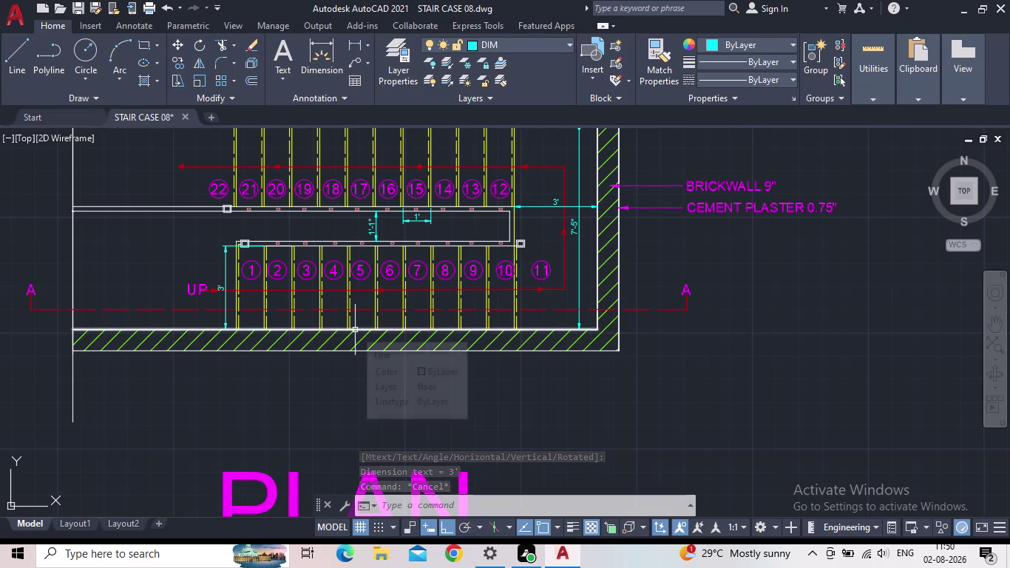
middle_drag(424, 388, 372, 348)
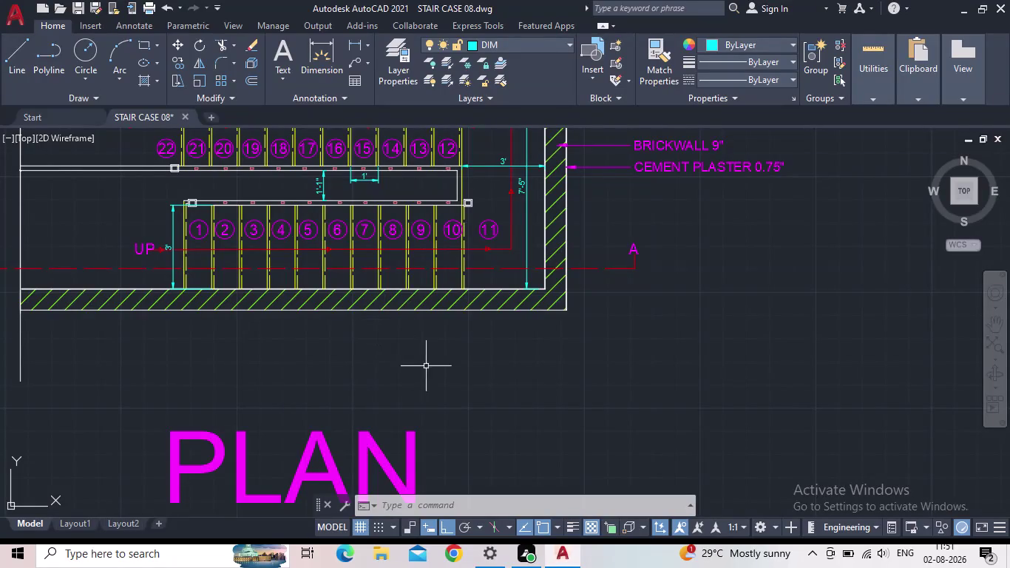
Dimension the section's first tread as 1', placed above step 1.
click(357, 45)
scroll(down, 3)
scroll(down, 3)
middle_drag(390, 269, 362, 190)
scroll(up, 3)
middle_drag(391, 309, 414, 190)
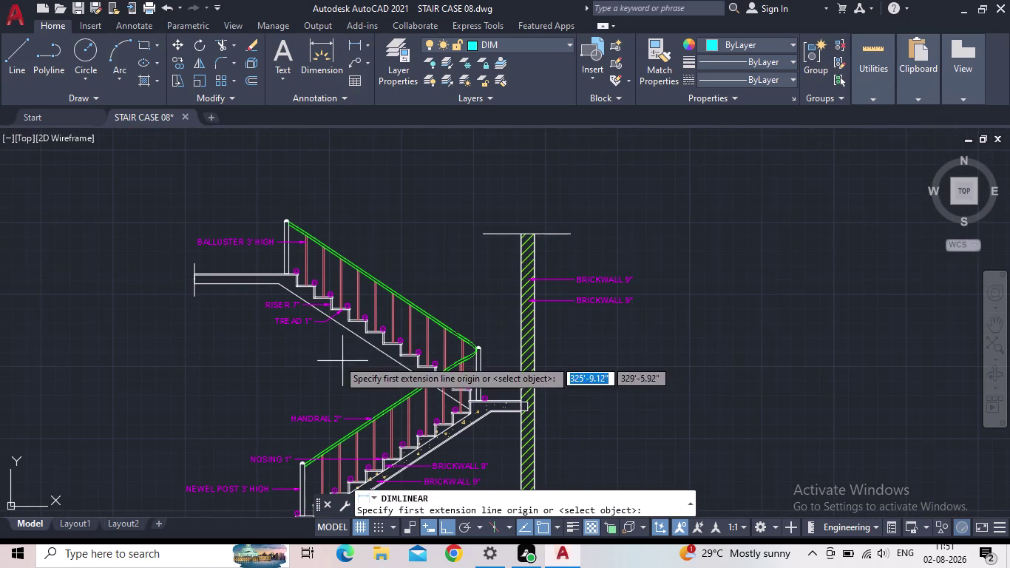
scroll(up, 3)
middle_drag(327, 380, 301, 212)
scroll(up, 3)
middle_drag(341, 450, 386, 230)
scroll(up, 3)
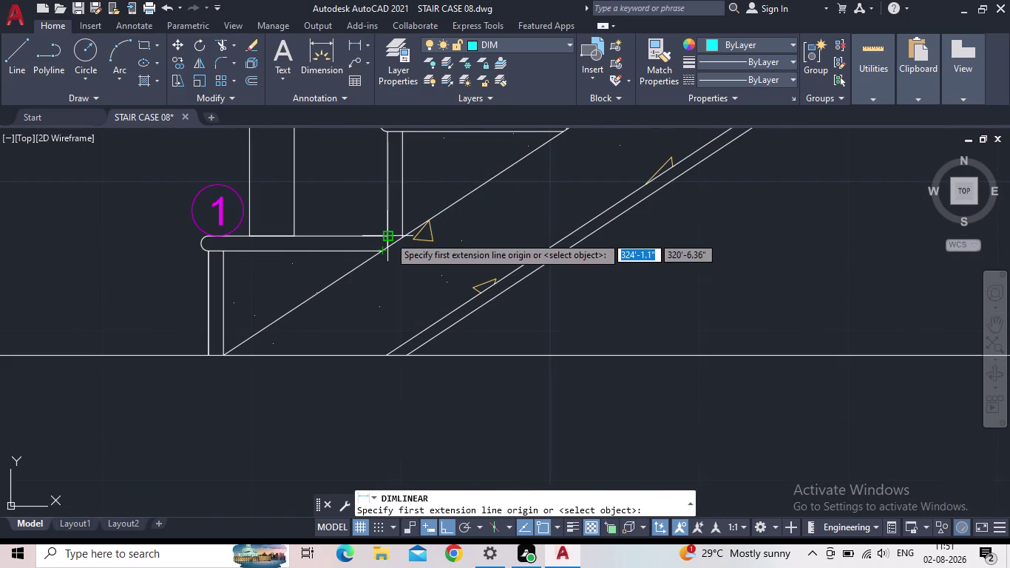
click(389, 236)
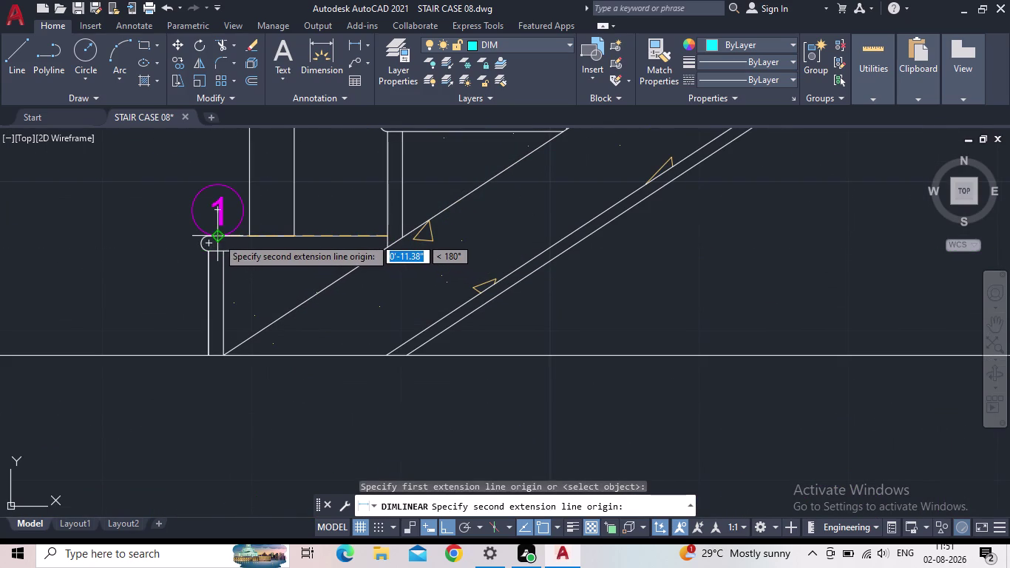
scroll(up, 3)
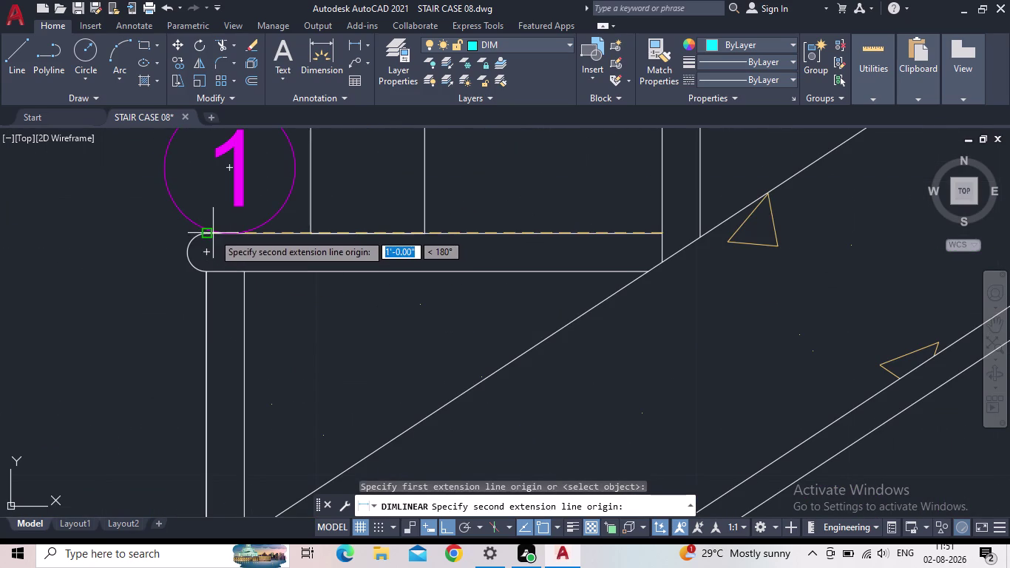
click(213, 233)
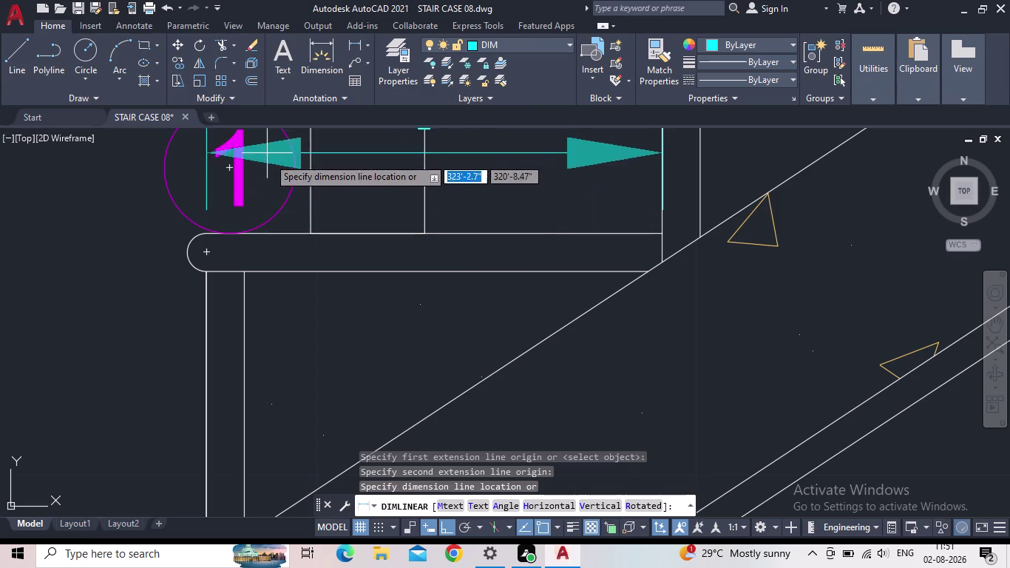
middle_drag(274, 174, 294, 360)
scroll(down, 3)
click(299, 271)
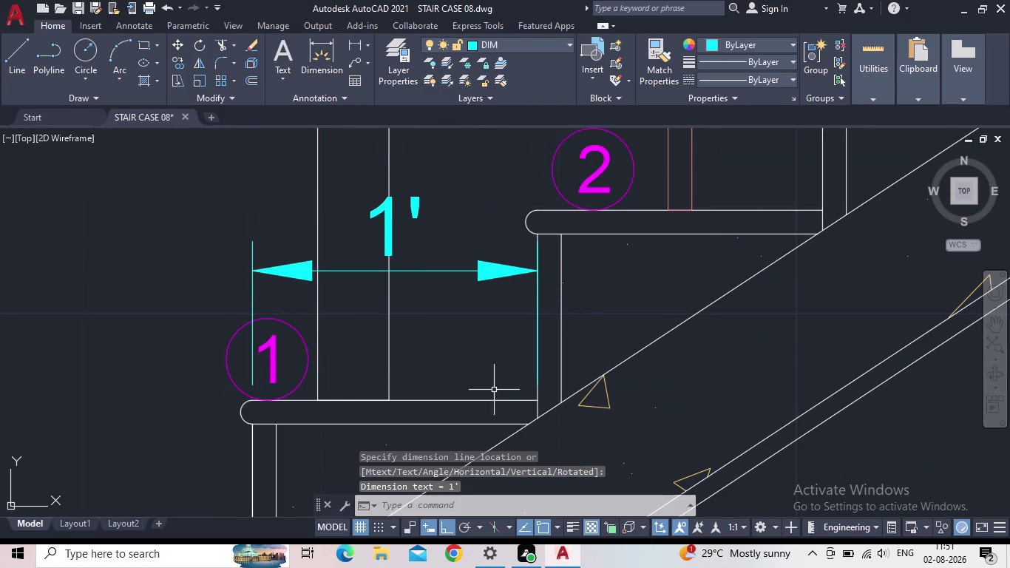
Add a 7" riser dimension to the left of step 1.
middle_drag(470, 375, 435, 321)
scroll(down, 3)
key(space)
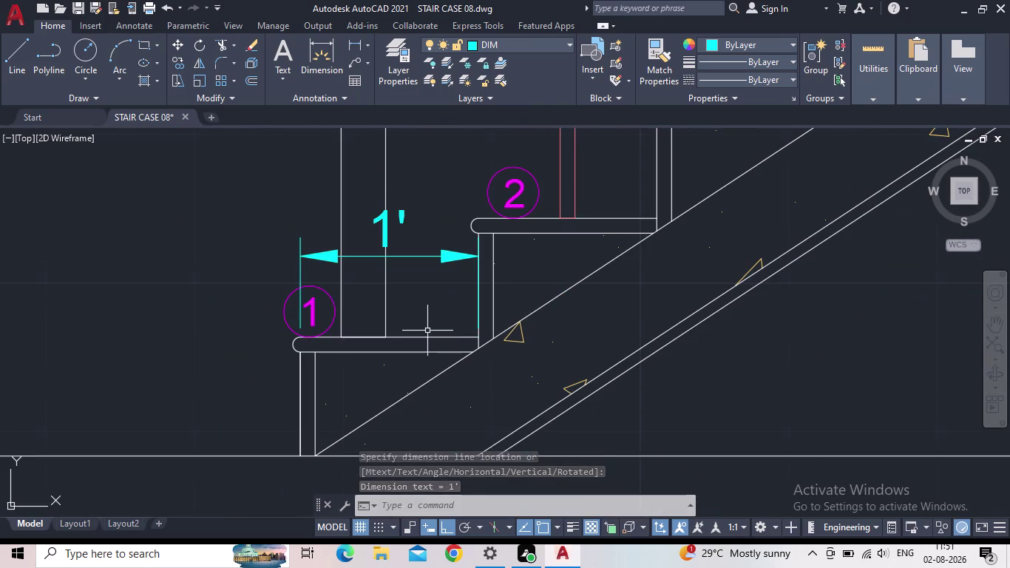
drag(318, 454, 318, 437)
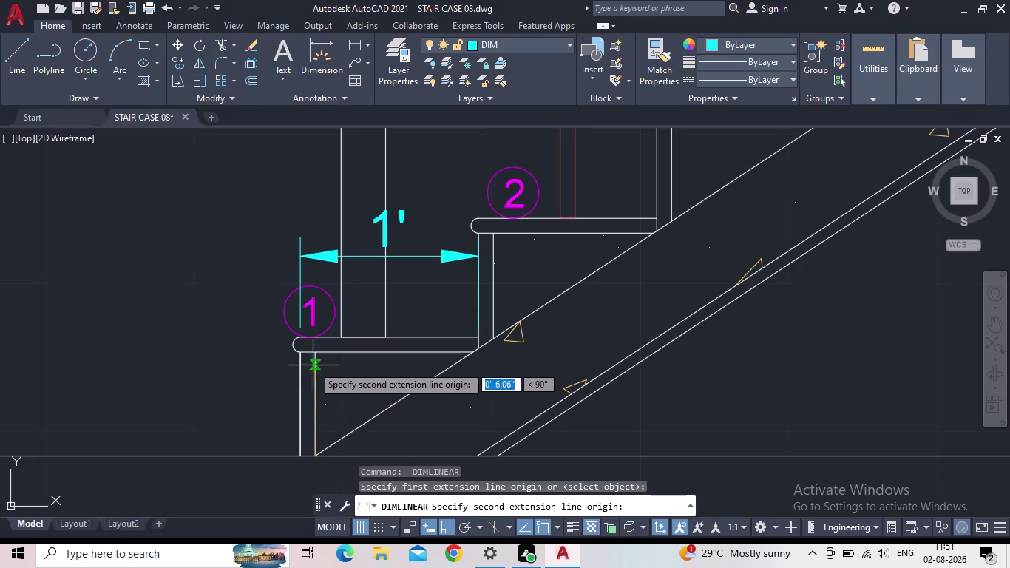
click(314, 358)
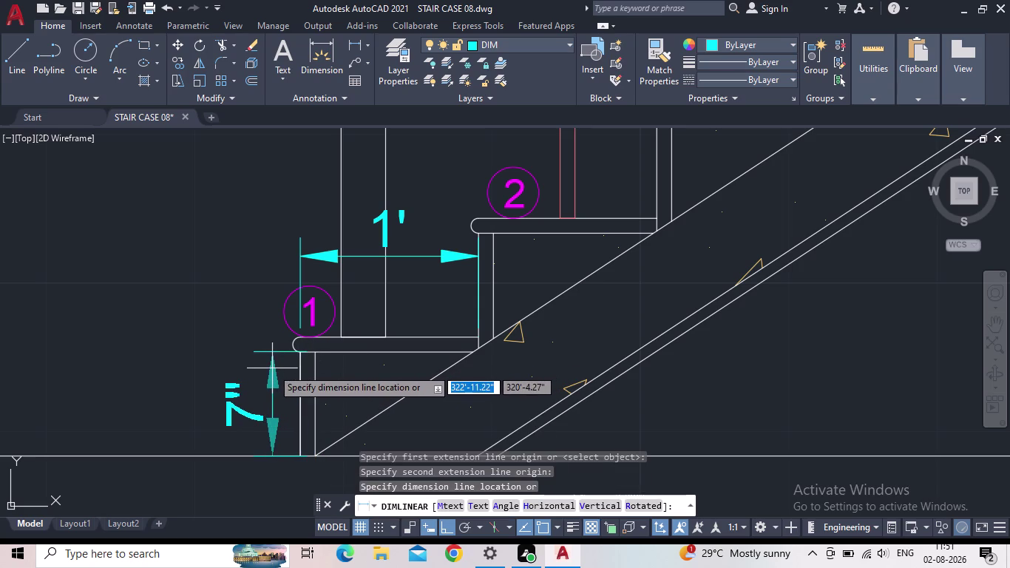
click(272, 369)
key(Escape)
Pan up the stair section past the landing to the top of the brick wall.
scroll(down, 3)
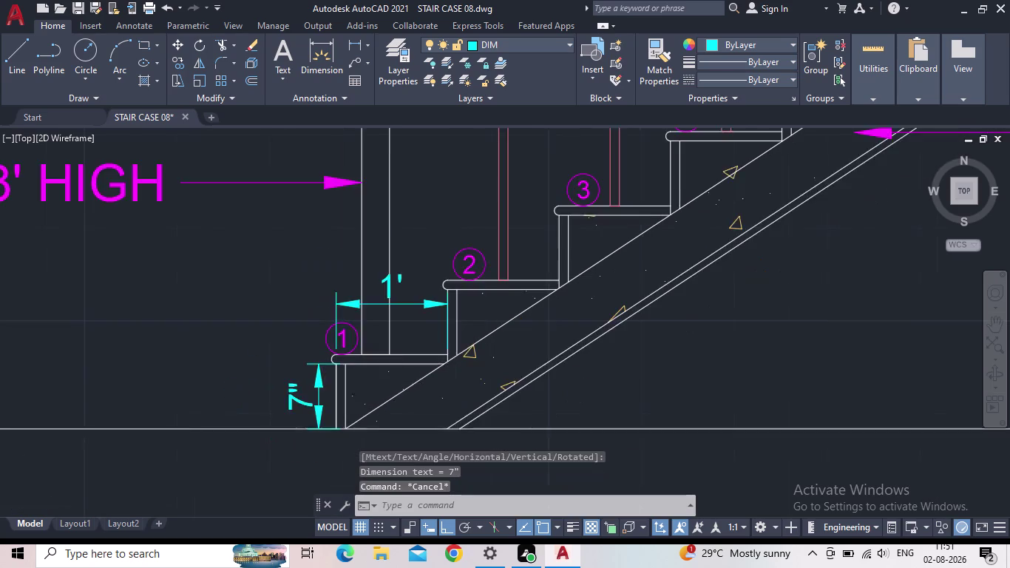
middle_drag(416, 383, 270, 384)
scroll(down, 3)
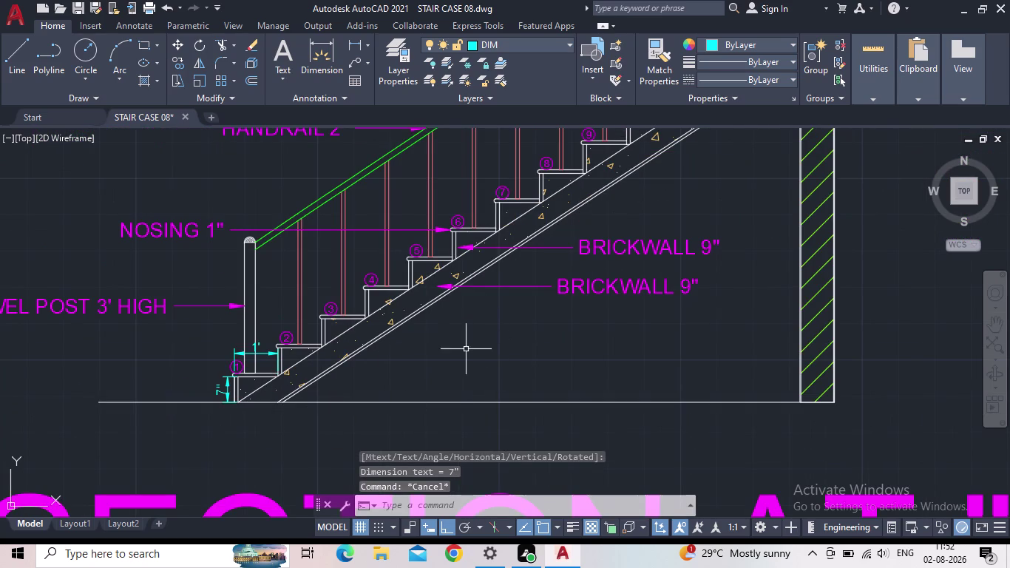
middle_drag(462, 352, 292, 437)
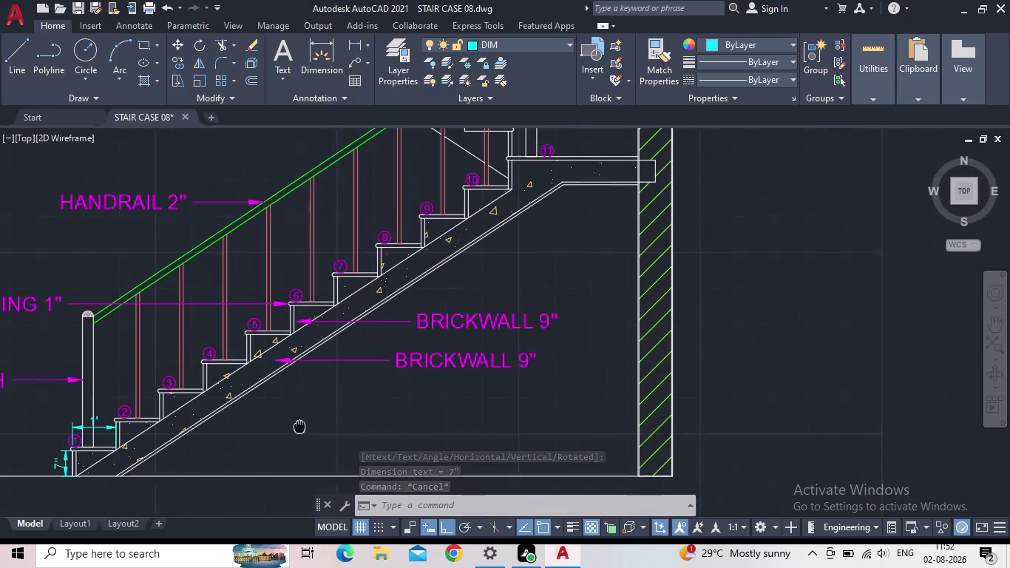
middle_drag(277, 251, 273, 347)
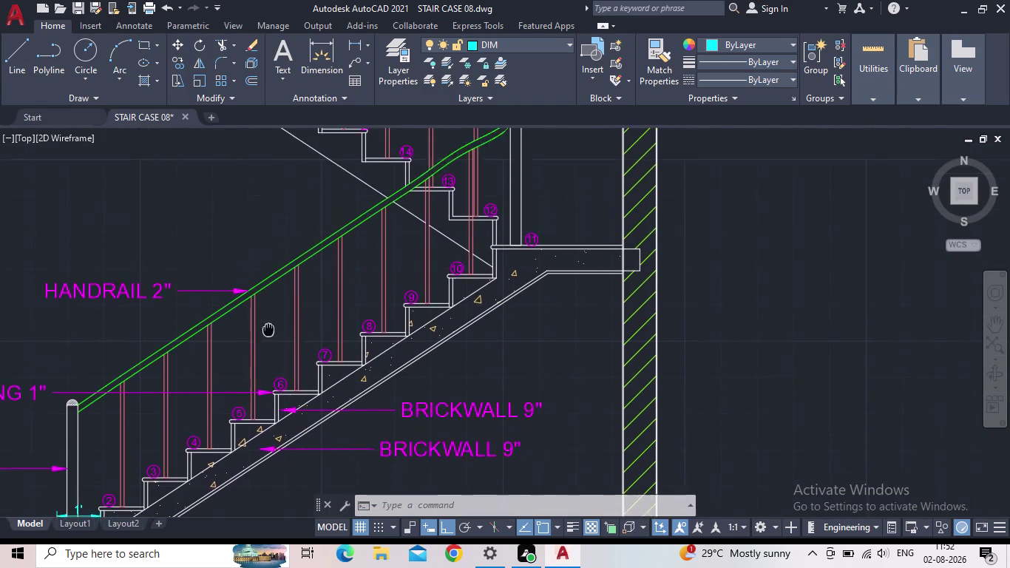
middle_drag(272, 346, 266, 408)
scroll(down, 3)
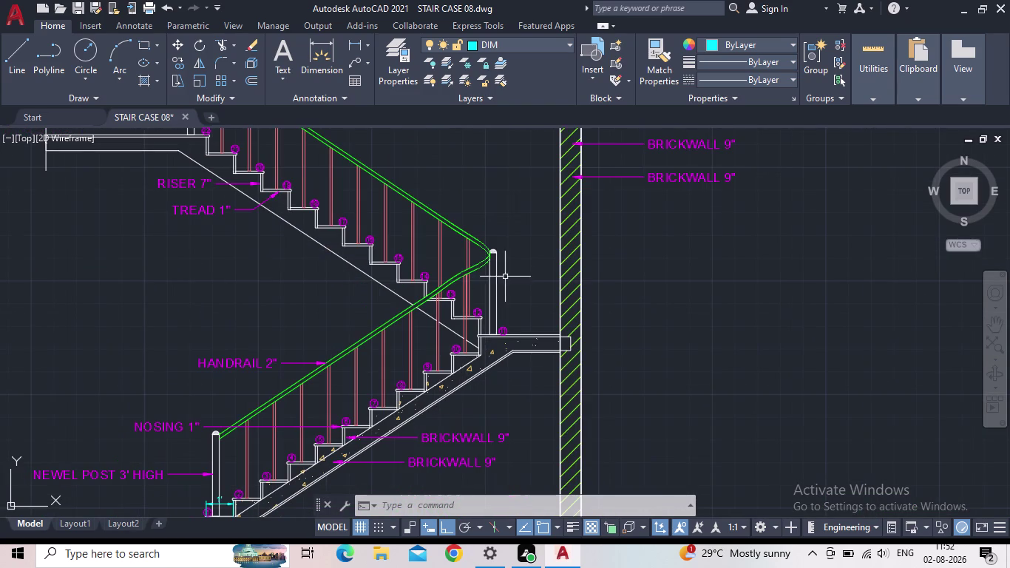
middle_drag(506, 255, 456, 361)
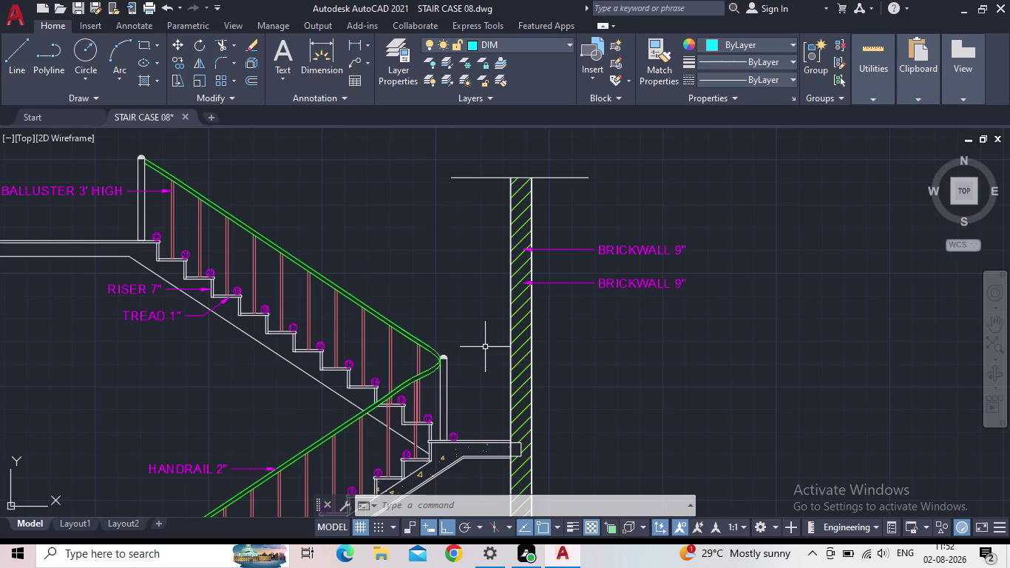
middle_drag(473, 233, 390, 423)
scroll(up, 3)
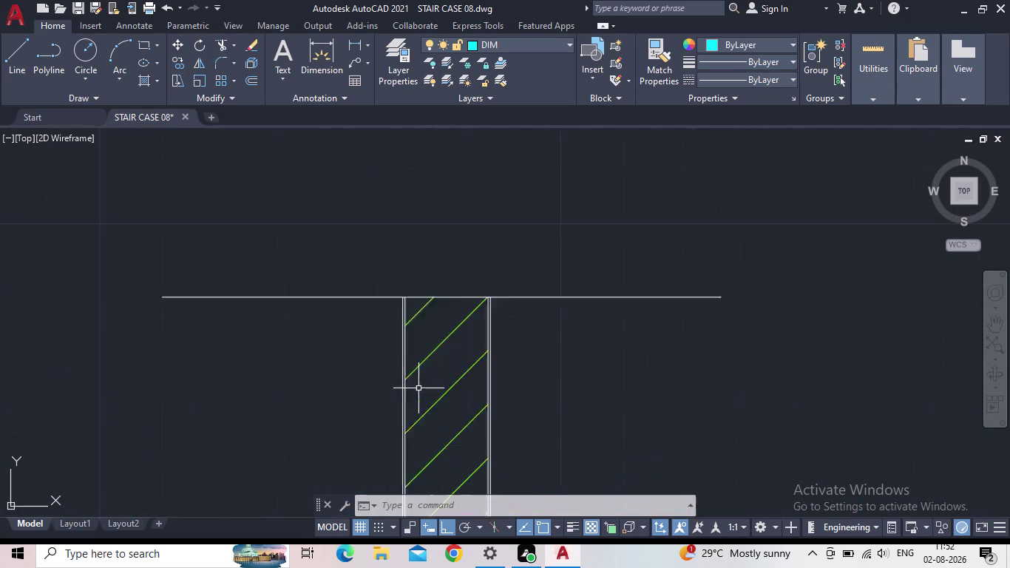
Place a 9" dimension above the wall, spanning its two top corners.
scroll(up, 3)
middle_drag(412, 264, 400, 474)
scroll(up, 3)
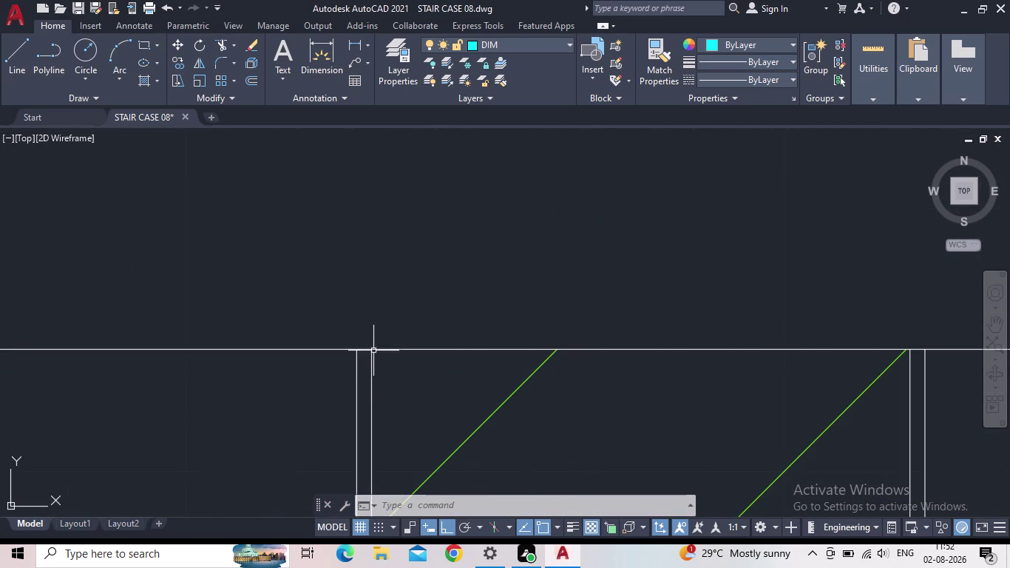
key(space)
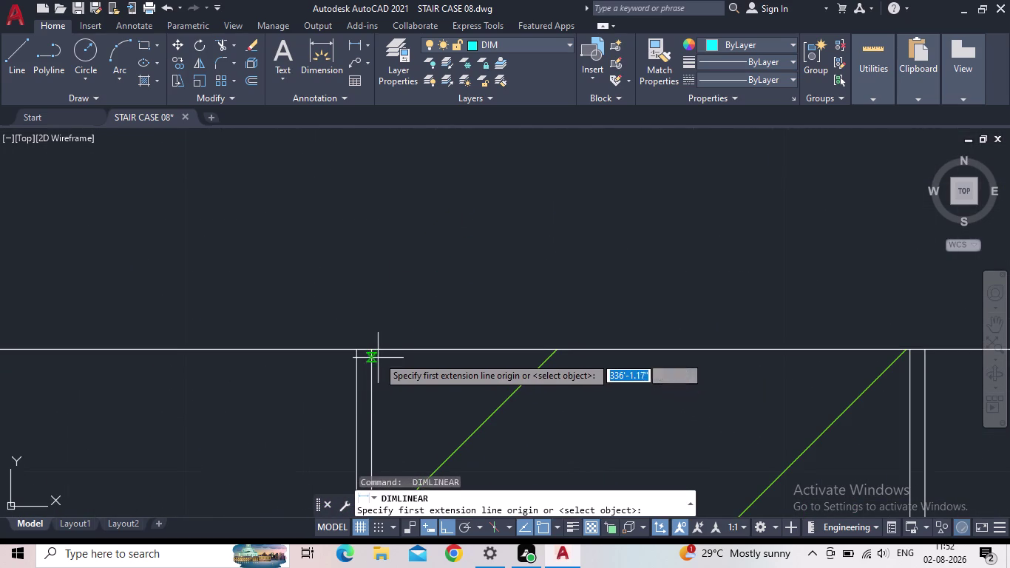
click(373, 352)
middle_drag(549, 344, 345, 375)
scroll(up, 3)
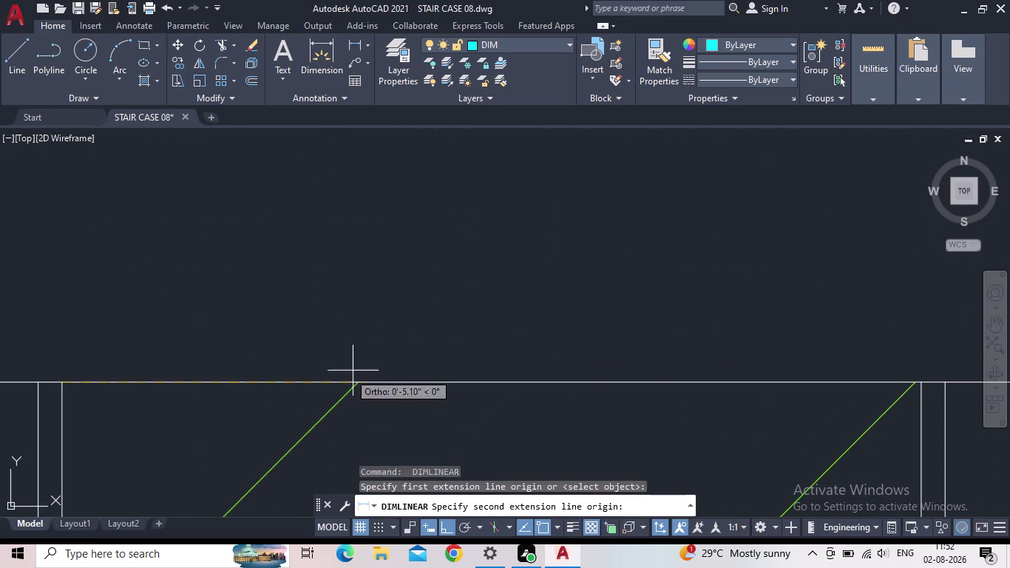
scroll(down, 3)
drag(792, 381, 783, 375)
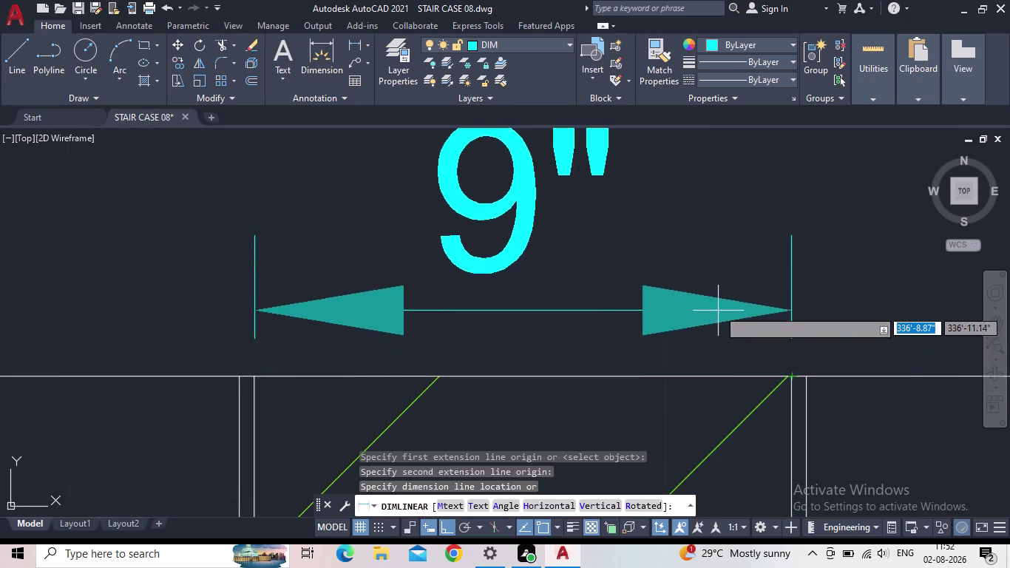
click(718, 308)
Zoom out to fit both the PLAN and section views on screen.
scroll(down, 3)
scroll(down, 3)
middle_drag(631, 390, 538, 302)
scroll(down, 3)
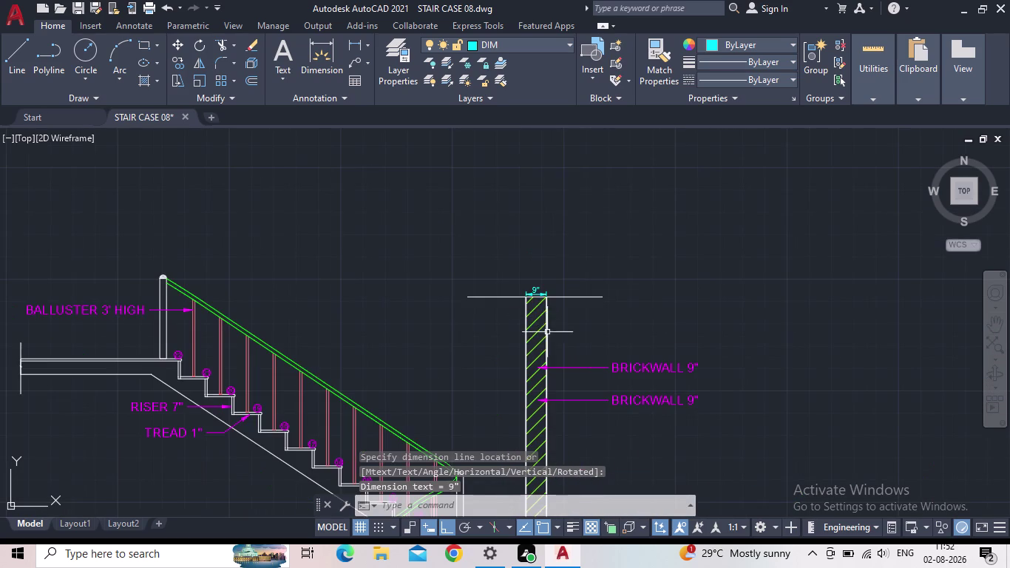
scroll(up, 3)
scroll(down, 3)
scroll(down, 3)
scroll(up, 3)
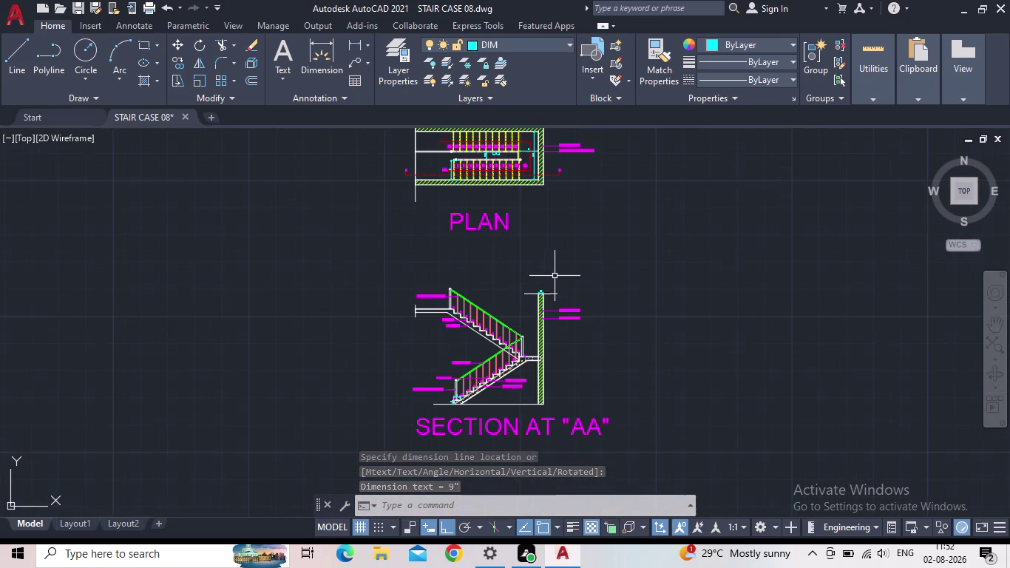
click(73, 12)
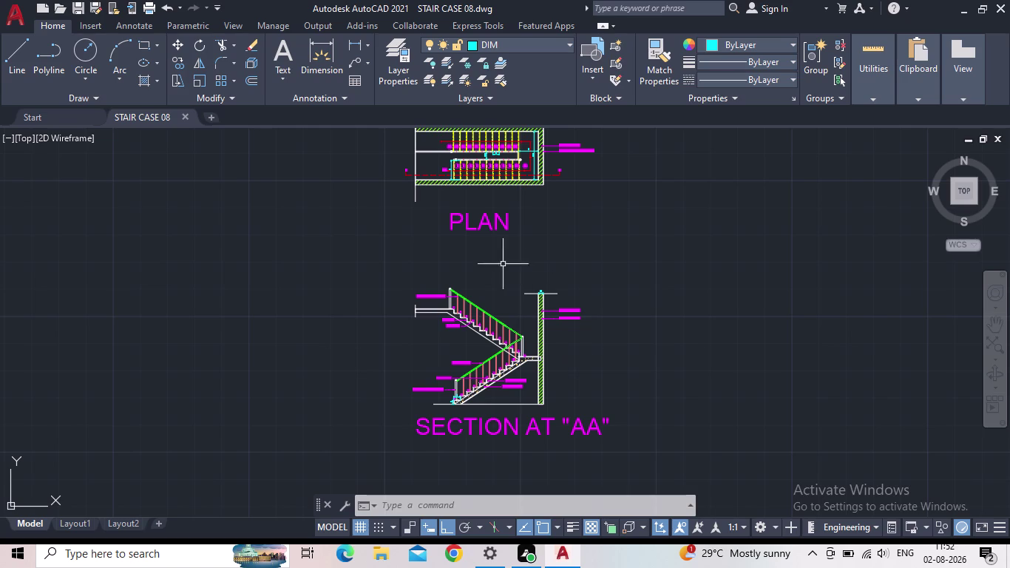
middle_drag(514, 278, 514, 341)
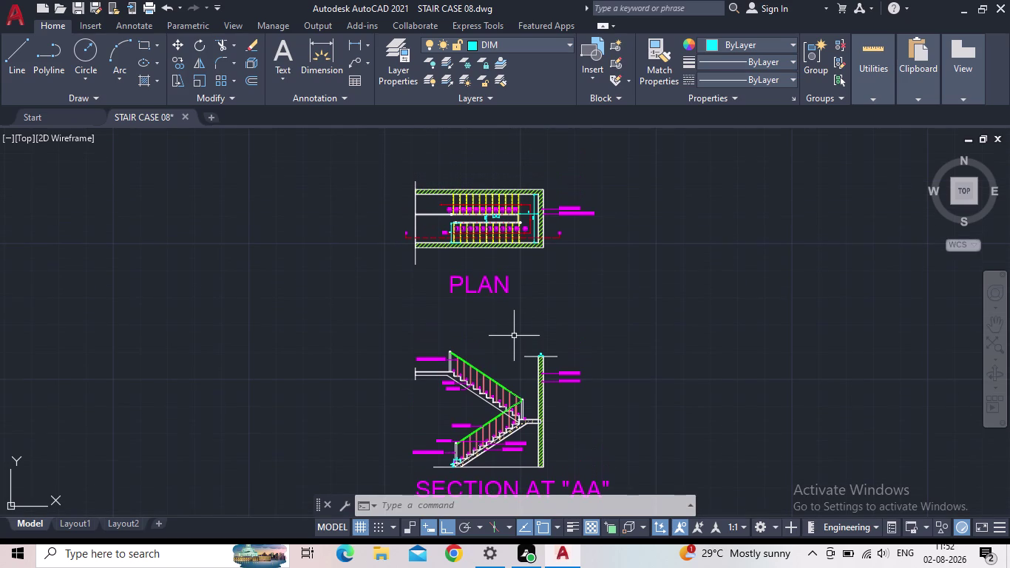
scroll(down, 3)
middle_click(537, 322)
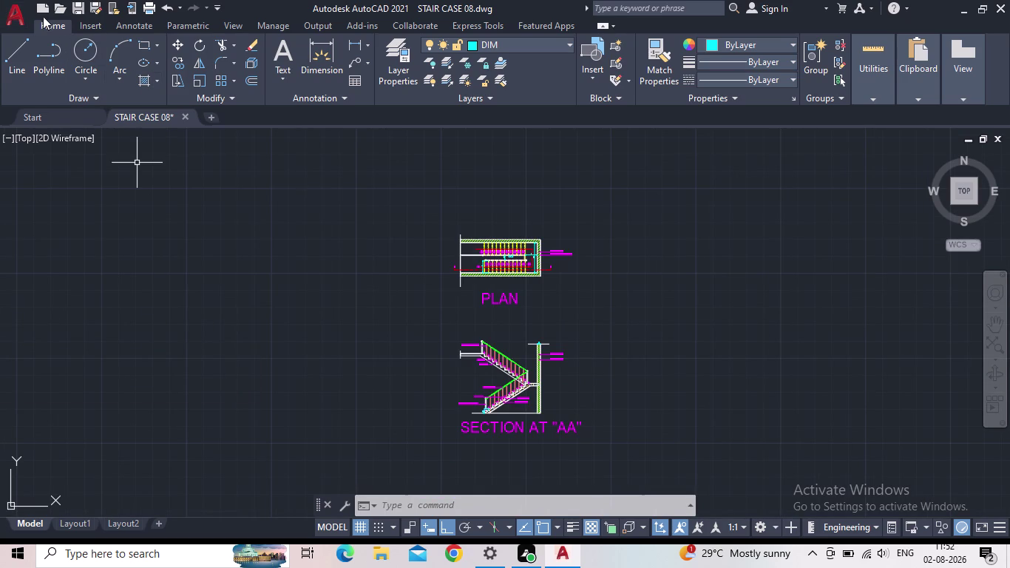
Save the staircase drawing from the Application menu.
click(15, 20)
click(362, 200)
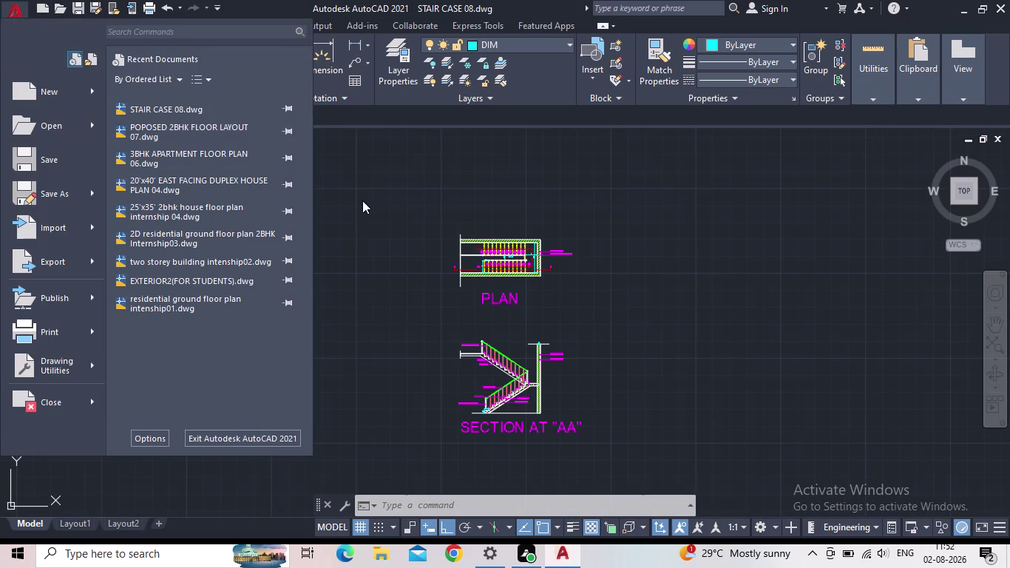
click(82, 2)
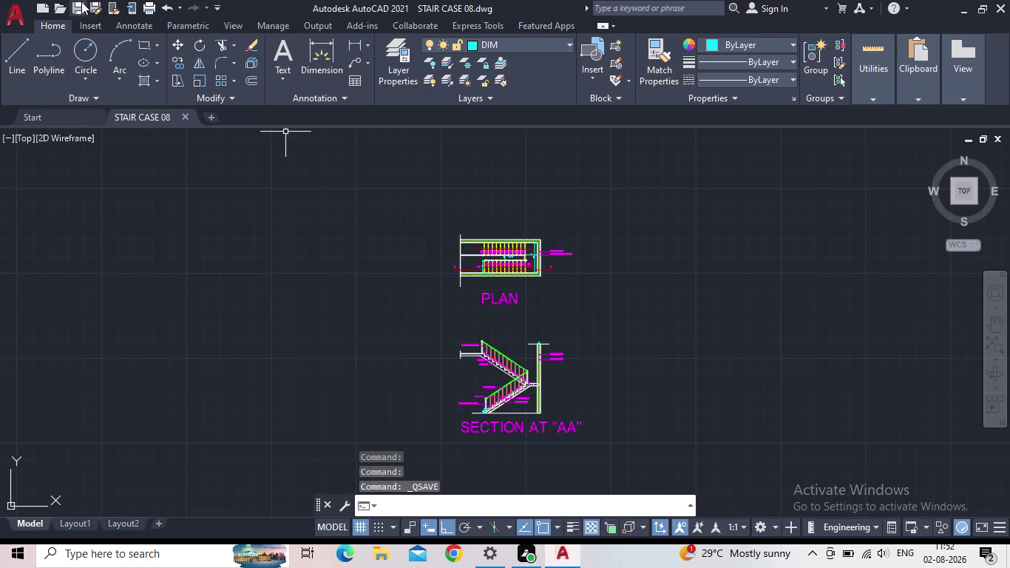
click(84, 2)
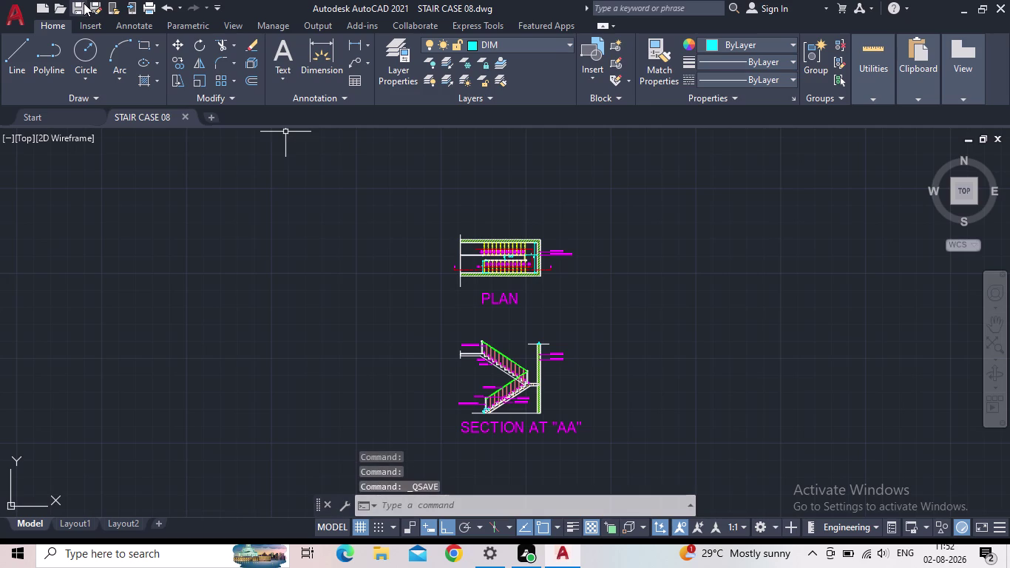
Choose Export > PDF from the Application menu.
click(16, 21)
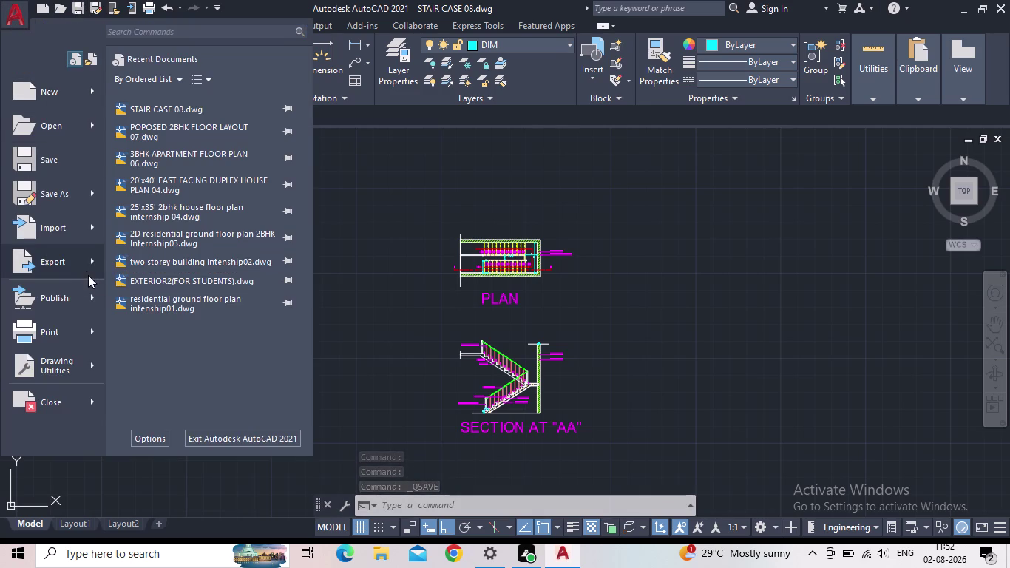
click(92, 265)
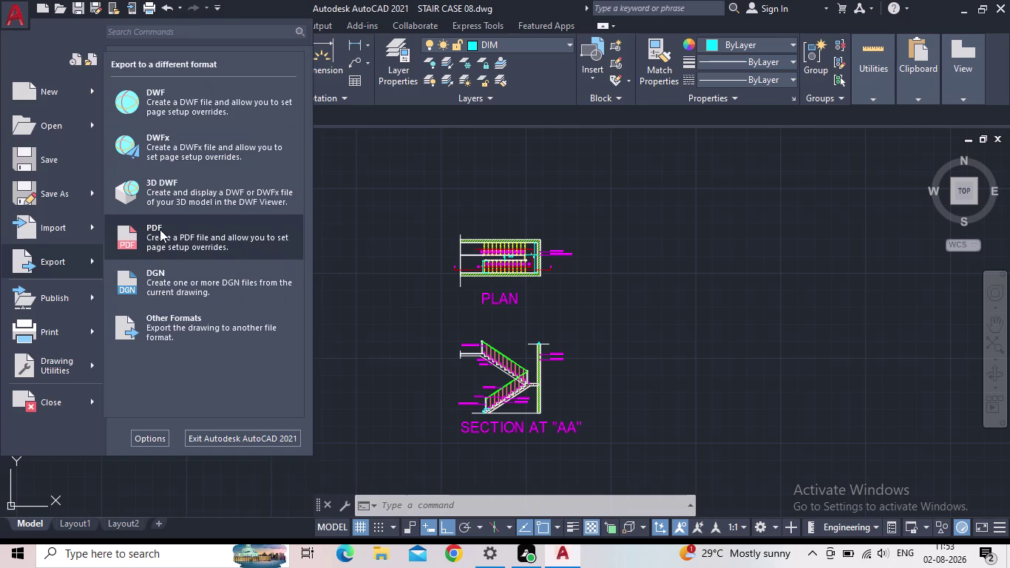
click(163, 228)
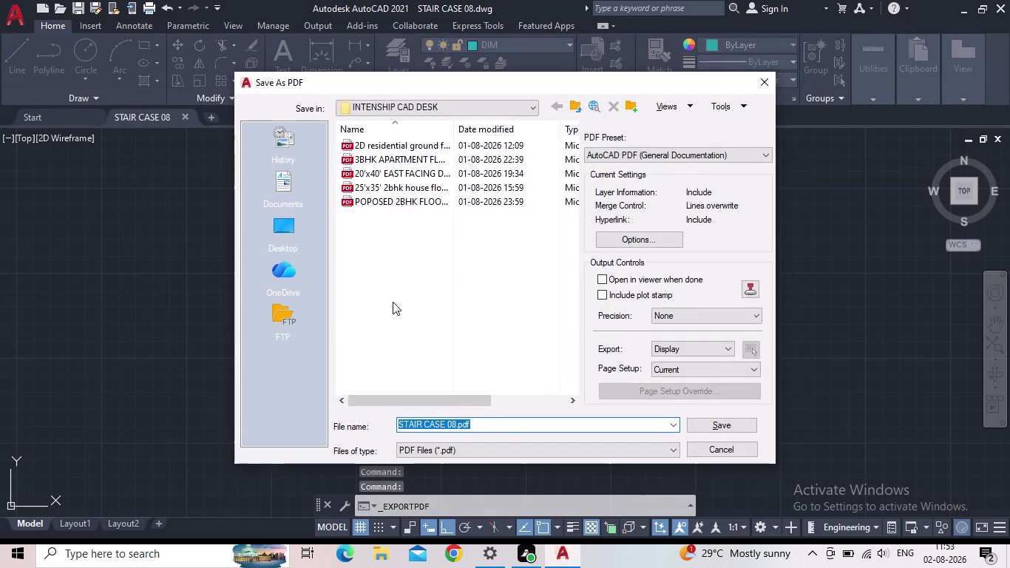
Export the drawing as STAIR CASE 08.pdf, then quit AutoCAD, saving changes.
click(496, 427)
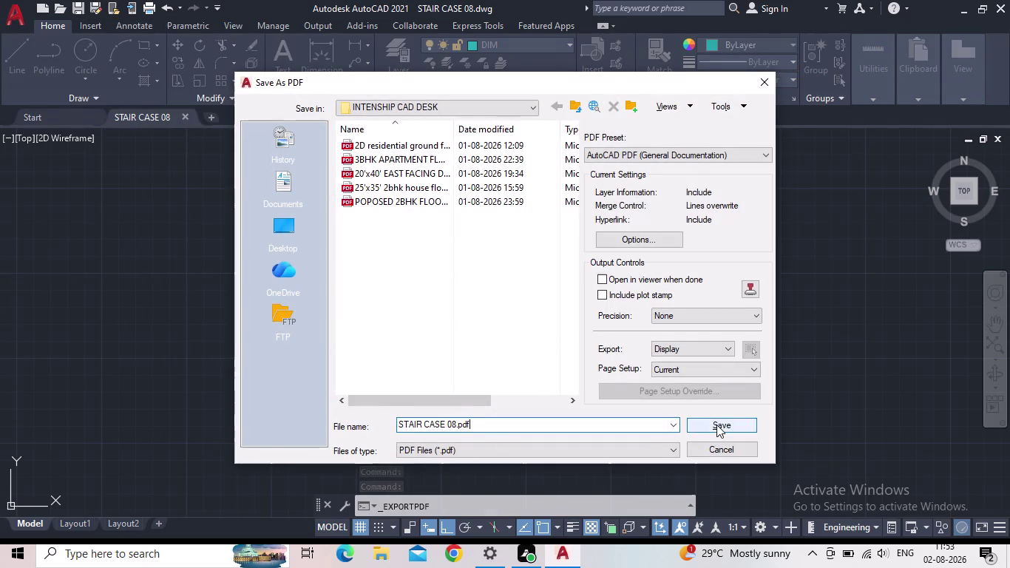
click(717, 424)
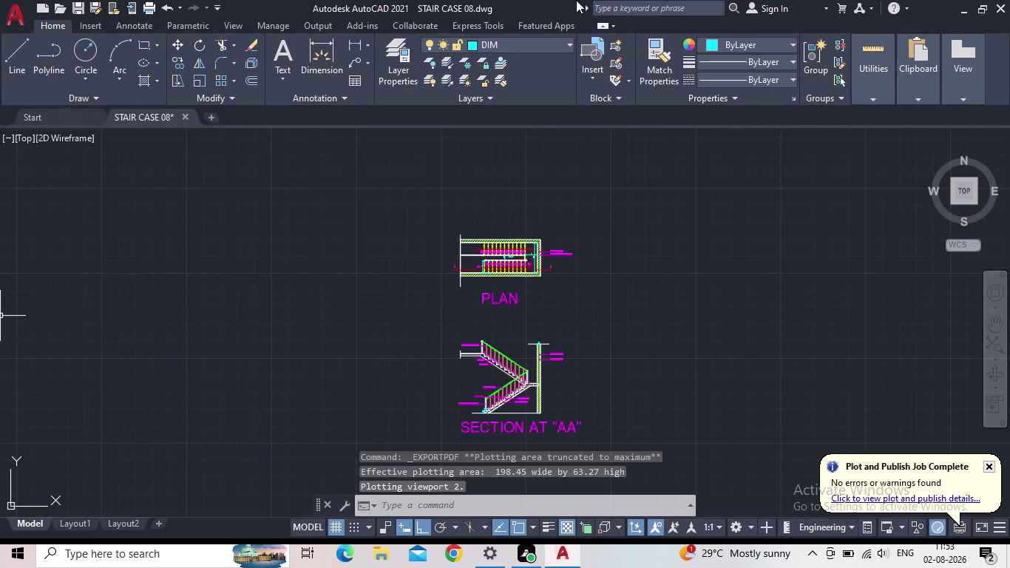
click(999, 5)
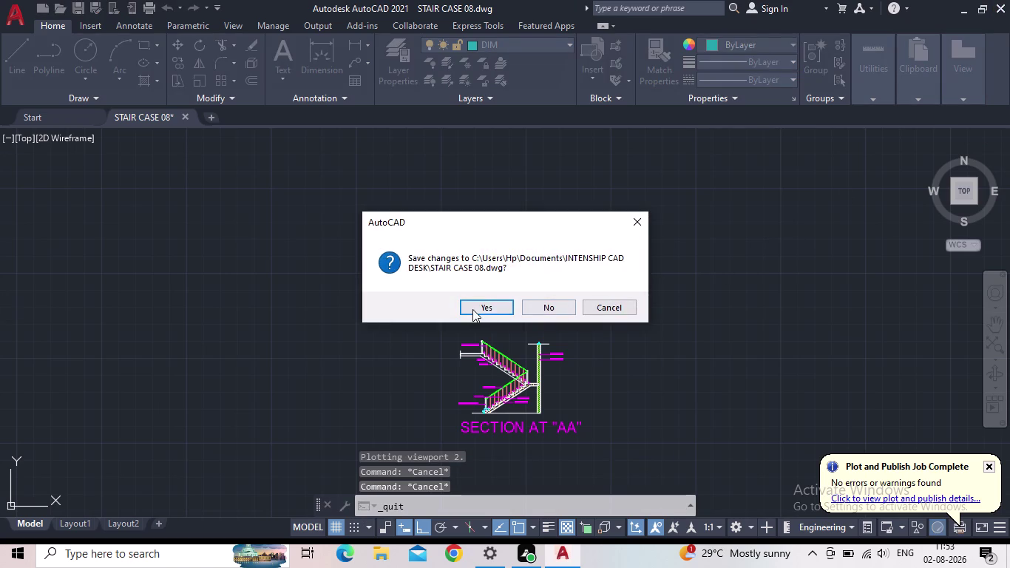
click(471, 309)
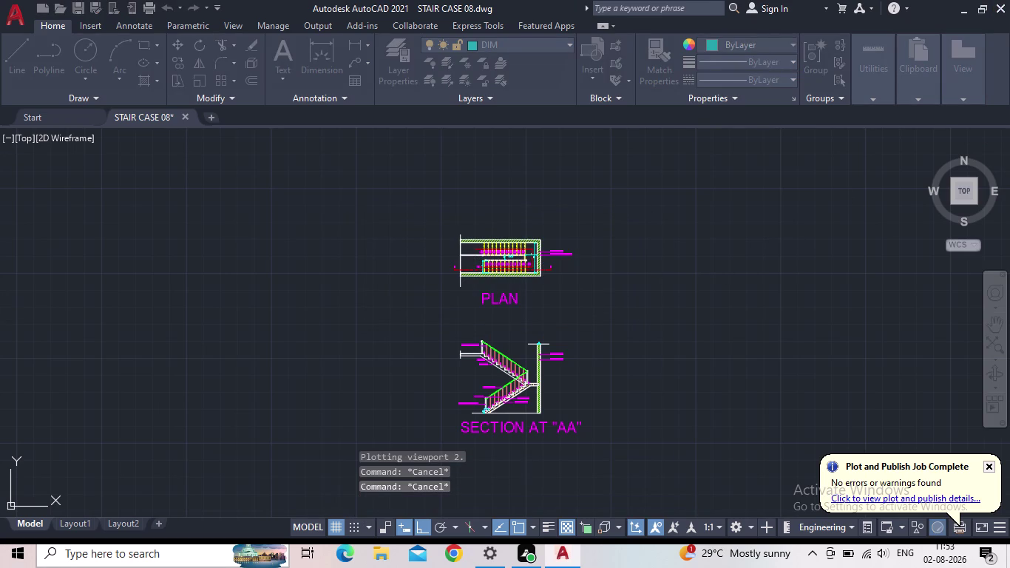